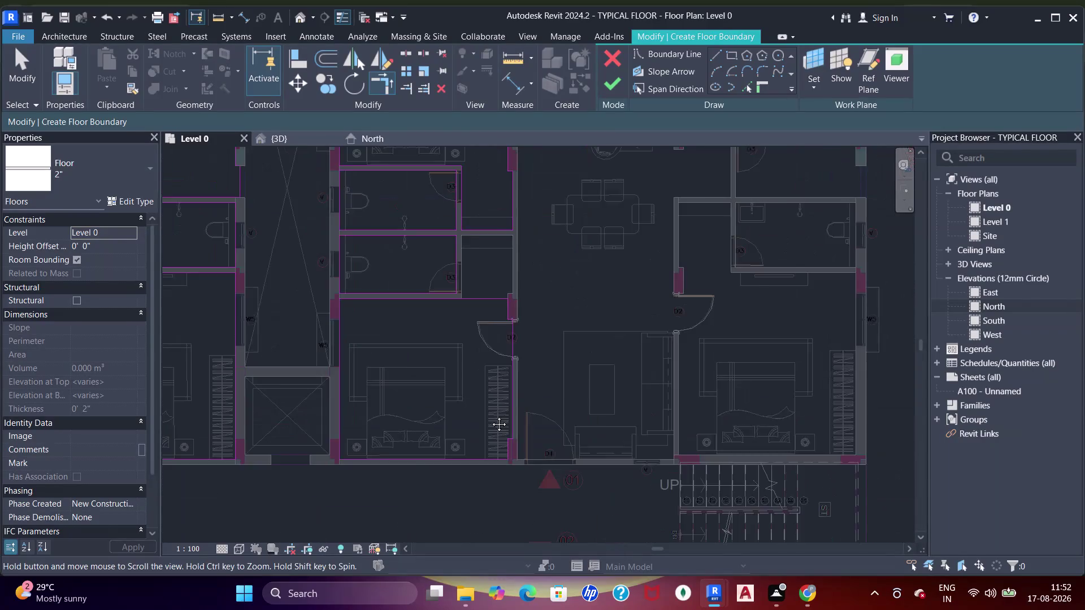
Pan to the bedroom walls and start a straight boundary line along the wall.
middle_drag(584, 302, 585, 310)
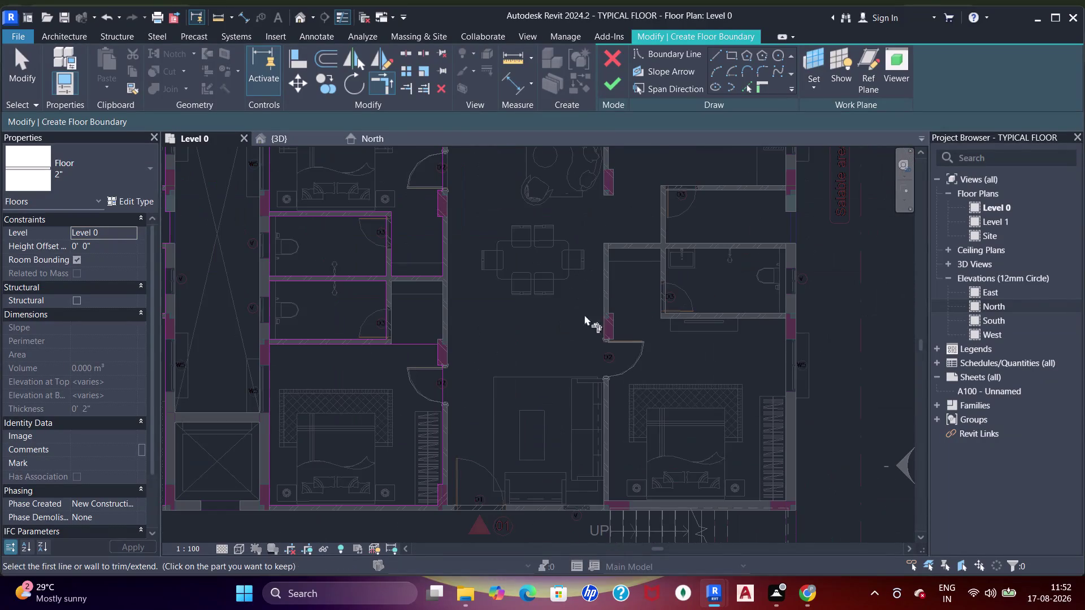
middle_drag(584, 309, 584, 393)
middle_drag(556, 282, 575, 322)
scroll(up, 3)
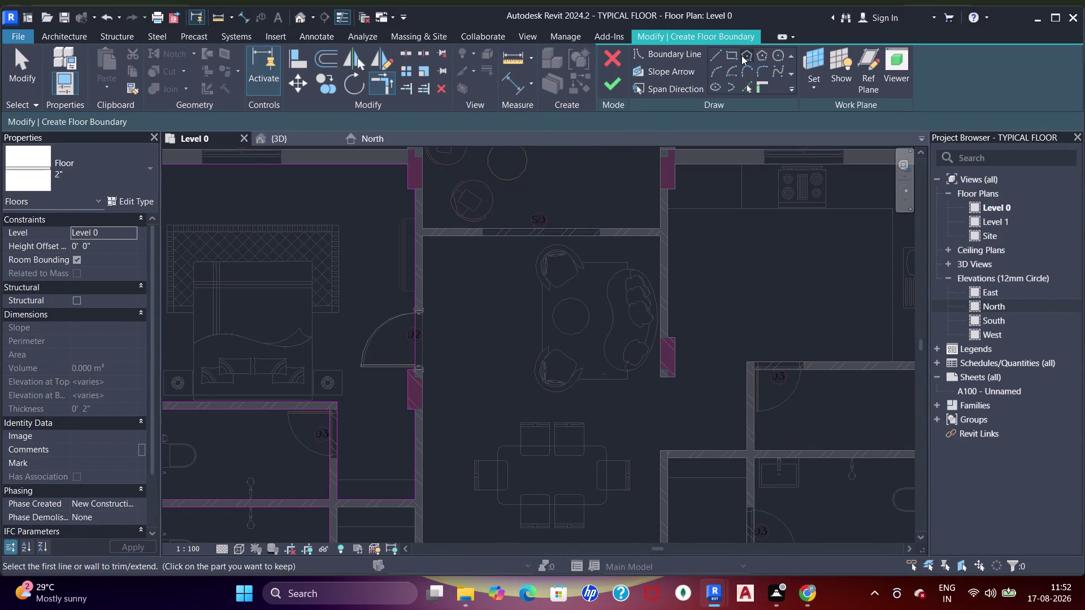
click(734, 57)
scroll(up, 3)
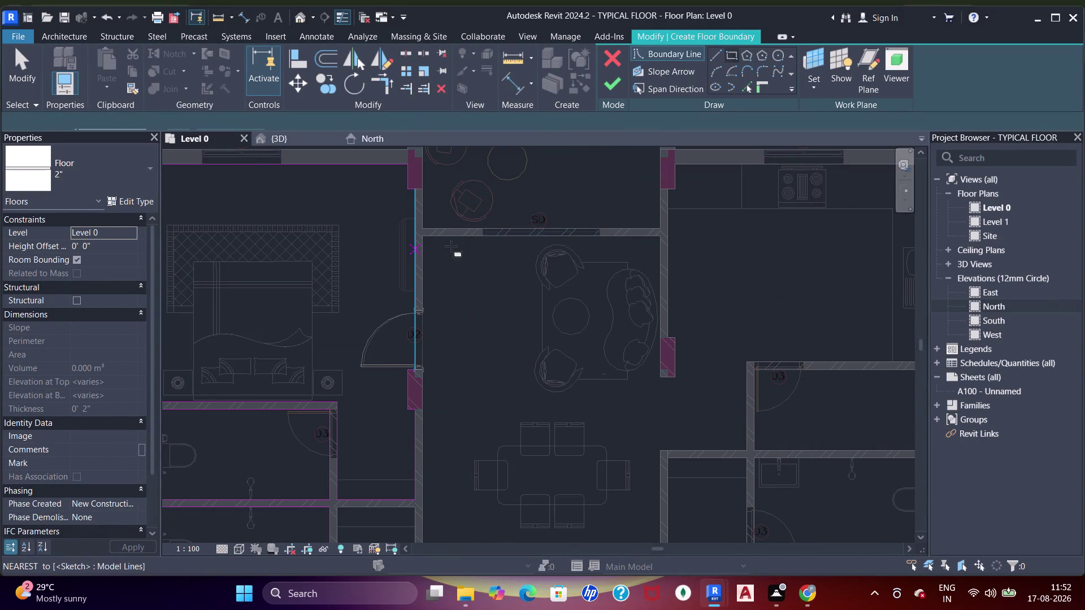
click(429, 226)
scroll(down, 3)
Trace the boundary line along the wall to the column corner.
middle_drag(633, 376, 619, 175)
scroll(up, 3)
middle_drag(696, 346, 646, 218)
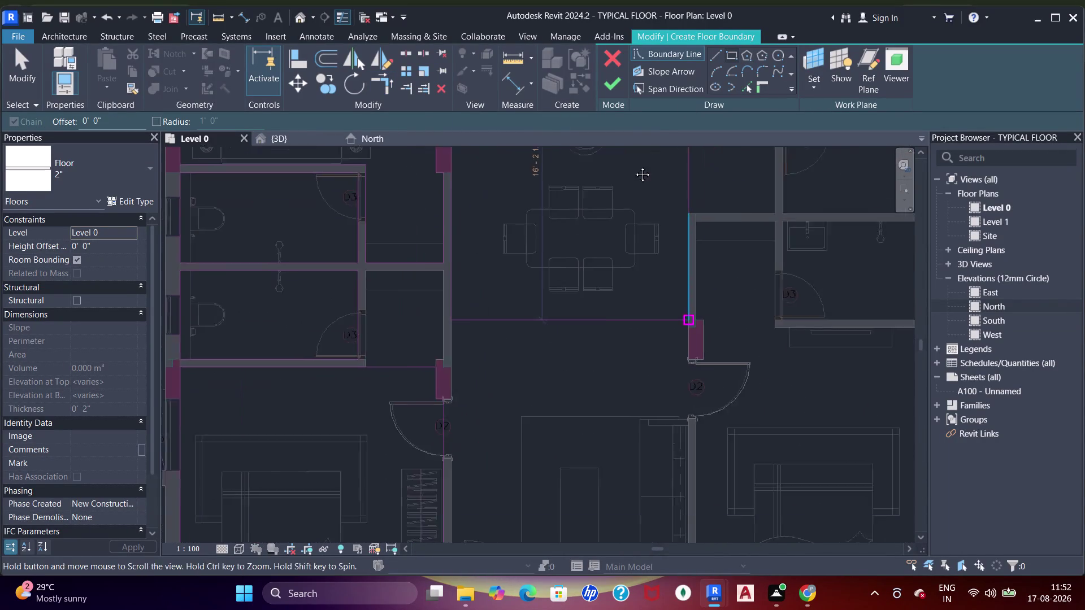
middle_drag(646, 219, 635, 166)
middle_drag(632, 322, 626, 183)
scroll(up, 3)
scroll(up, 3)
scroll(up, 3)
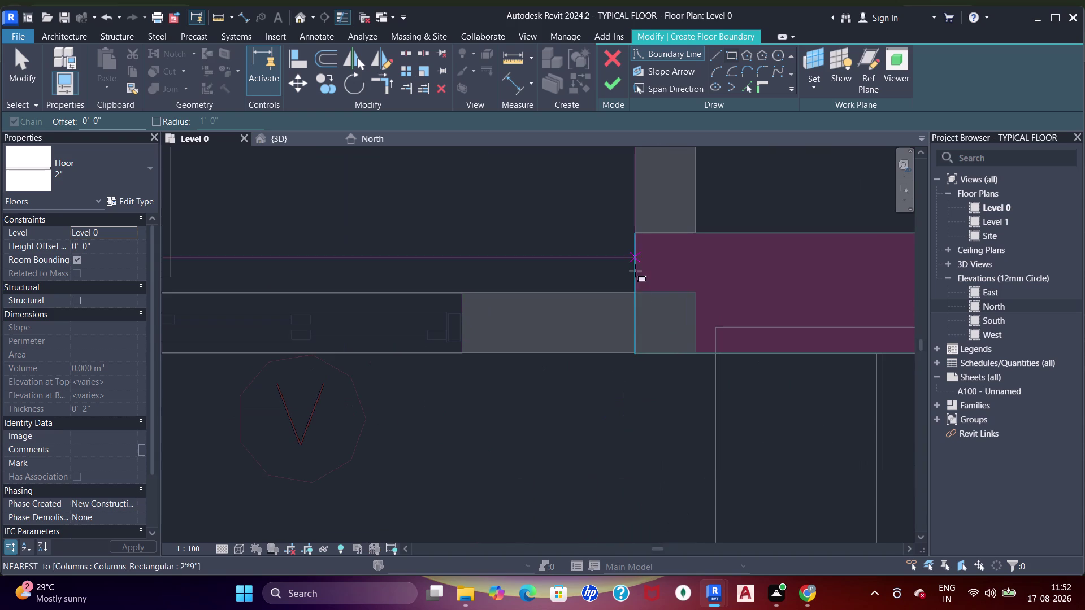
click(636, 294)
Continue the boundary along the bedroom's lower wall to the next wall corner.
scroll(down, 3)
middle_drag(658, 259, 583, 388)
middle_drag(684, 260, 667, 290)
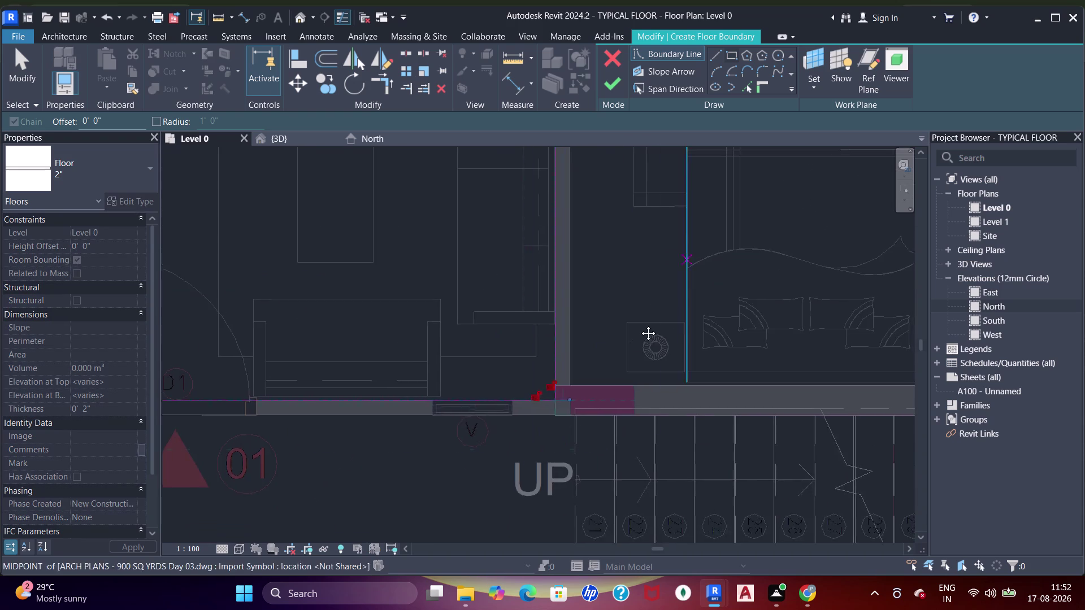
middle_drag(667, 290, 622, 337)
scroll(down, 3)
middle_drag(635, 295, 580, 334)
middle_drag(616, 241, 575, 340)
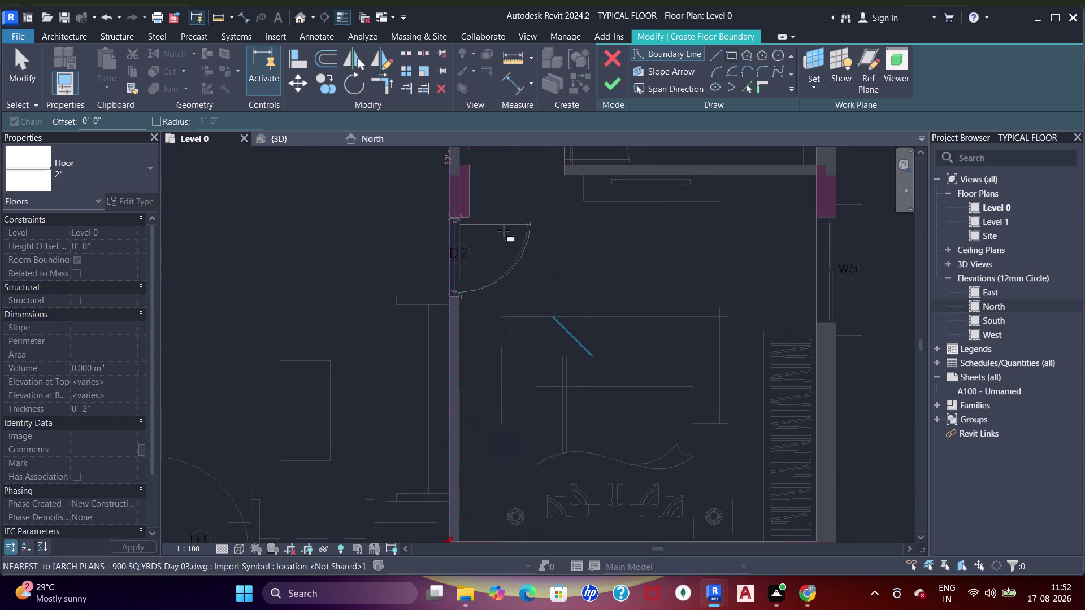
middle_drag(646, 292, 547, 195)
scroll(up, 3)
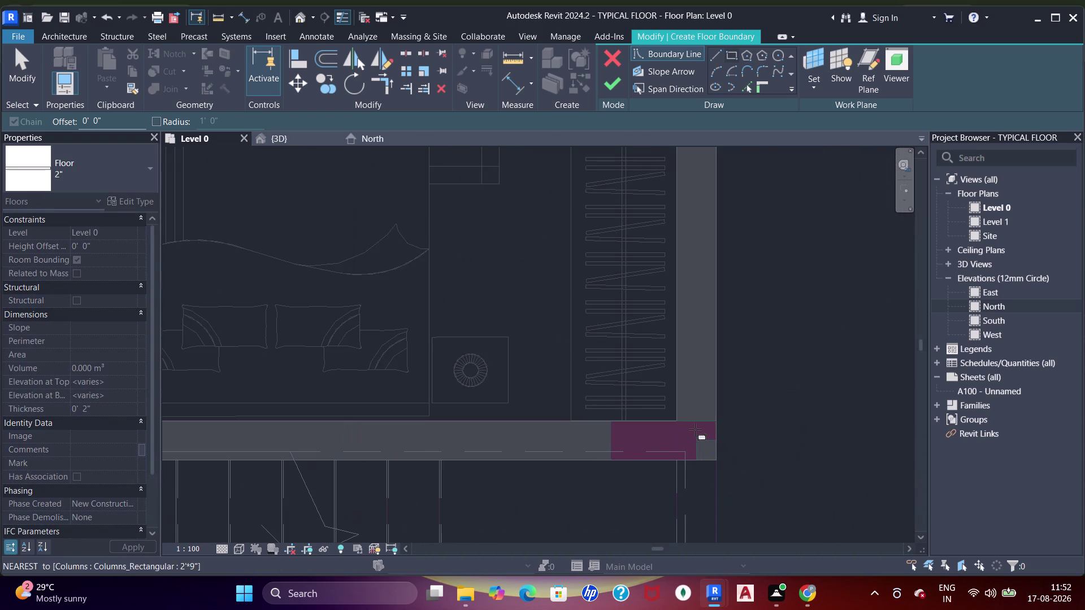
click(679, 422)
Extend the boundary line back to a point near door D2.
scroll(down, 3)
middle_drag(555, 321, 746, 608)
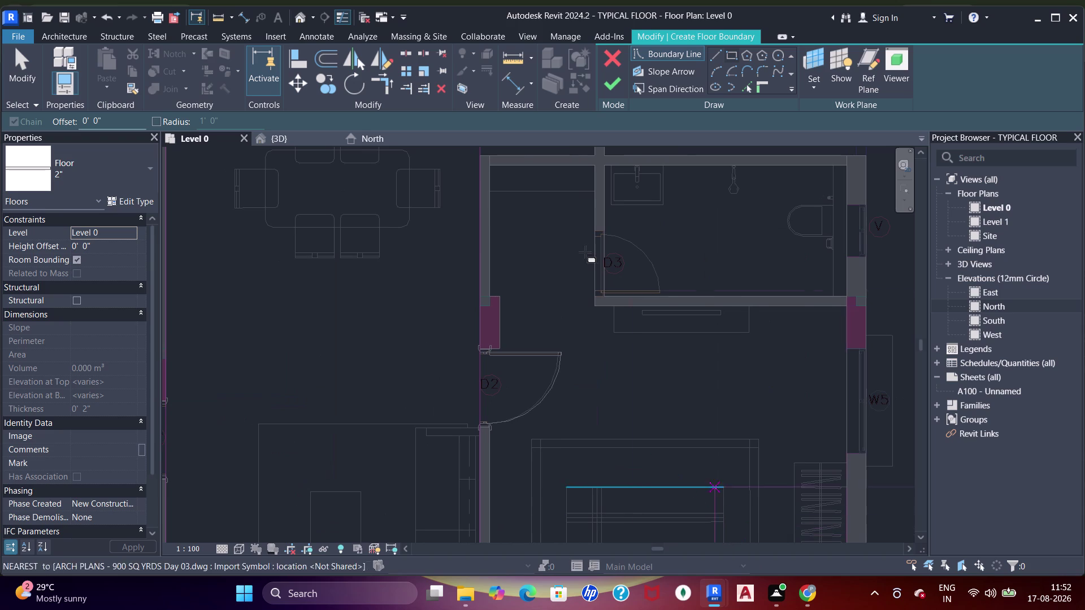
click(507, 325)
middle_drag(548, 364, 569, 287)
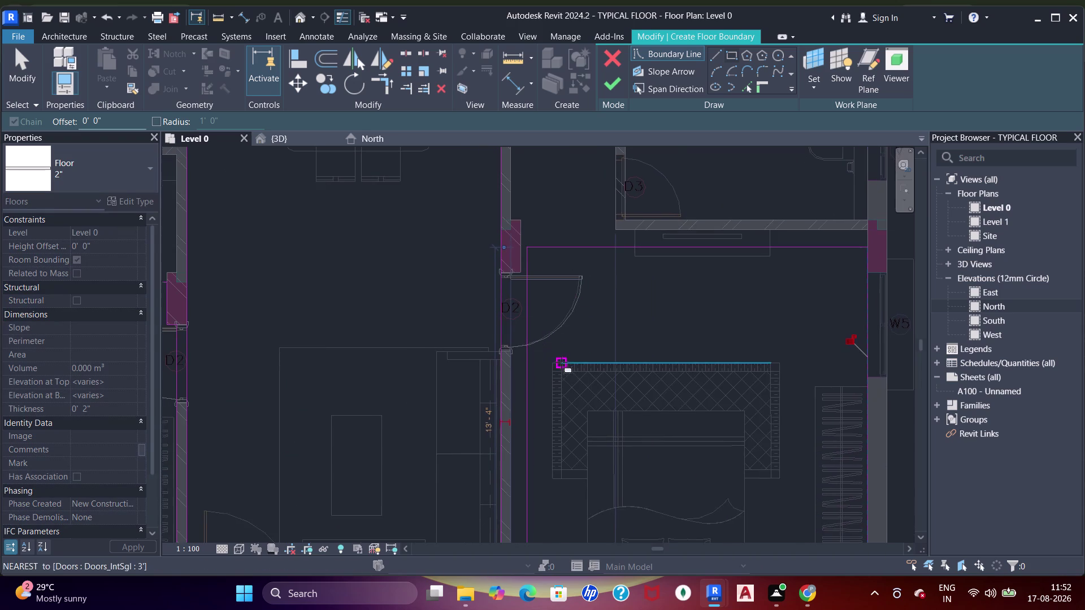
Align the boundary line near door D2 to the wall face with Align (AL).
middle_drag(561, 363, 576, 310)
key(Escape)
key(Escape)
key(a)
key(a)
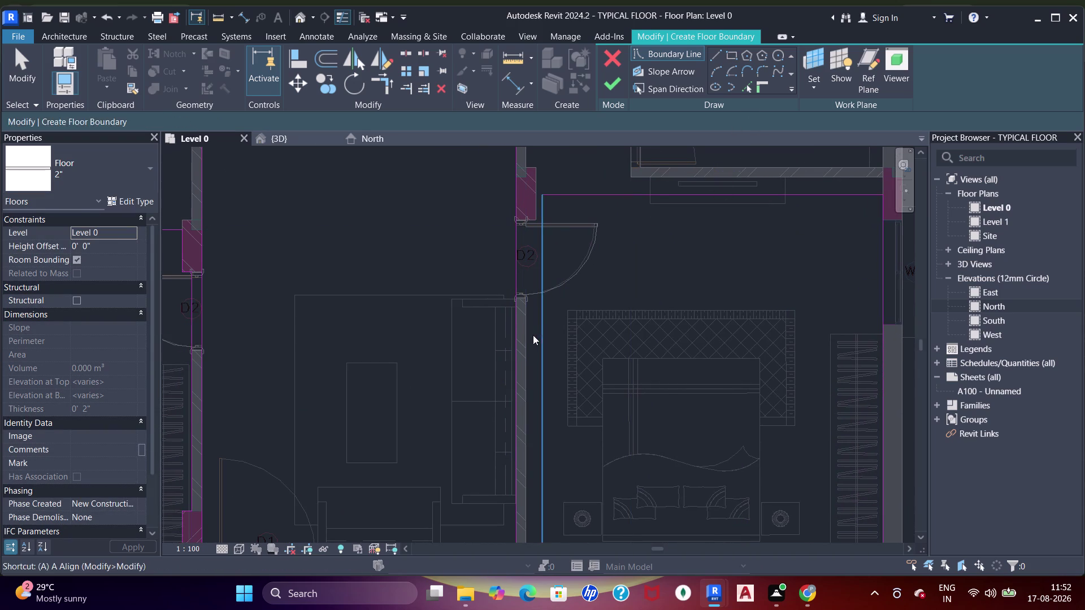
key(a)
click(527, 345)
drag(542, 342, 552, 337)
drag(628, 274, 634, 267)
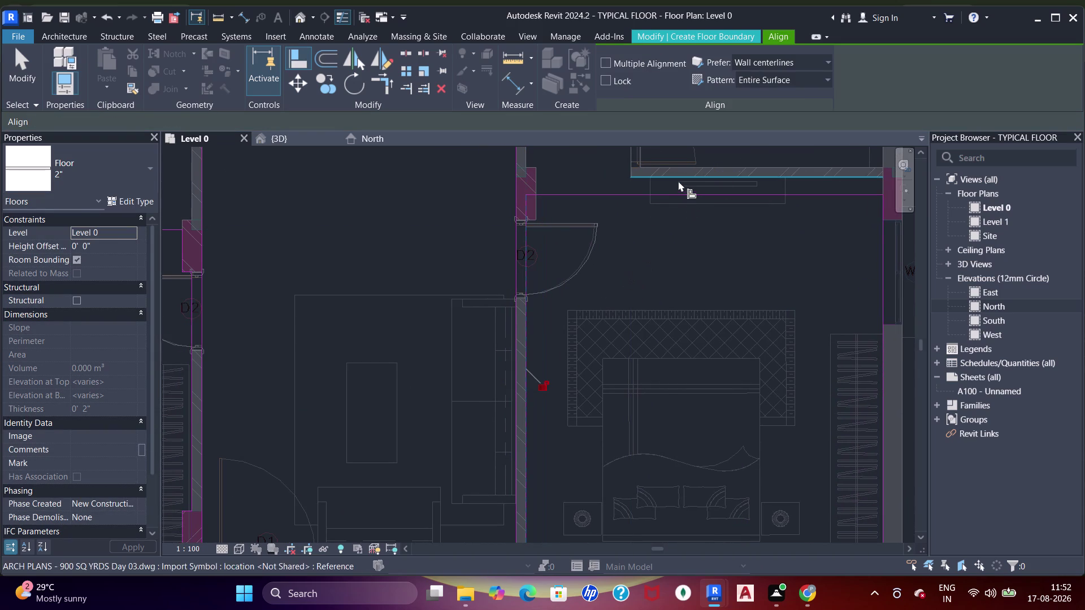
click(678, 181)
click(667, 194)
key(Escape)
key(Escape)
key(Escape)
key(Escape)
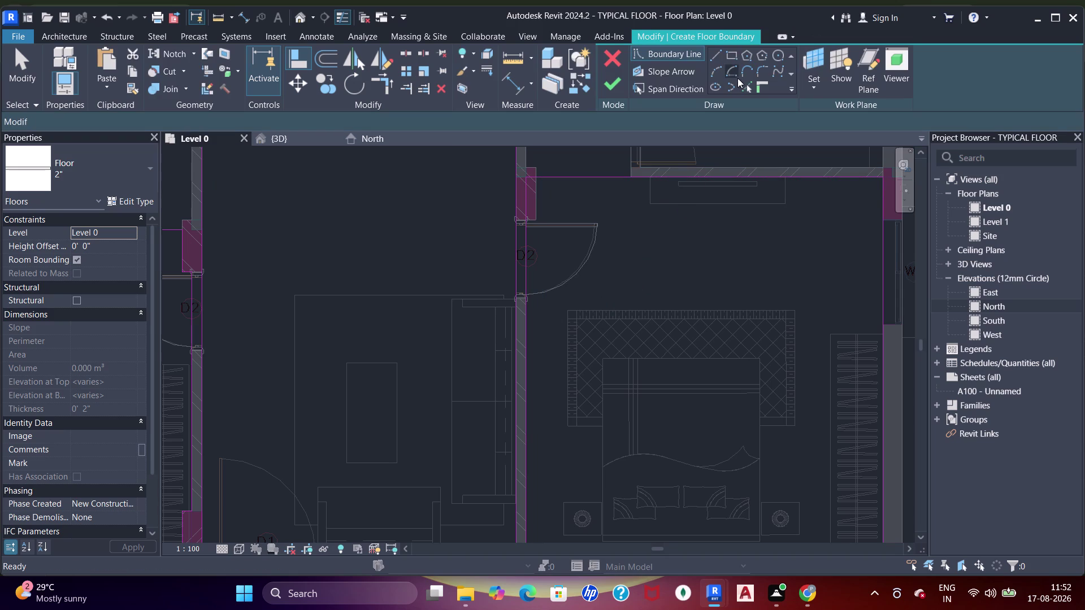
Add a boundary line on the wall edge using Pick Lines.
click(749, 87)
scroll(up, 3)
drag(504, 200, 507, 194)
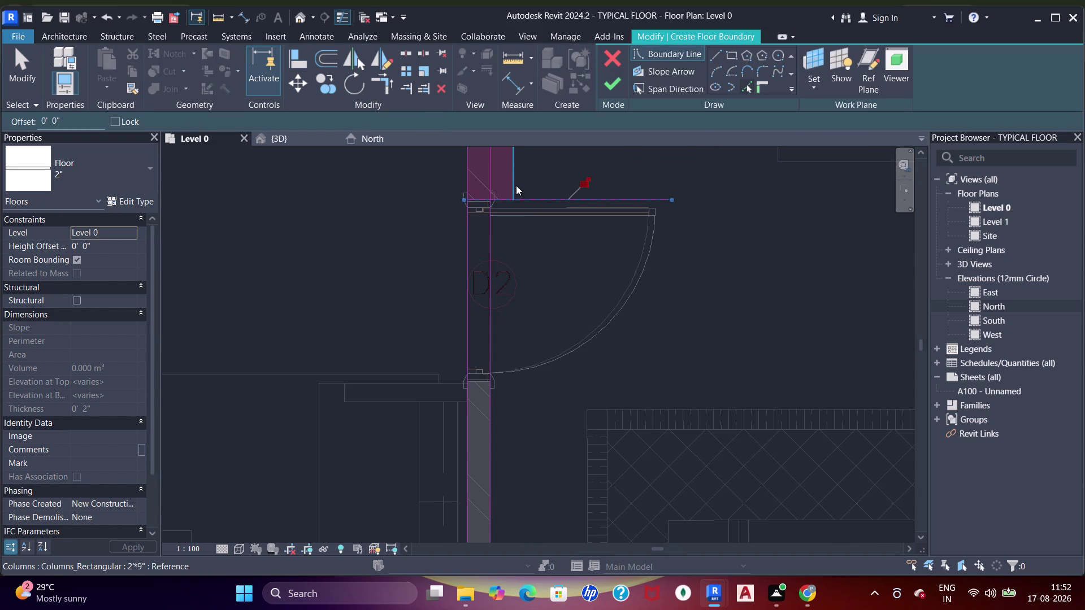
click(516, 185)
middle_drag(532, 205, 530, 264)
key(Escape)
key(Escape)
Trim the two boundary lines into a closed corner with Trim/Extend to Corner (TR).
key(t)
key(r)
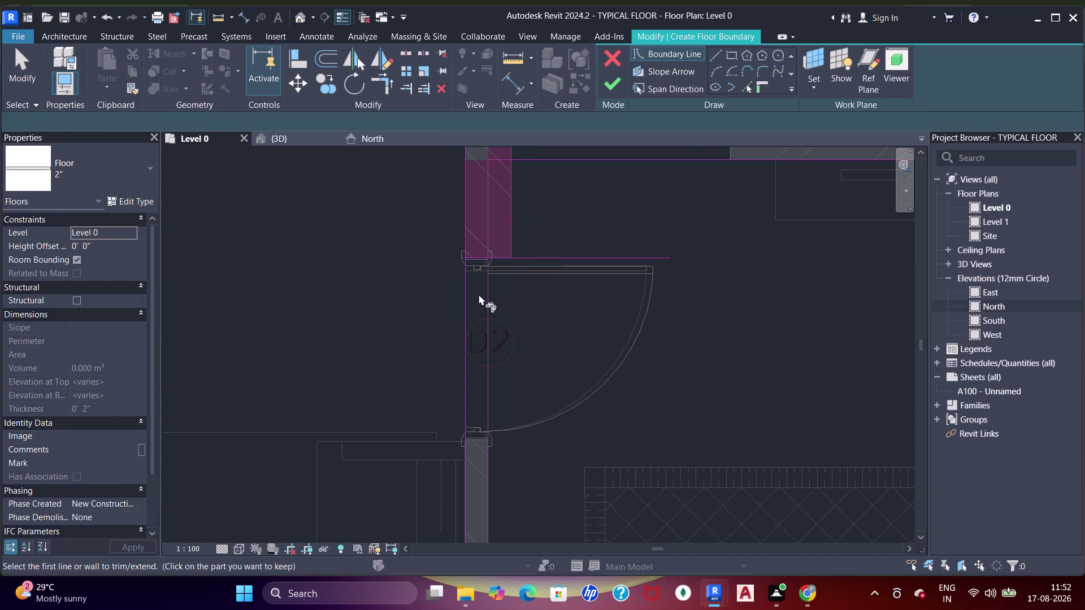
drag(490, 295, 495, 290)
click(505, 256)
click(509, 251)
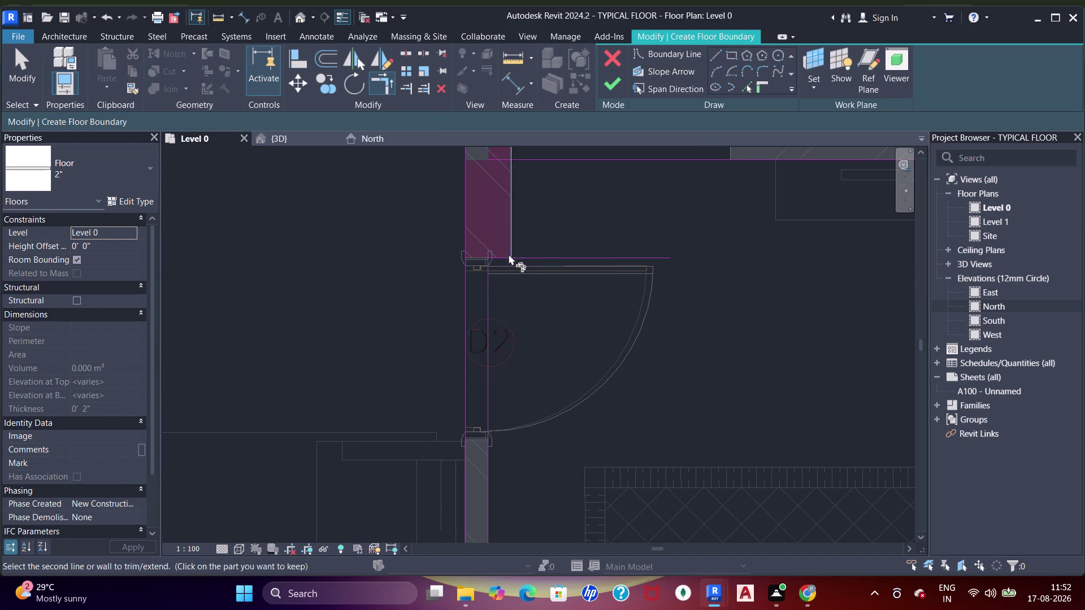
click(504, 255)
click(507, 242)
click(552, 162)
scroll(down, 3)
middle_drag(549, 234, 512, 280)
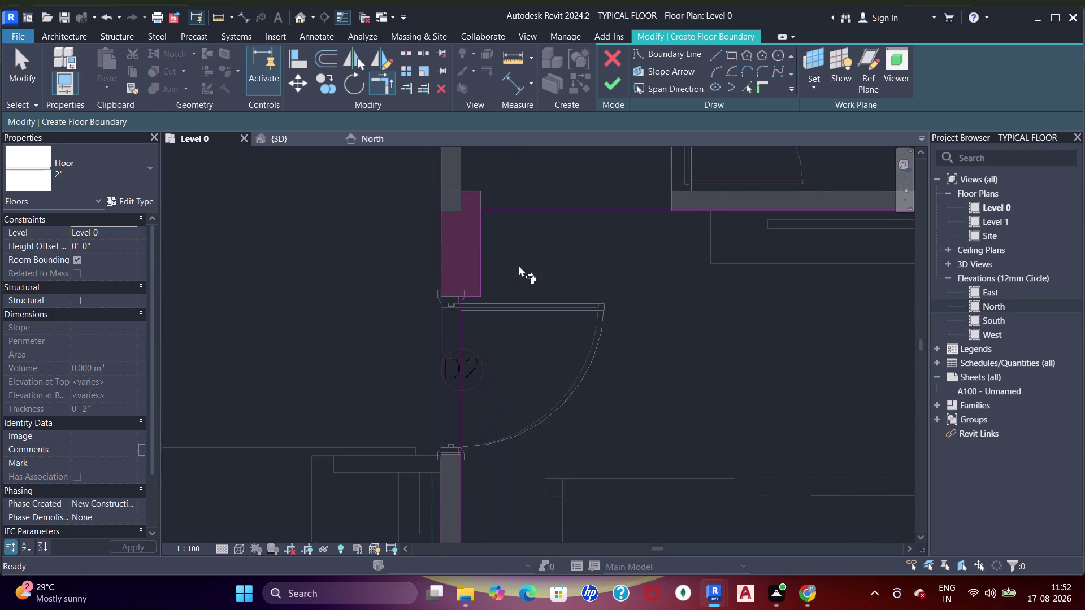
scroll(down, 3)
scroll(down, 3)
middle_drag(557, 253, 560, 354)
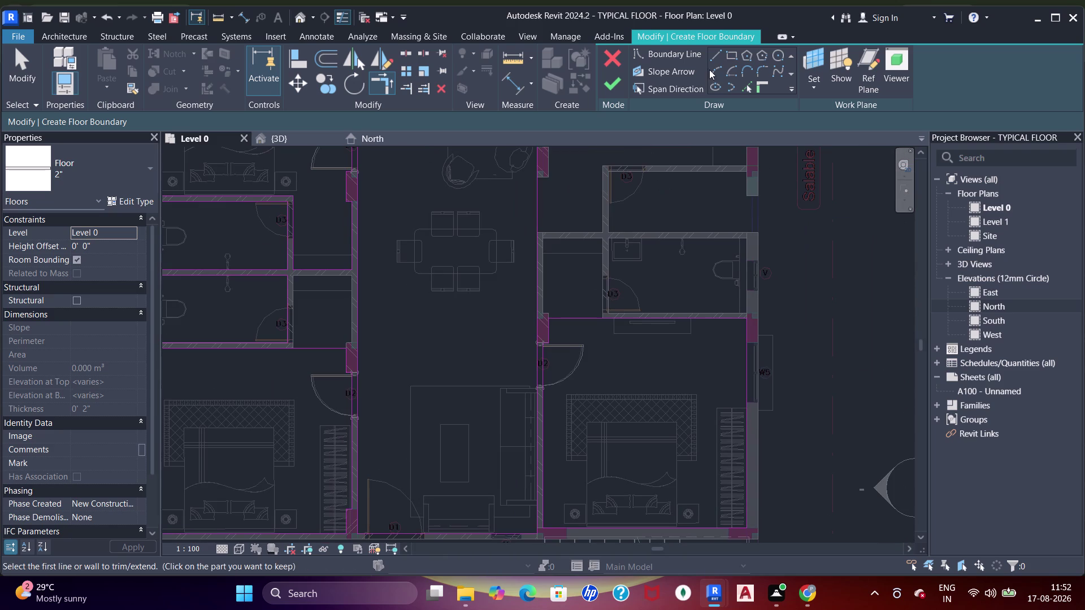
Sketch the first rectangular shaft opening by the bathroom near door D3.
click(734, 55)
scroll(up, 3)
middle_drag(623, 245, 523, 240)
scroll(up, 3)
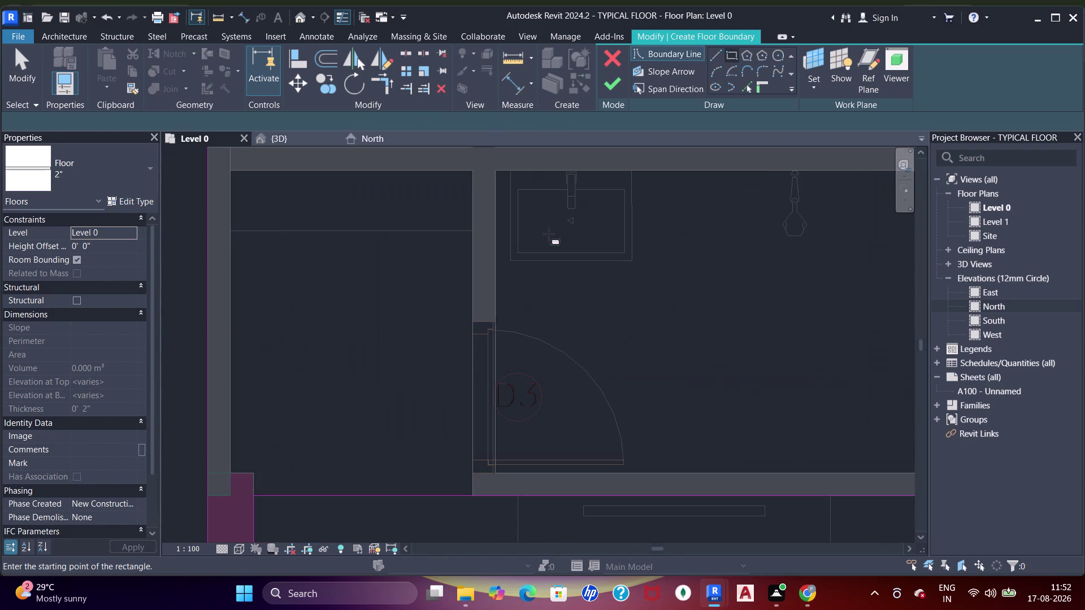
click(500, 171)
scroll(up, 3)
key(Escape)
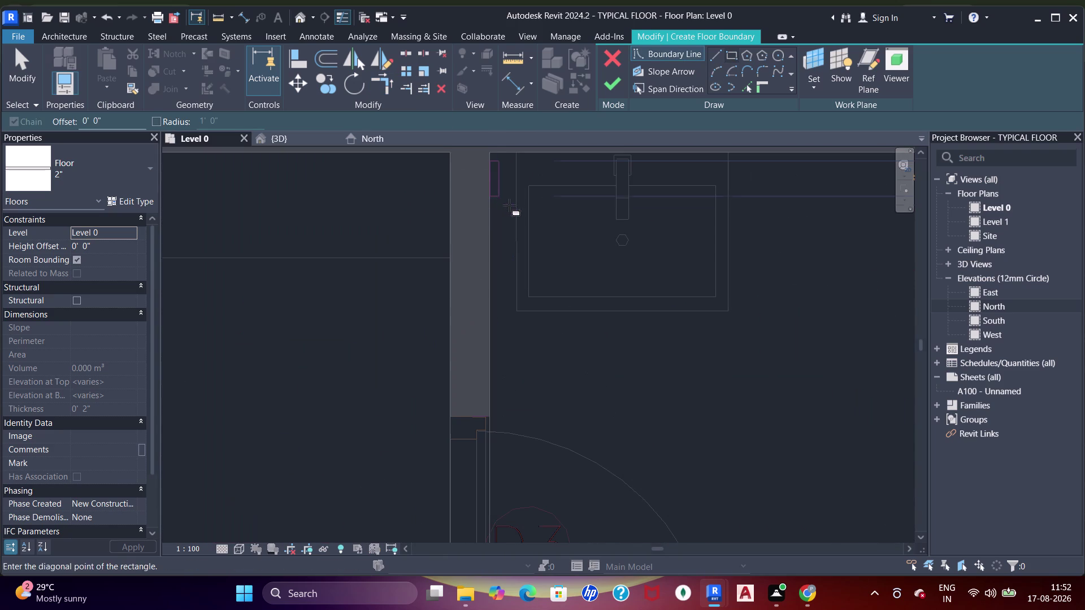
scroll(up, 3)
click(500, 182)
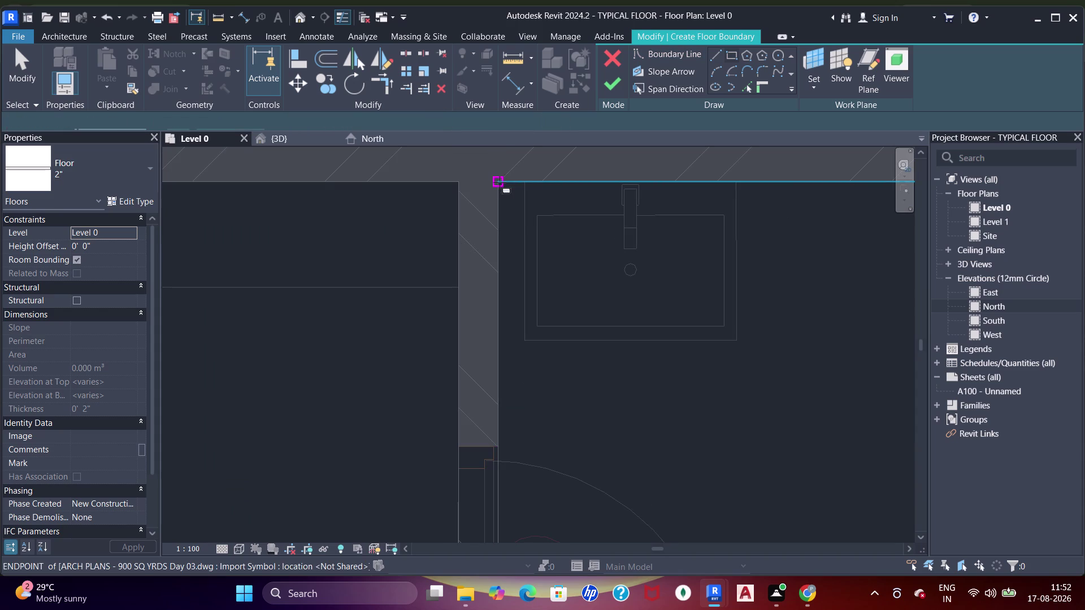
scroll(down, 3)
middle_drag(704, 287, 504, 205)
middle_drag(741, 300, 581, 302)
scroll(up, 3)
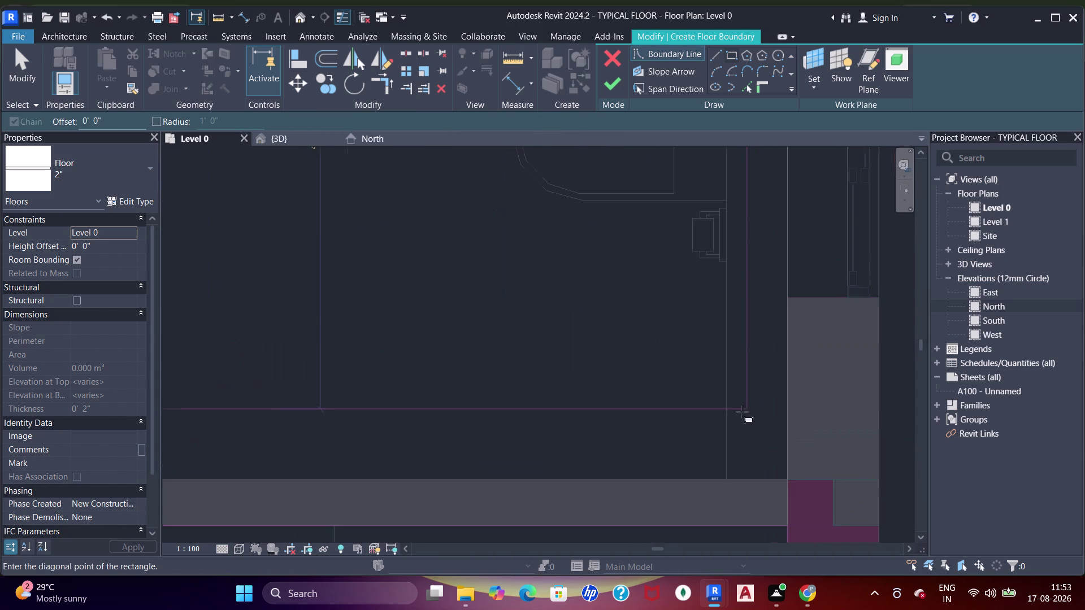
click(788, 480)
Sketch a second shaft rectangle ending at the wall corner.
scroll(down, 3)
middle_drag(689, 271, 711, 396)
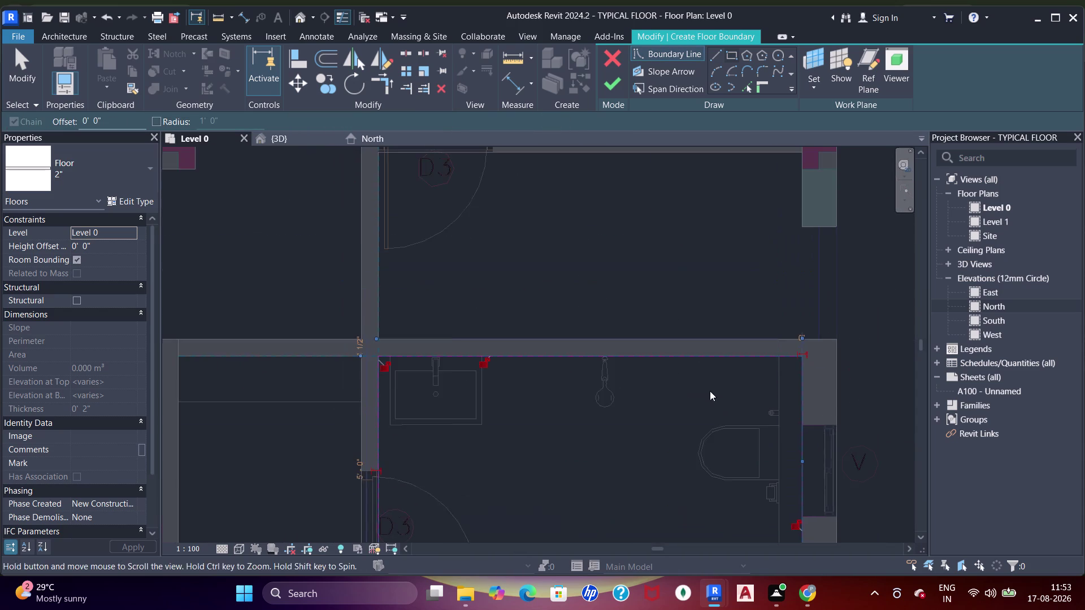
scroll(down, 3)
scroll(up, 3)
middle_drag(735, 296, 558, 242)
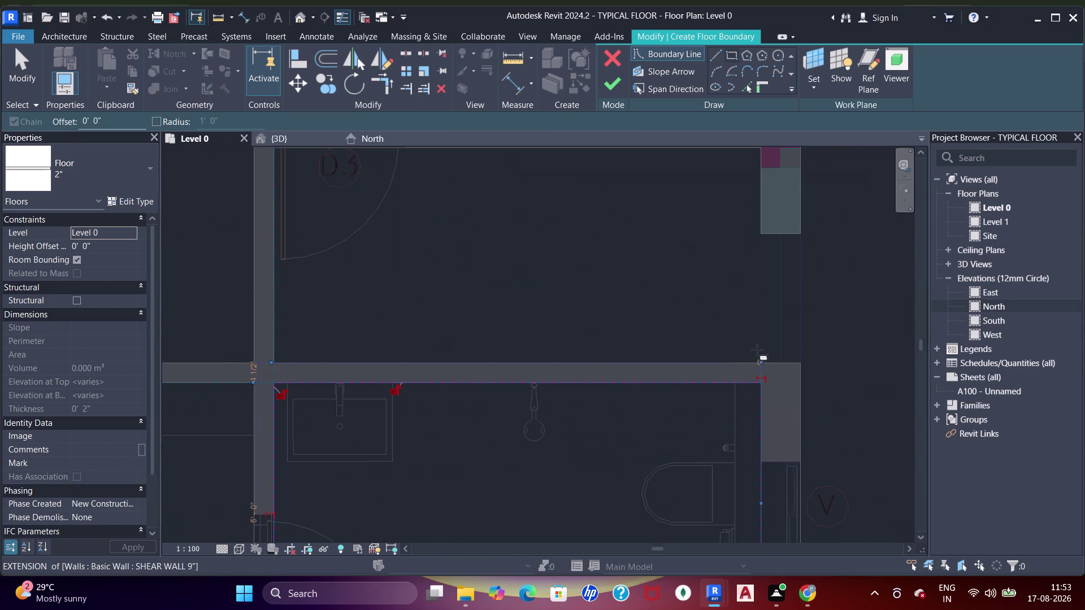
middle_drag(757, 203, 754, 283)
click(760, 233)
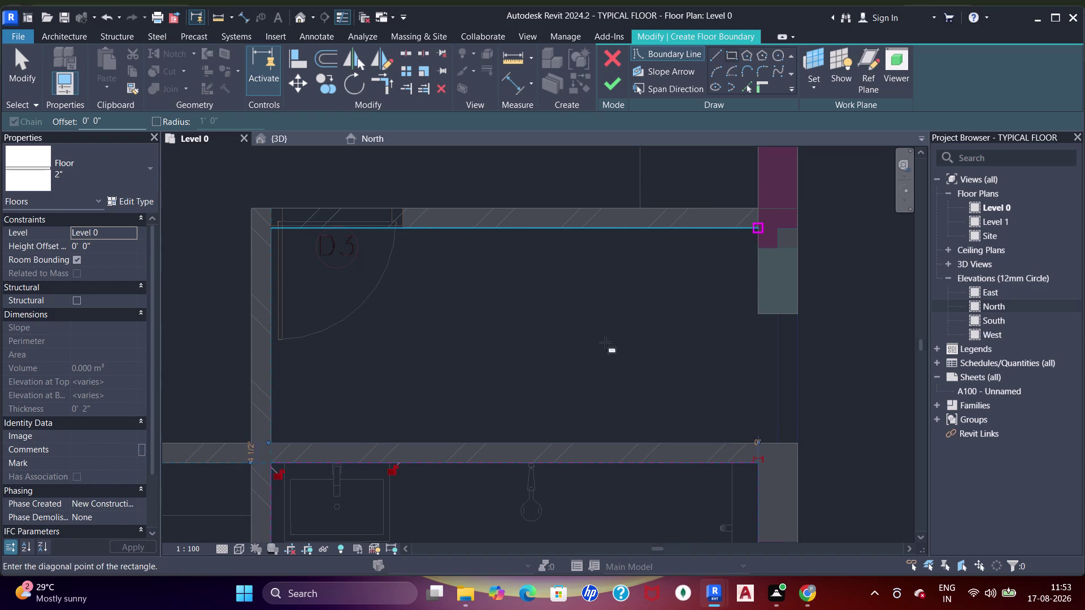
click(271, 443)
middle_drag(607, 375, 623, 255)
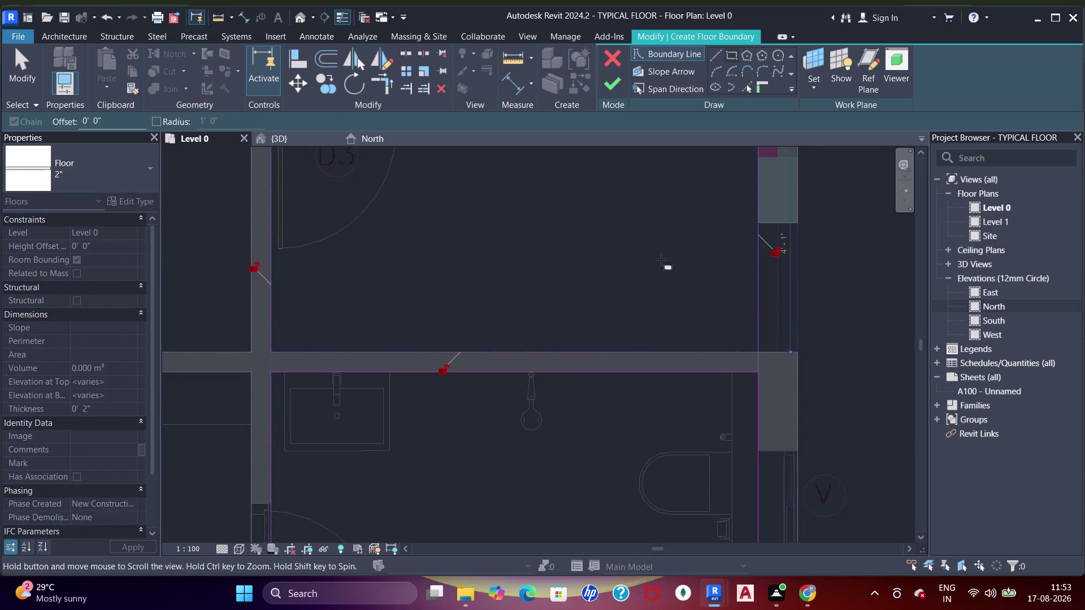
Add a boundary line on the wall edge beside the shaft with Pick Lines.
click(748, 84)
scroll(up, 3)
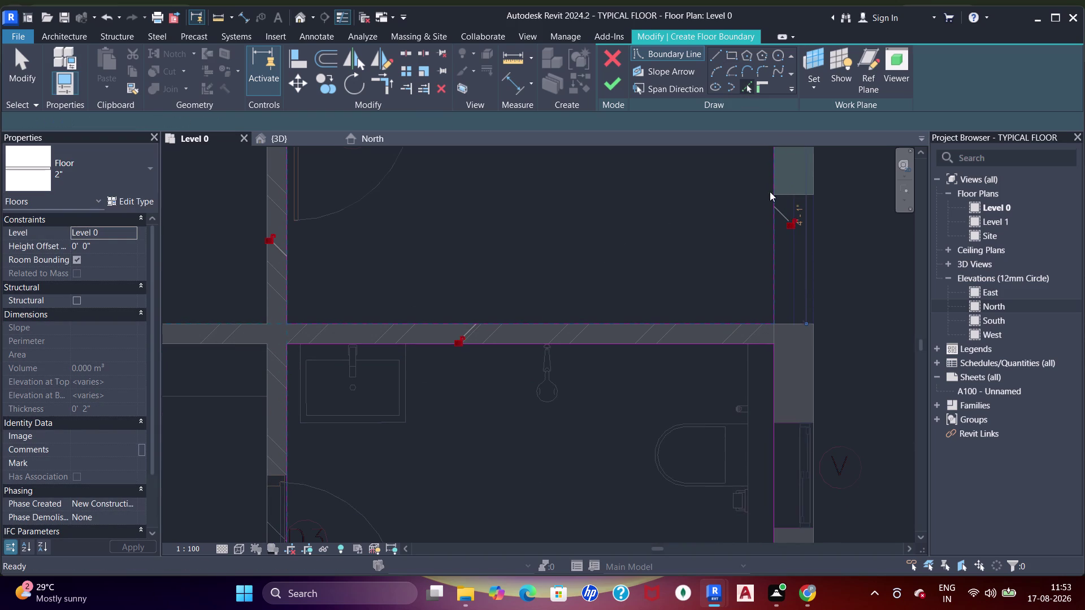
click(785, 190)
click(800, 254)
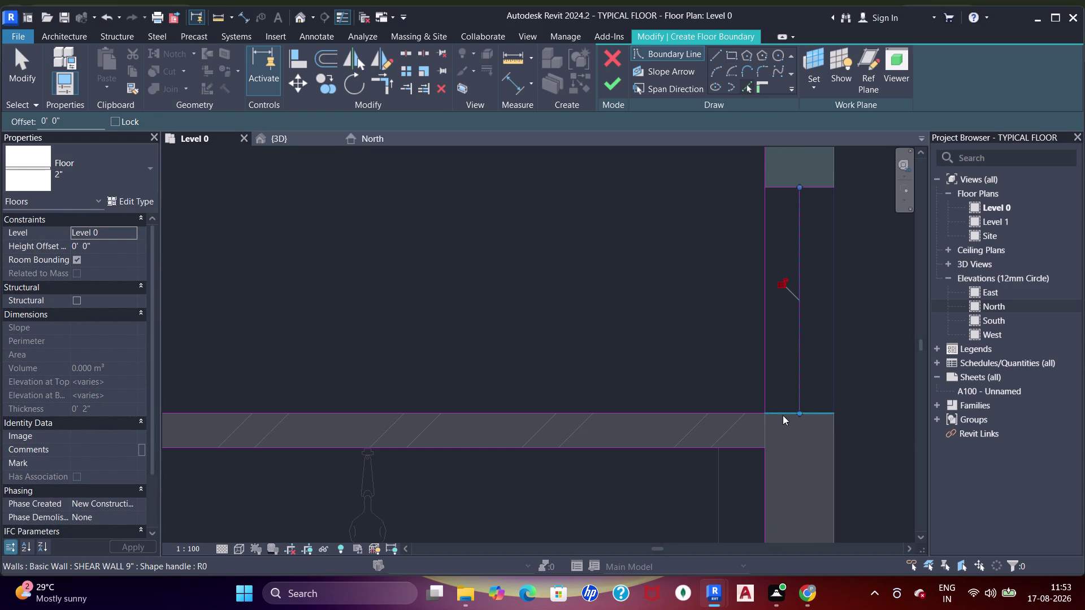
click(782, 416)
key(Escape)
key(Escape)
Trim the shaft's vertical boundary line to a corner with TR.
key(Escape)
text(tr)
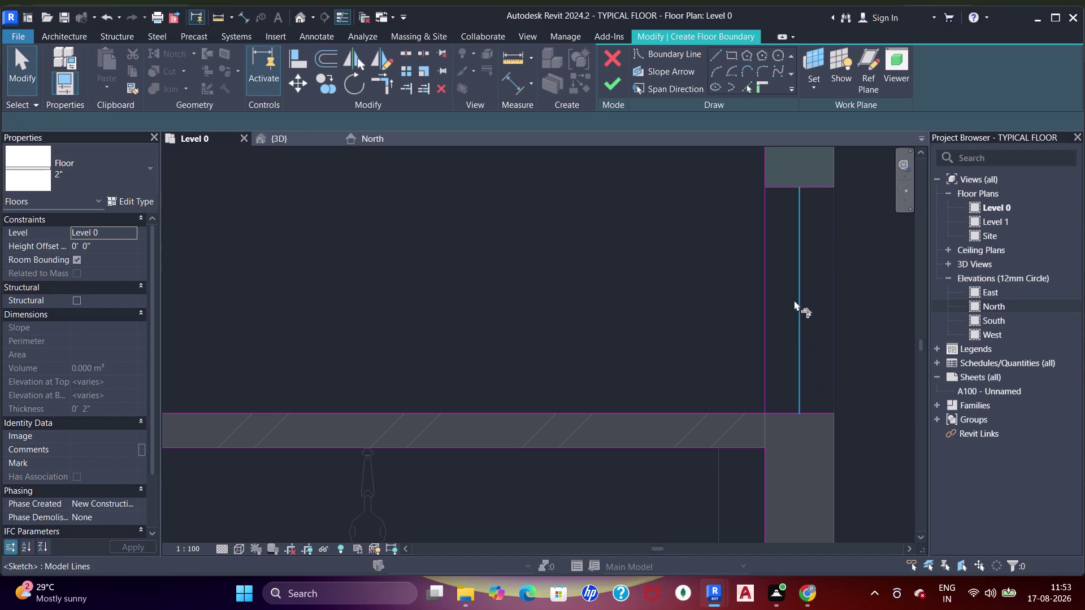
click(762, 162)
click(772, 184)
click(783, 184)
click(797, 216)
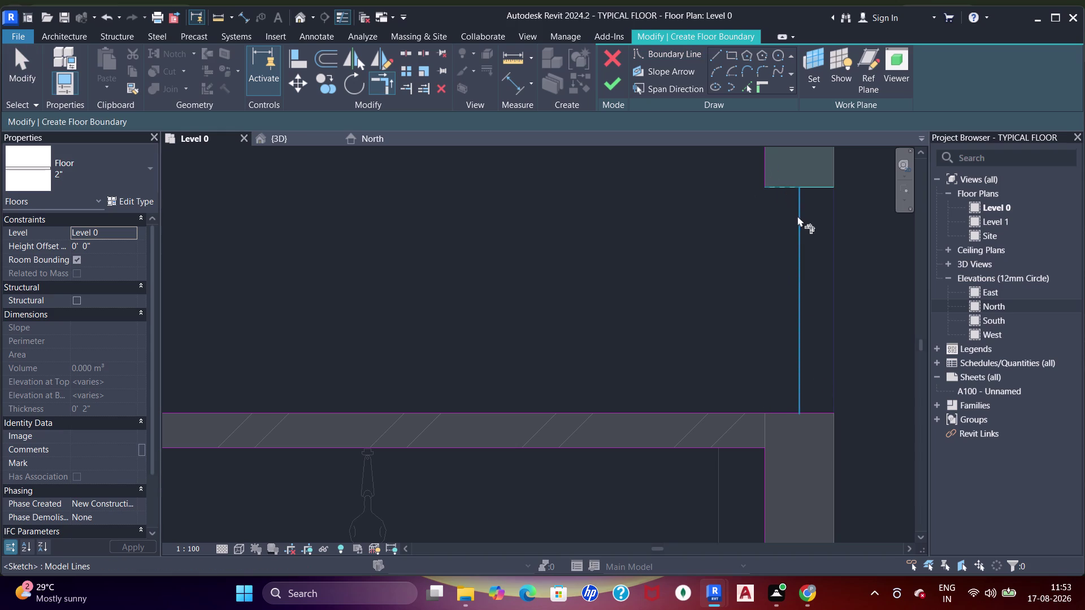
drag(797, 269, 797, 274)
click(783, 409)
Pan across the plan past the bathroom walls toward the rooms on the left.
scroll(down, 3)
middle_drag(688, 319, 712, 335)
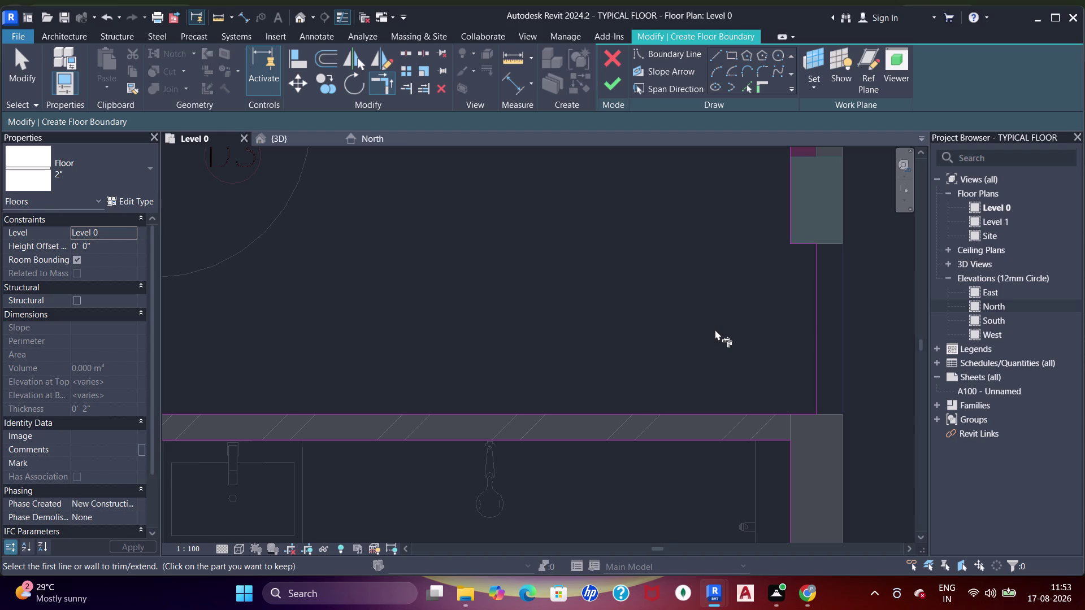
scroll(down, 3)
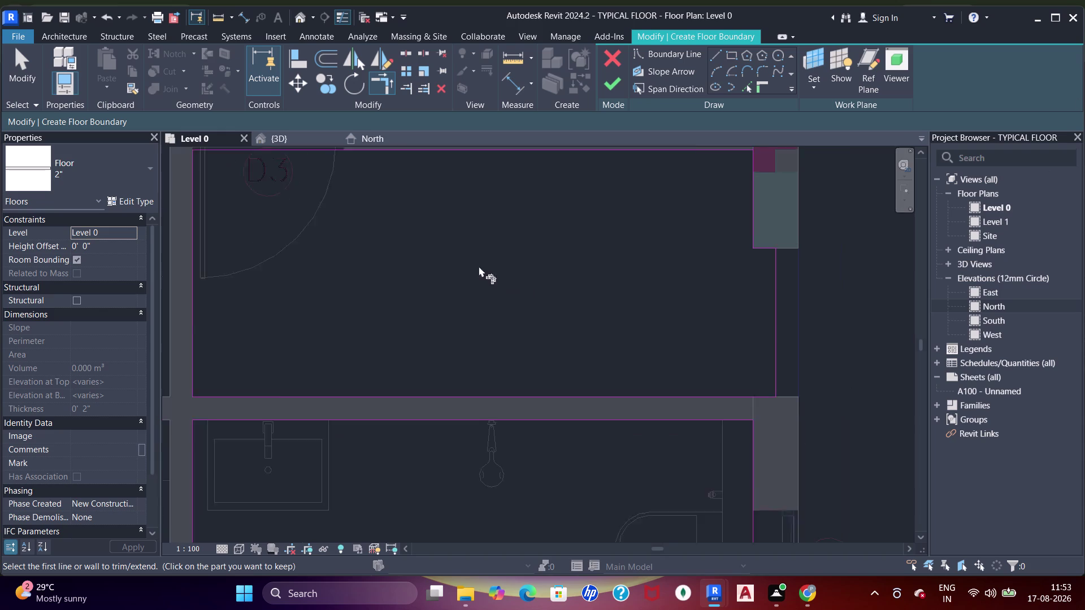
middle_drag(485, 290, 573, 340)
middle_drag(436, 345, 473, 224)
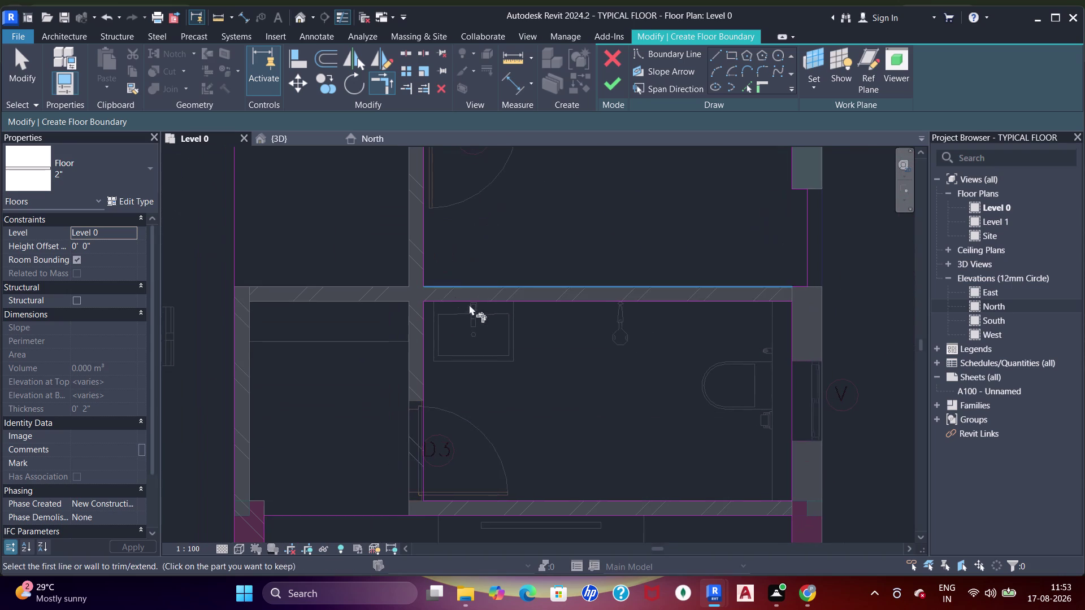
middle_drag(400, 308, 455, 184)
middle_drag(453, 222, 519, 321)
Bring the kitchen area into view and choose the Boundary Line tool.
scroll(down, 3)
middle_drag(519, 259, 519, 265)
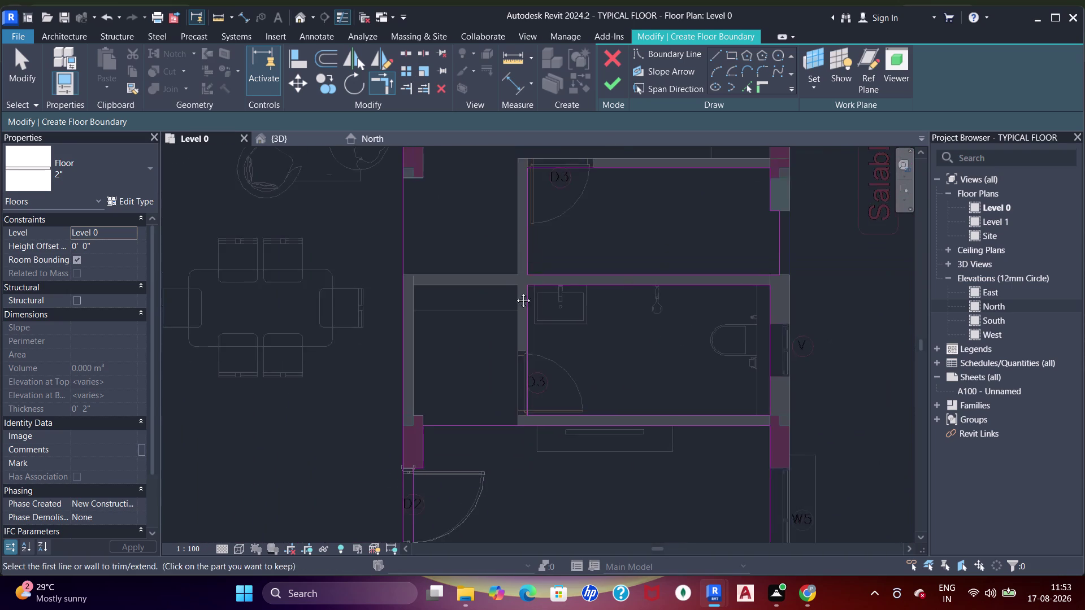
middle_drag(518, 265, 479, 389)
scroll(up, 3)
scroll(down, 3)
middle_drag(479, 233, 516, 373)
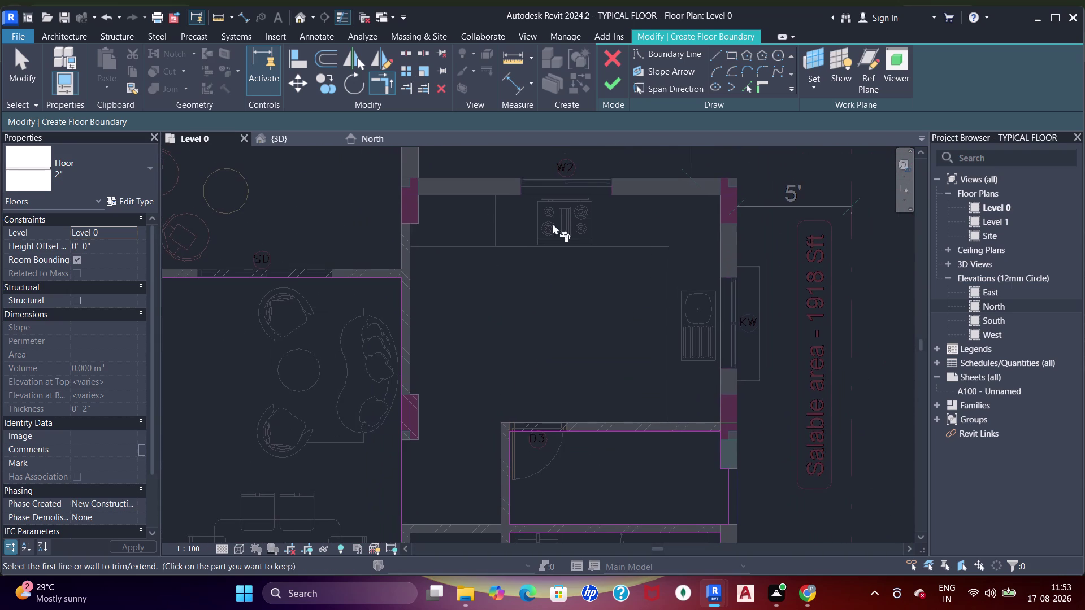
click(734, 56)
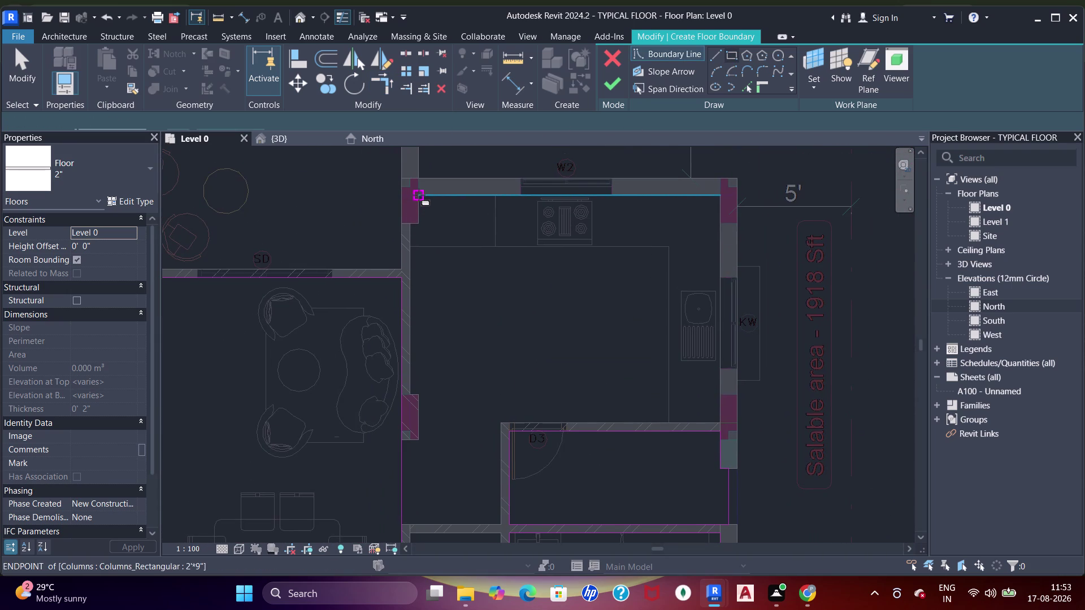
Sketch a rectangular boundary from the kitchen's top-left column to its lower-right column.
click(420, 194)
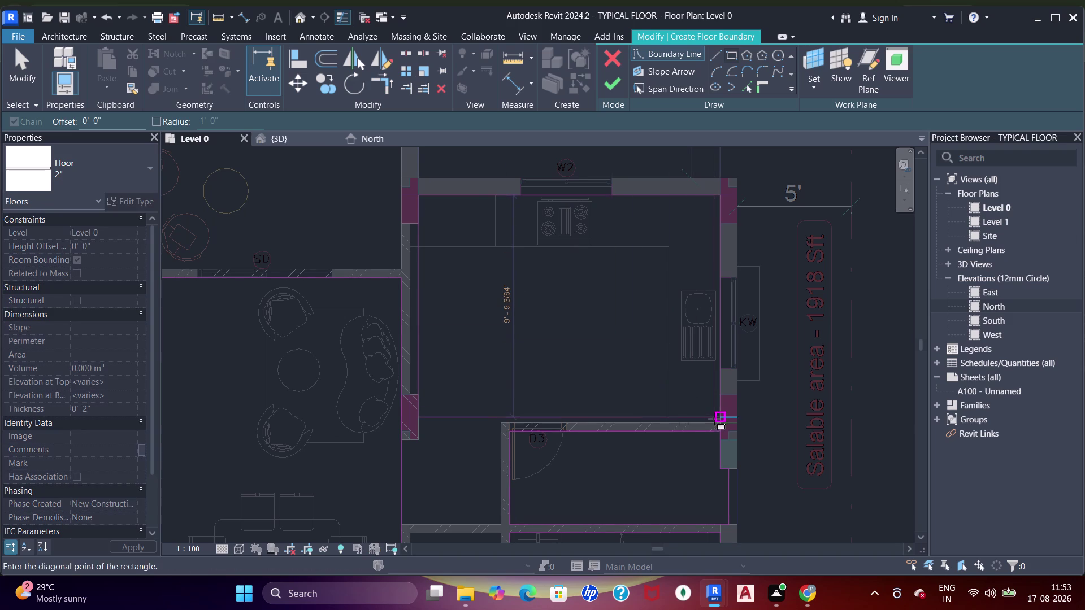
click(716, 422)
scroll(up, 3)
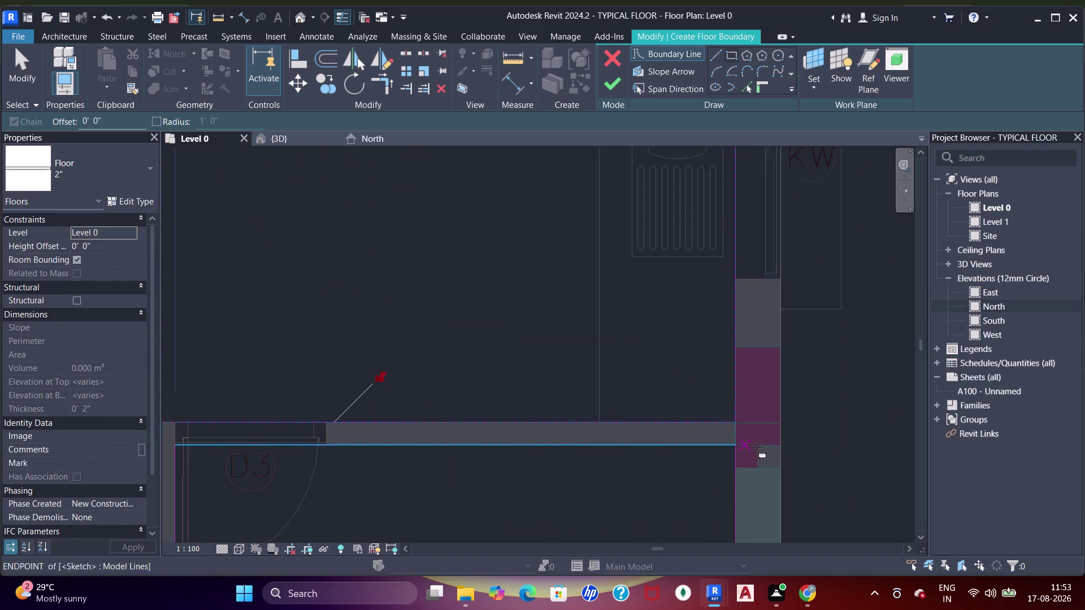
scroll(down, 3)
middle_drag(588, 321, 681, 344)
Pick the kitchen's left column edges as boundary lines with Pick Lines.
click(744, 89)
scroll(up, 3)
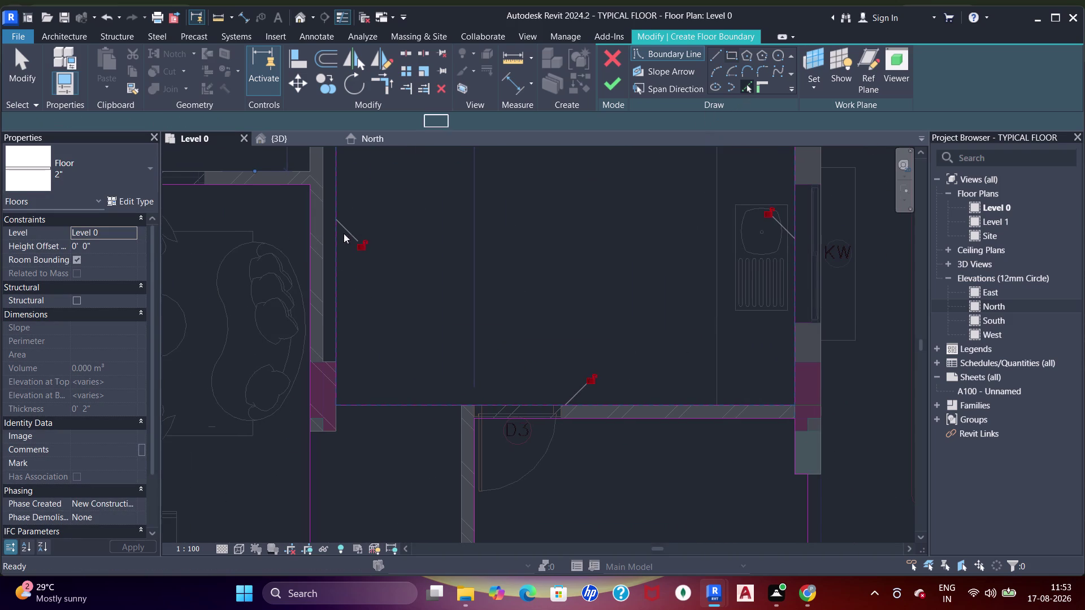
scroll(up, 3)
middle_drag(364, 242, 463, 374)
scroll(up, 3)
middle_drag(444, 231, 455, 343)
scroll(down, 3)
middle_drag(436, 190, 449, 284)
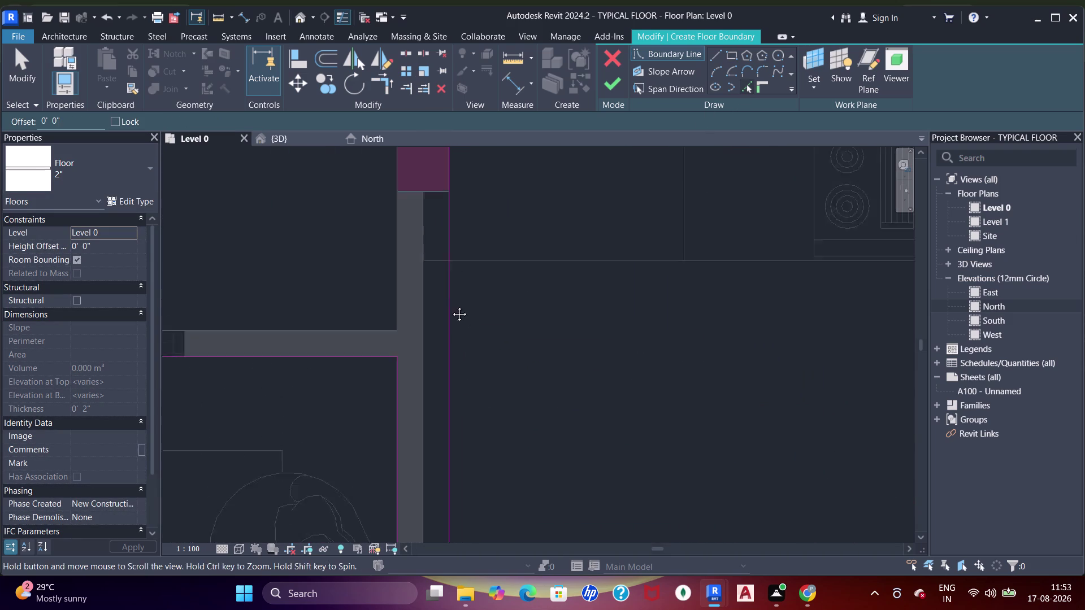
middle_drag(448, 283, 452, 309)
click(445, 283)
click(436, 339)
scroll(down, 3)
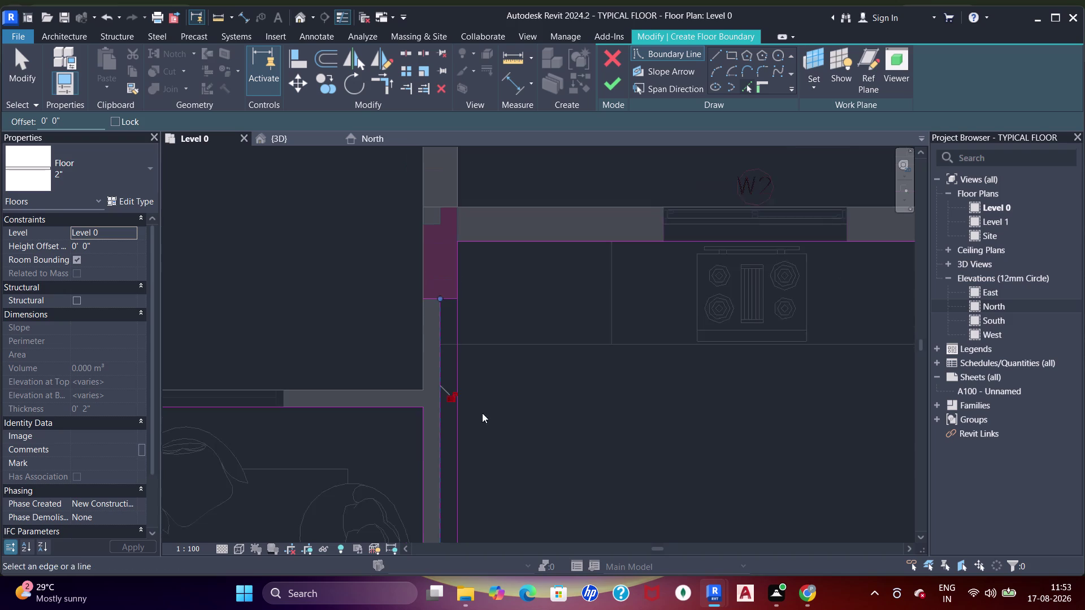
middle_drag(482, 419, 477, 250)
middle_drag(487, 471, 487, 296)
scroll(up, 3)
click(456, 270)
middle_drag(520, 262, 520, 277)
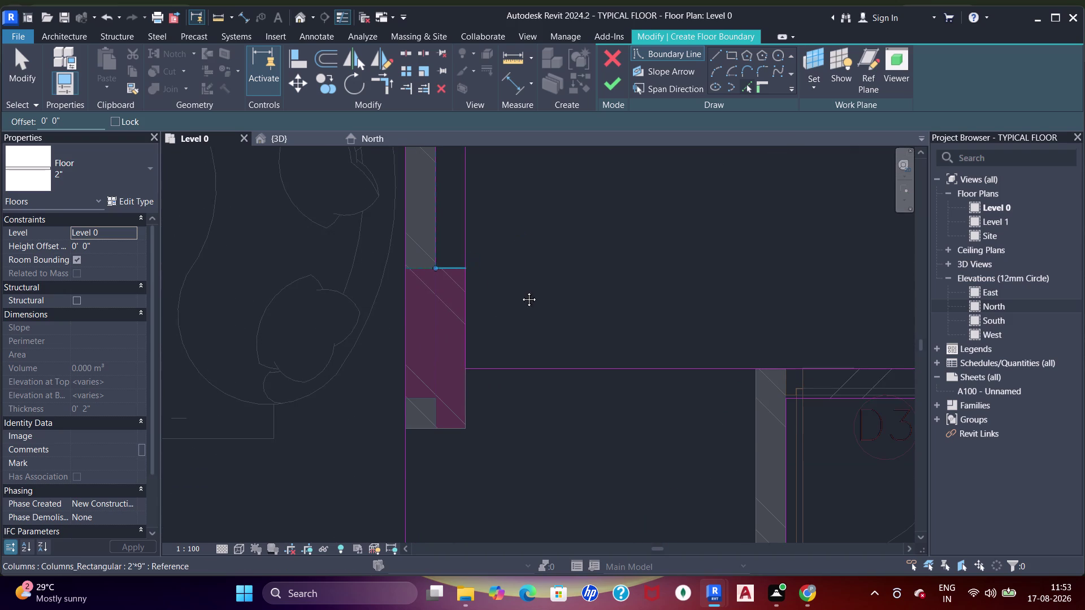
middle_drag(520, 277, 520, 306)
Trim the boundary line along the column edge with Trim/Extend (TR).
key(Escape)
key(Escape)
key(Escape)
click(447, 302)
key(t)
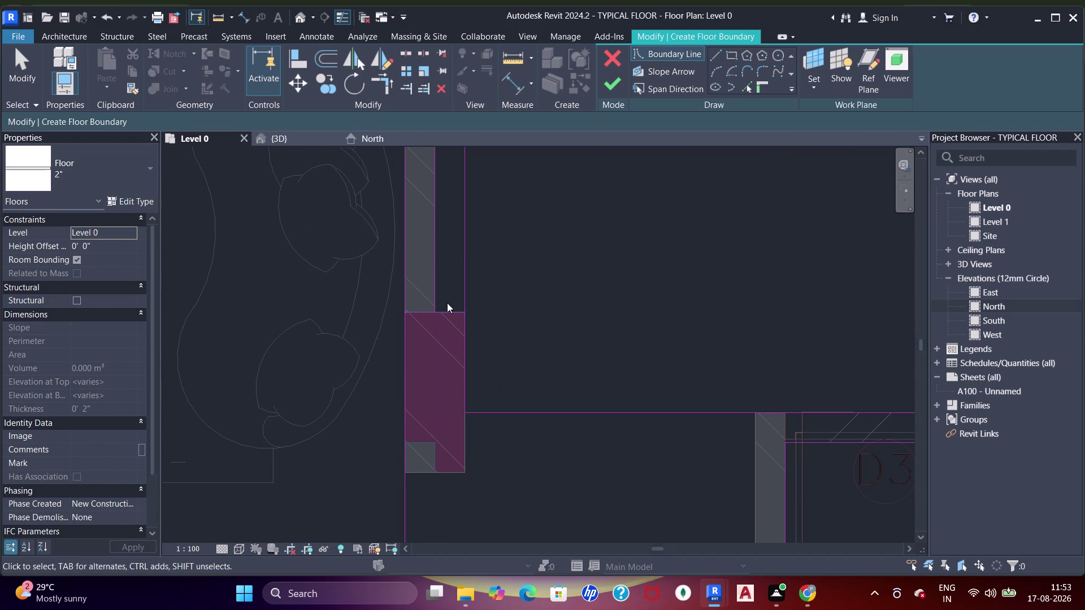
key(r)
click(455, 313)
key(Escape)
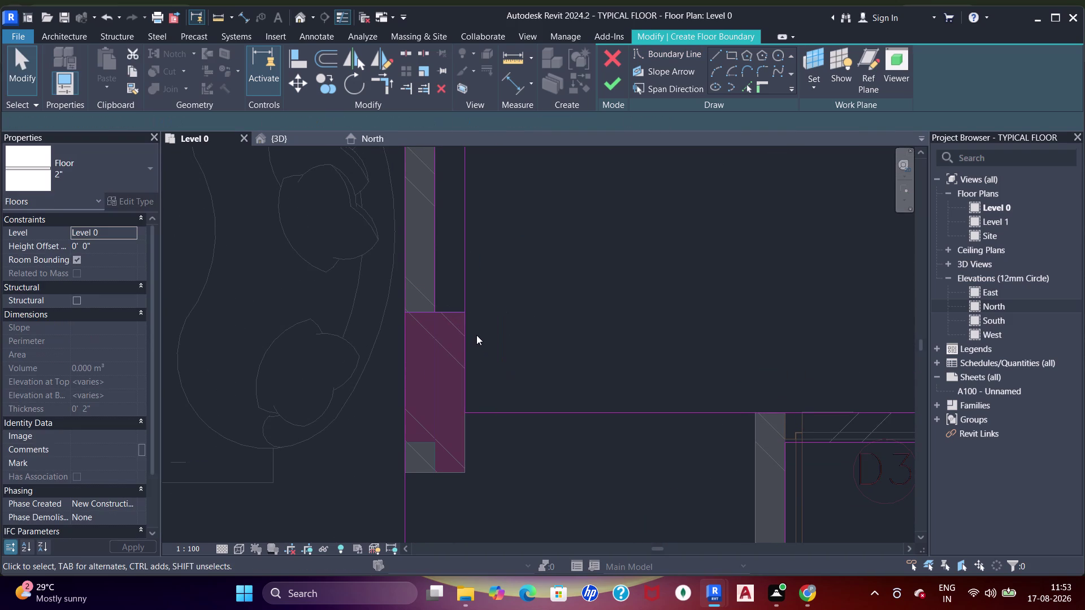
key(t)
key(r)
click(452, 314)
click(467, 330)
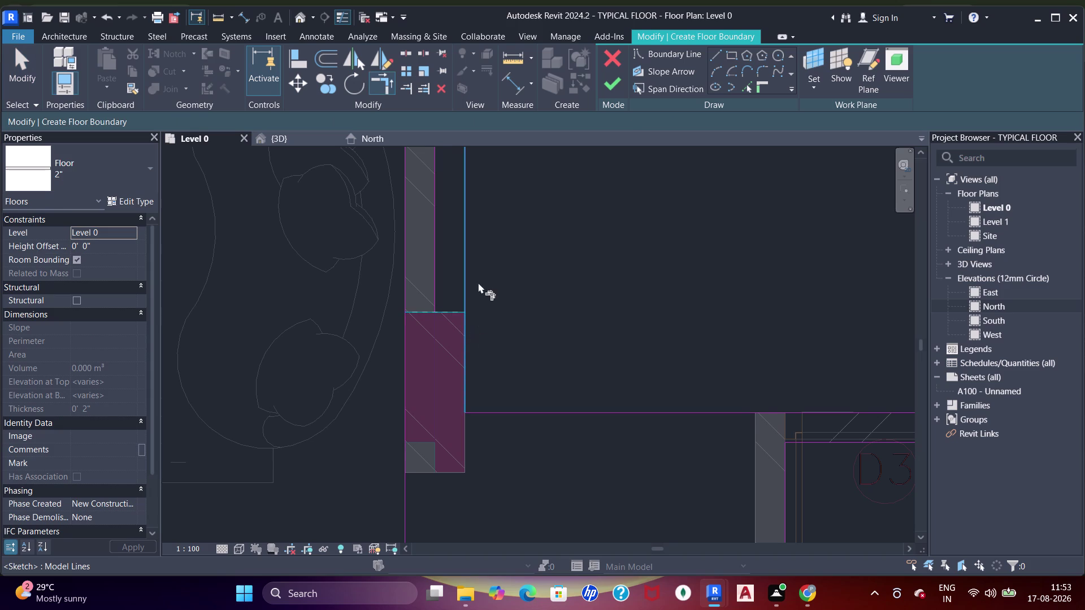
Cancel the 'Can't keep elements joined' error near the living room corner.
scroll(down, 3)
middle_drag(497, 233, 498, 358)
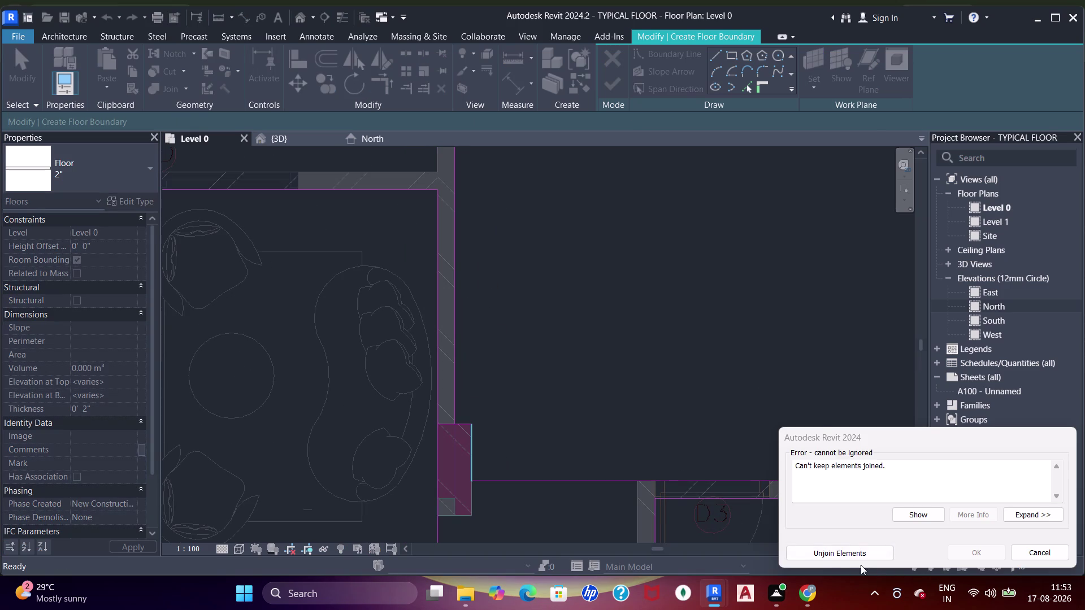
click(838, 557)
scroll(up, 3)
Trim the boundary corners at the column below and the column above.
click(442, 392)
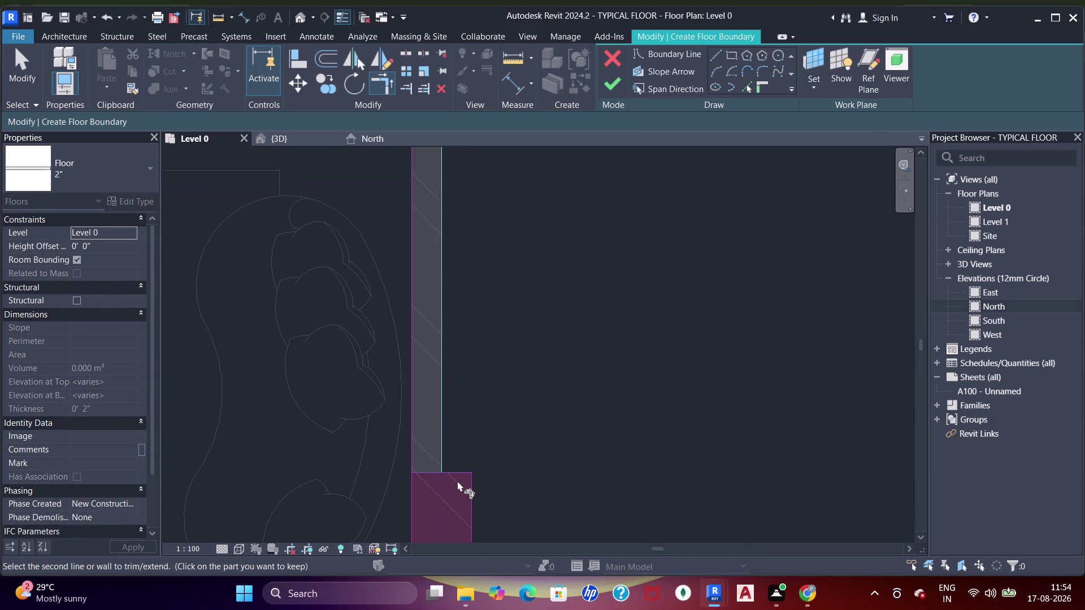
click(454, 471)
scroll(down, 3)
middle_drag(521, 238, 521, 444)
scroll(up, 3)
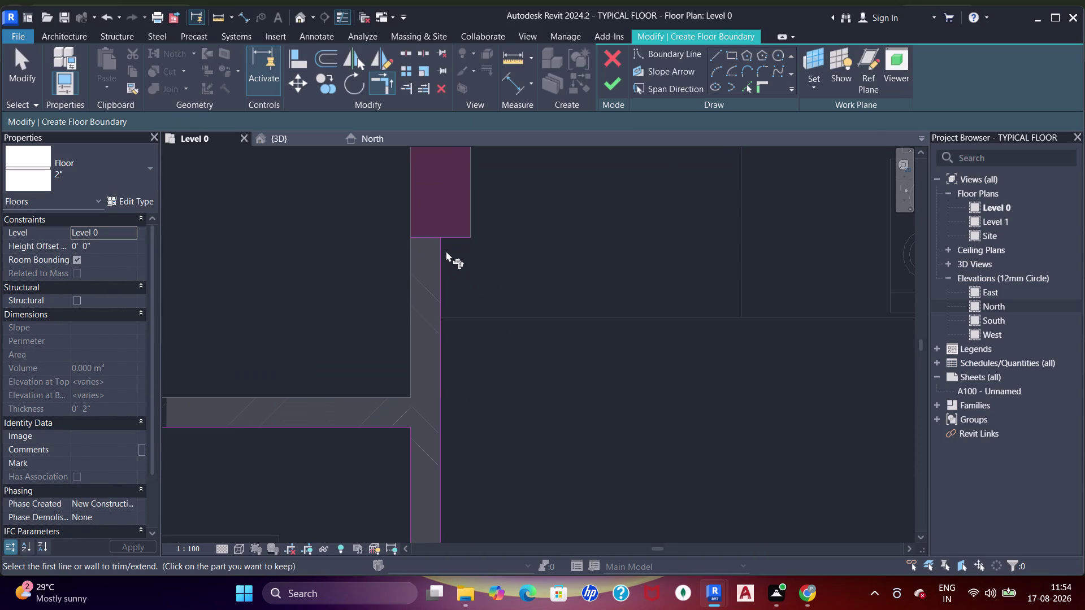
click(445, 251)
click(451, 241)
middle_drag(474, 278, 480, 350)
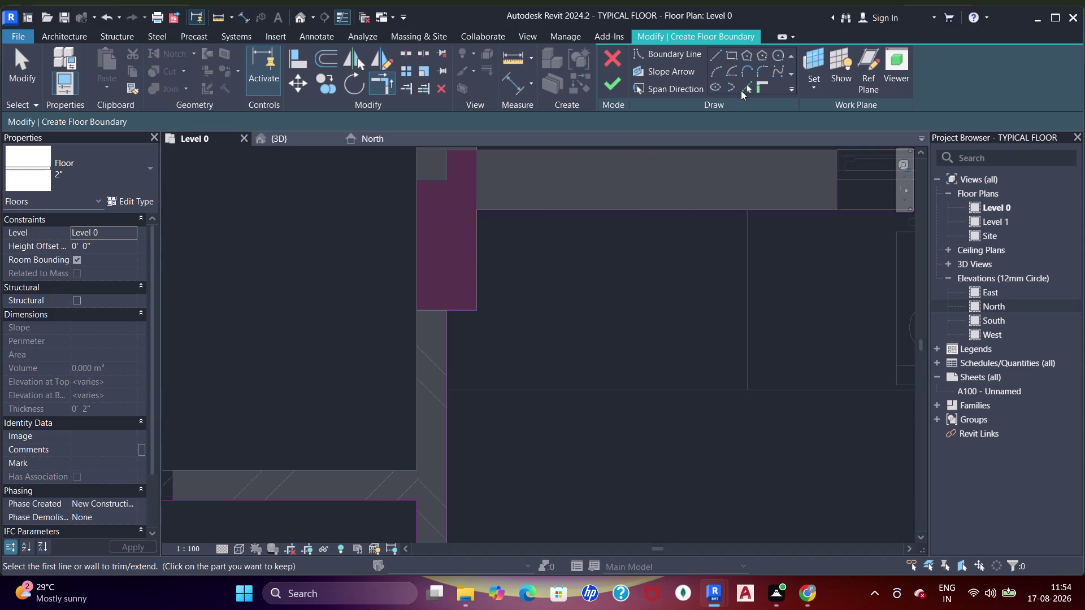
Pick the top-left kitchen column edge as boundary and trim its corner.
click(741, 89)
click(479, 249)
scroll(down, 3)
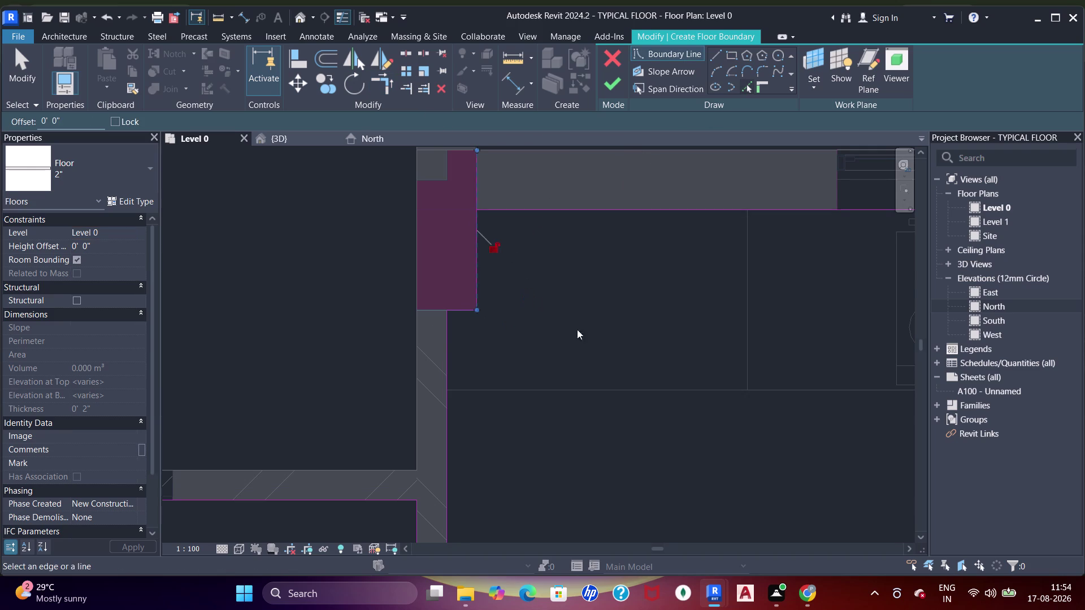
middle_drag(548, 328, 536, 326)
key(t)
key(r)
click(479, 257)
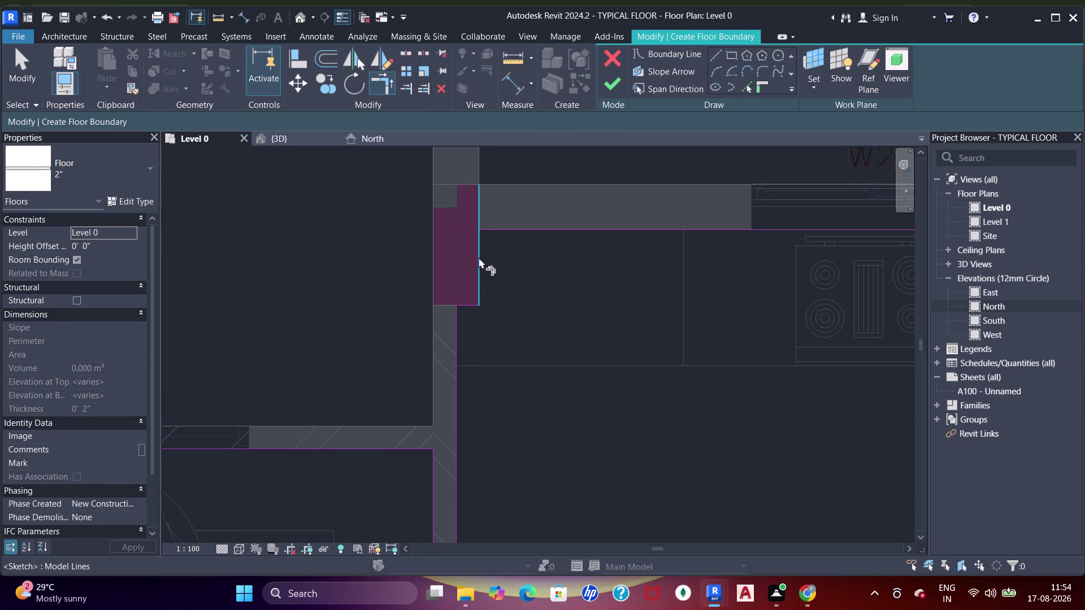
click(507, 233)
Add a boundary line along the corridor wall near door D3.
scroll(down, 3)
middle_drag(662, 234, 549, 209)
scroll(down, 3)
middle_drag(679, 308, 666, 212)
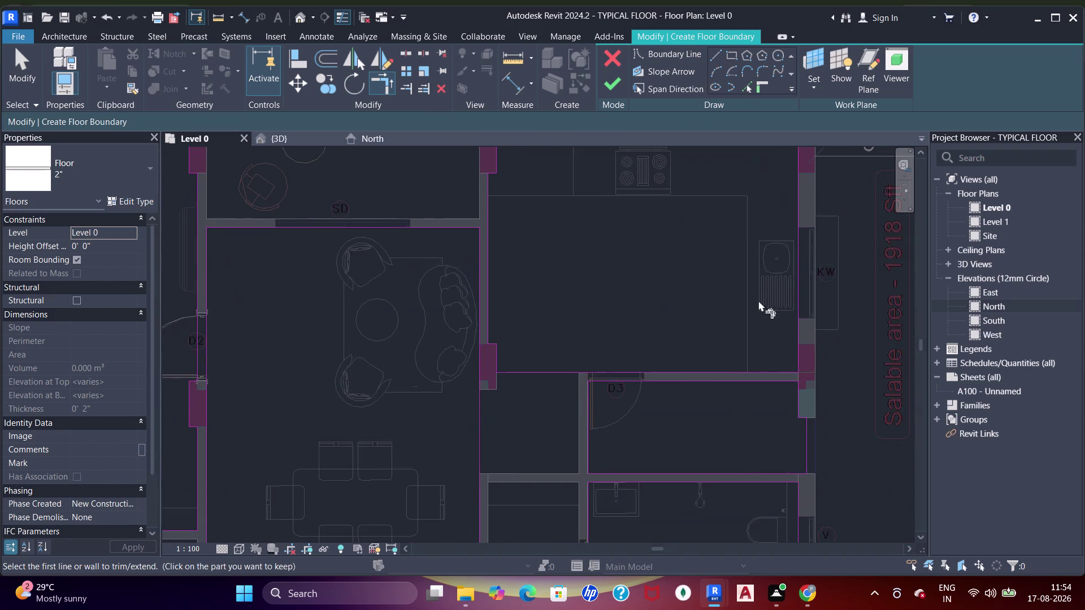
middle_drag(755, 305, 773, 213)
middle_drag(780, 269, 784, 239)
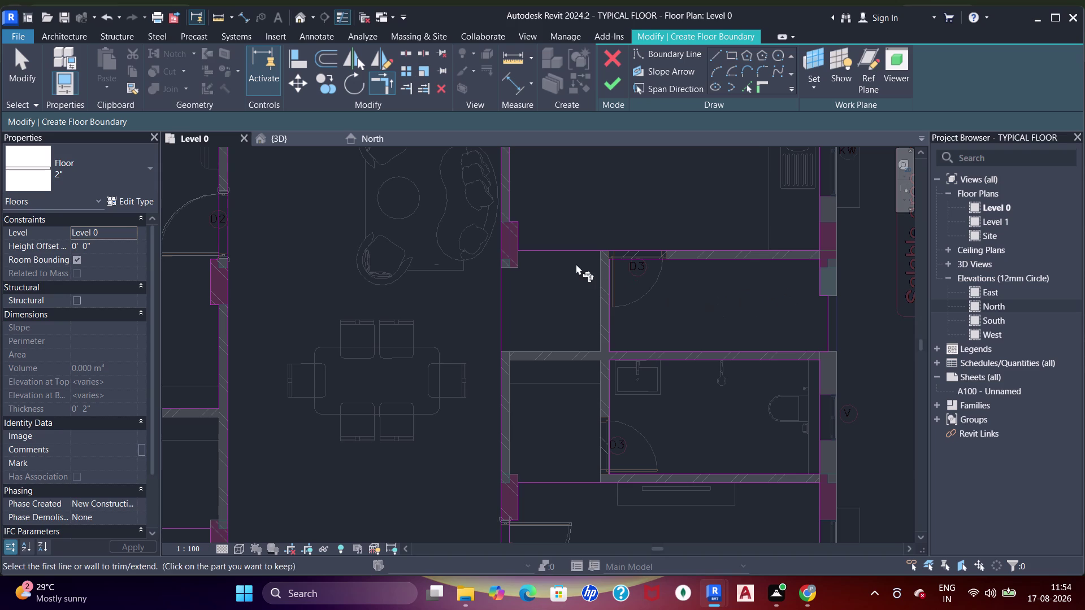
scroll(up, 3)
scroll(down, 3)
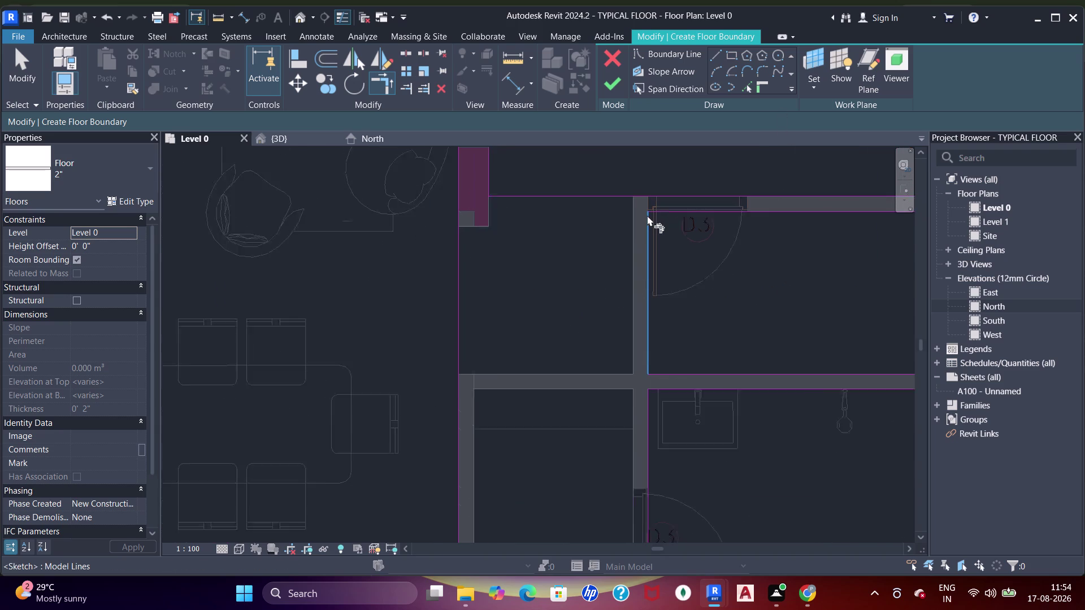
scroll(down, 3)
middle_drag(645, 223, 631, 258)
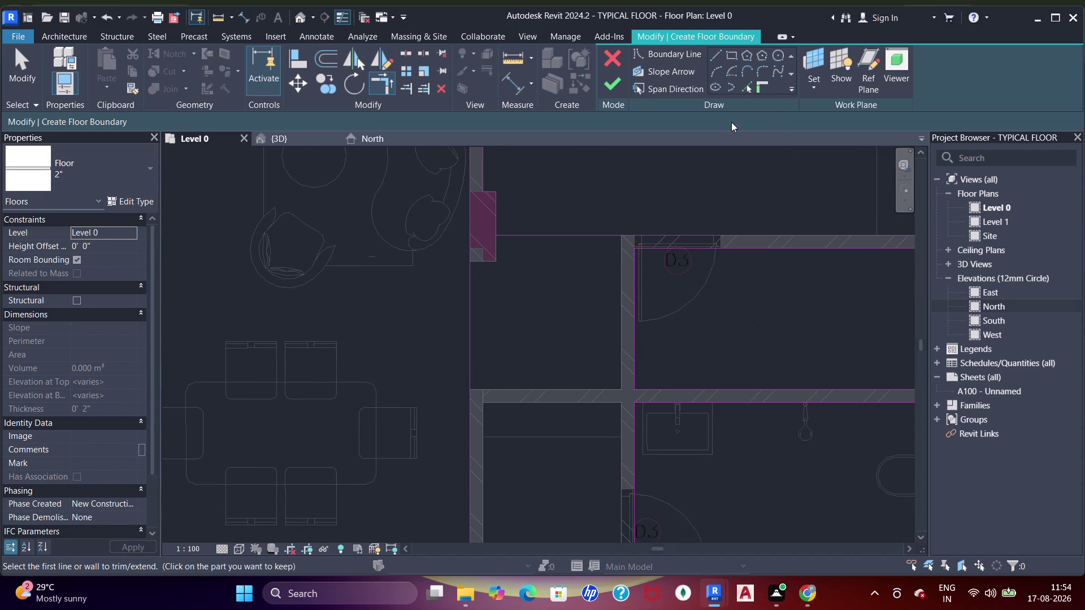
click(748, 87)
drag(560, 388, 574, 380)
click(619, 324)
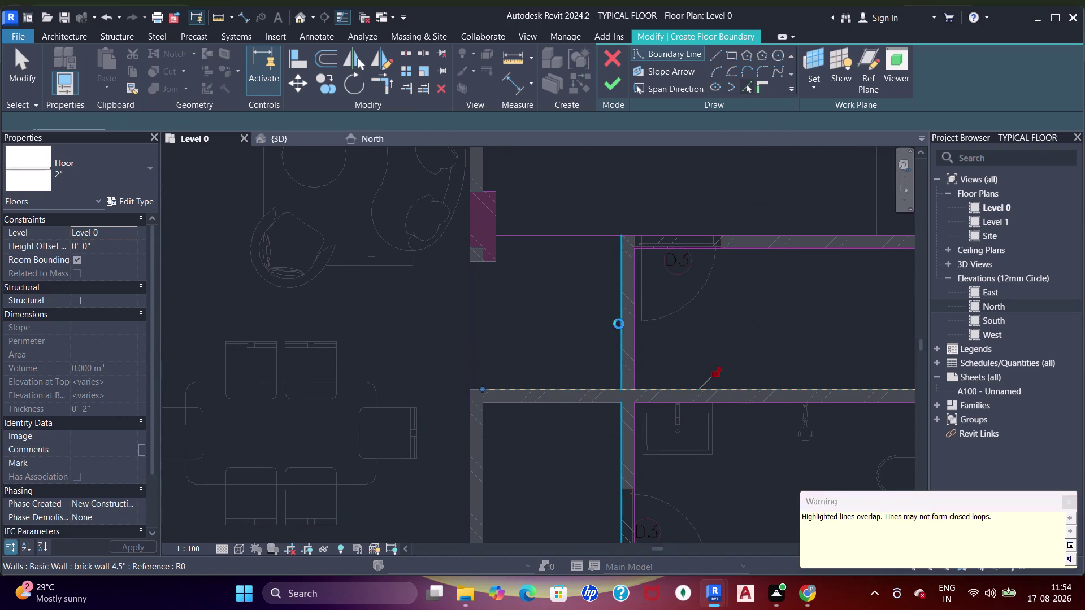
Clear the overlapping line and trim the corridor boundary corners with TR.
key(Escape)
key(Escape)
key(Escape)
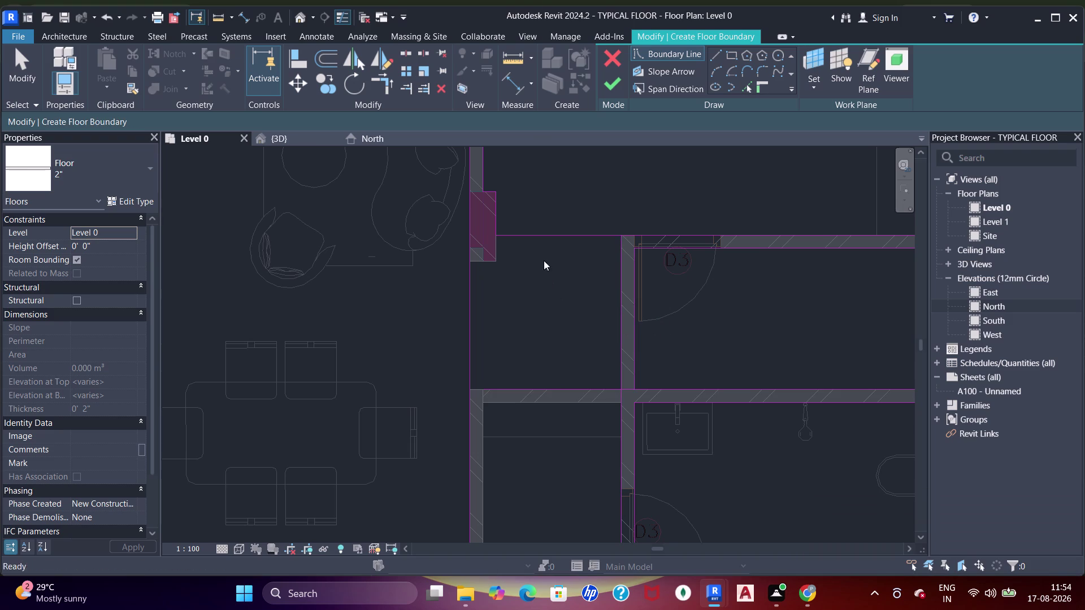
key(t)
key(r)
key(r)
drag(494, 214, 494, 225)
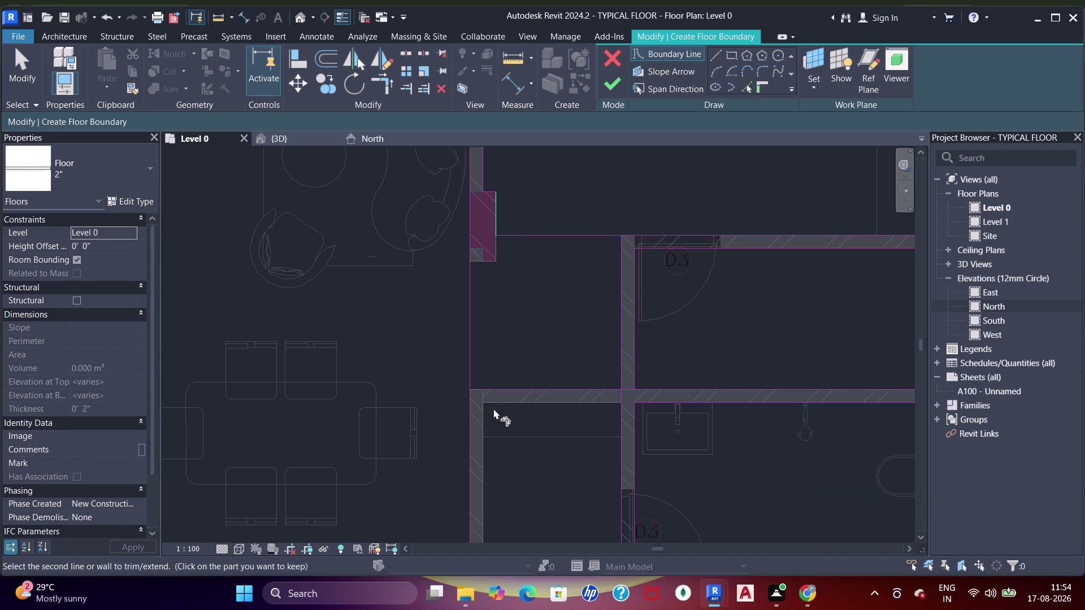
click(498, 387)
drag(518, 387, 537, 387)
click(621, 375)
drag(617, 333, 619, 328)
click(634, 235)
scroll(down, 3)
middle_drag(643, 256, 638, 263)
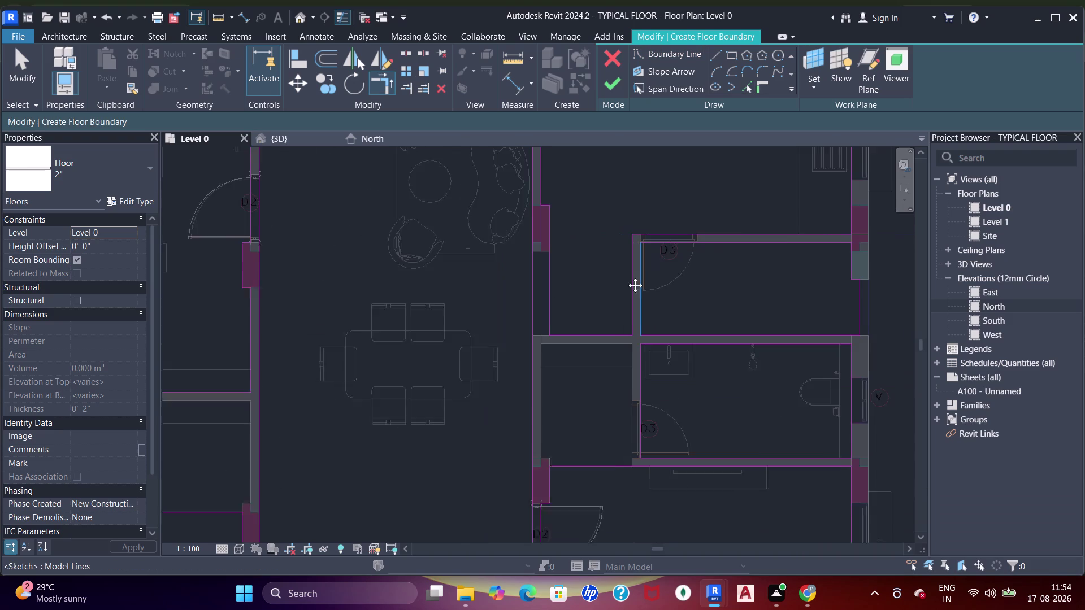
Pan across the Level 0 plan to the dining area near the shaft.
middle_drag(638, 263, 616, 290)
scroll(down, 3)
middle_drag(683, 296, 685, 301)
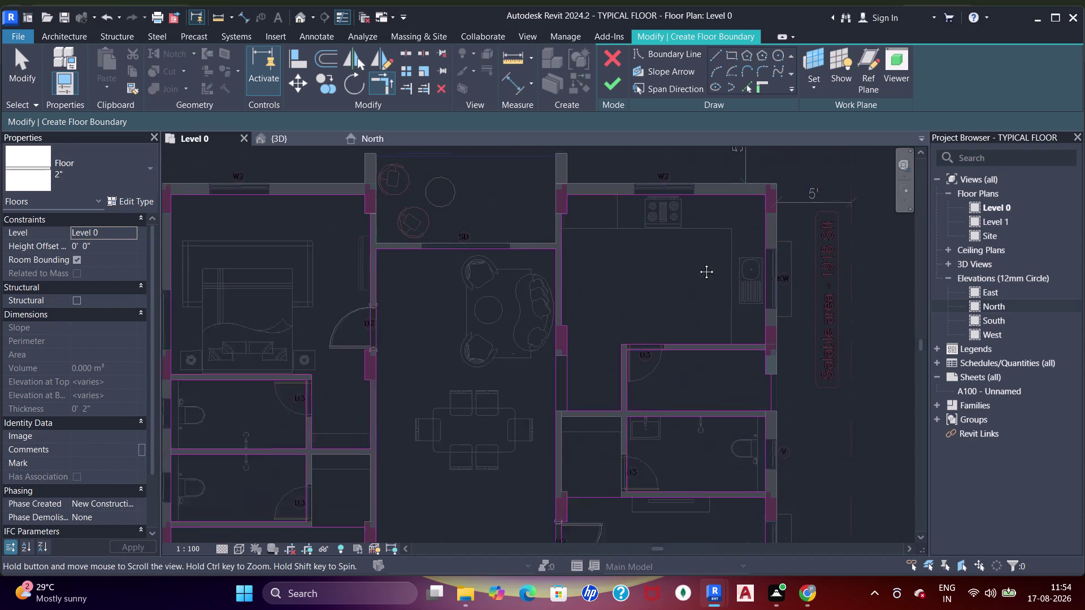
scroll(down, 3)
middle_drag(712, 310, 717, 212)
middle_drag(622, 259, 663, 187)
middle_drag(666, 362, 686, 308)
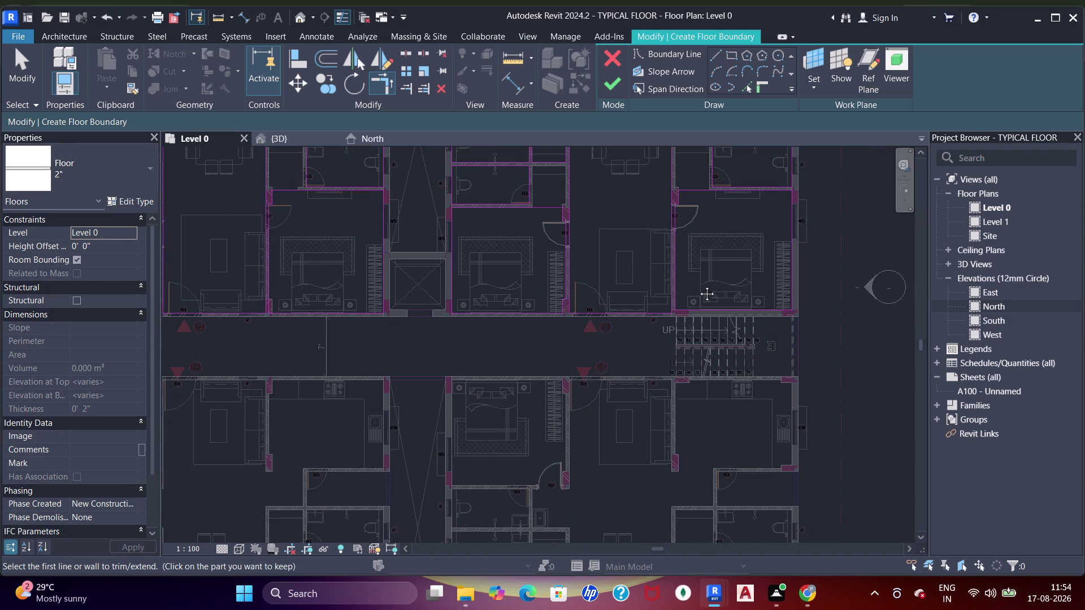
middle_drag(685, 308, 746, 219)
middle_drag(539, 290, 698, 237)
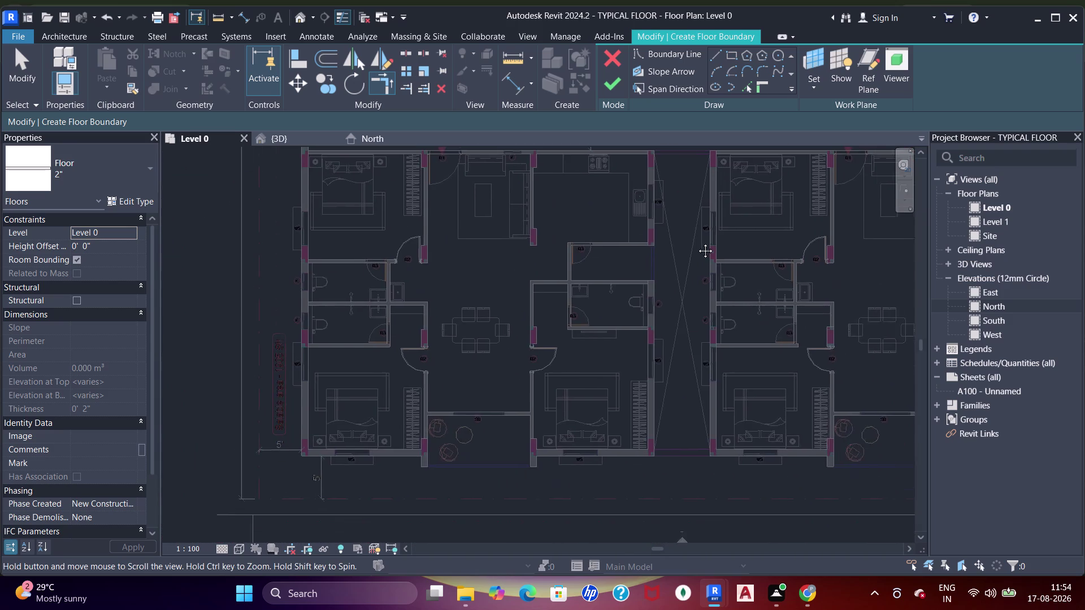
middle_drag(697, 237, 704, 446)
middle_drag(655, 258, 500, 386)
middle_drag(712, 271, 700, 316)
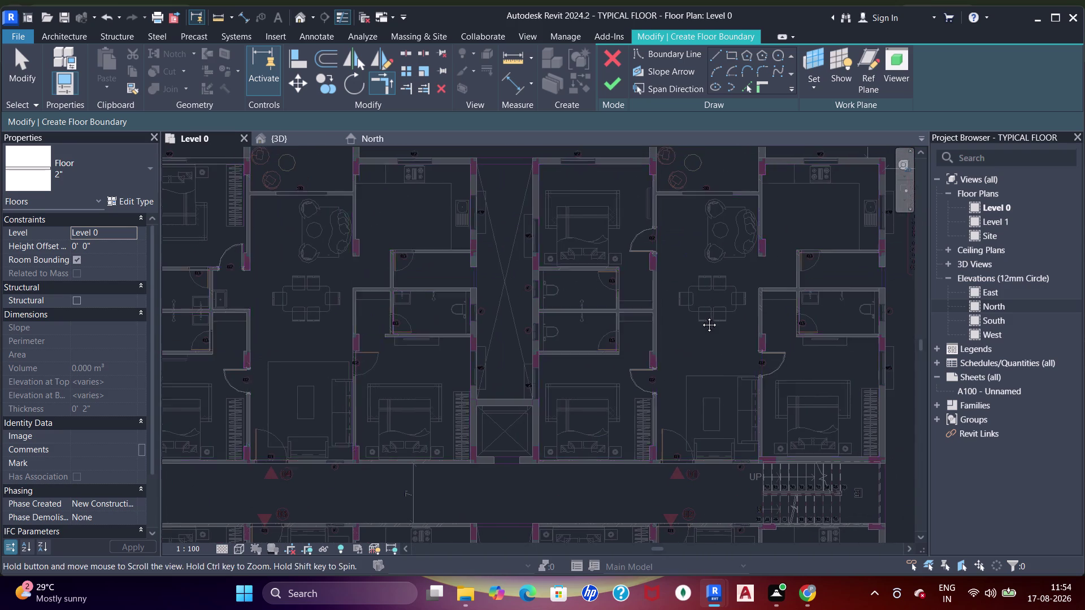
middle_drag(701, 317, 699, 317)
middle_drag(760, 445, 779, 201)
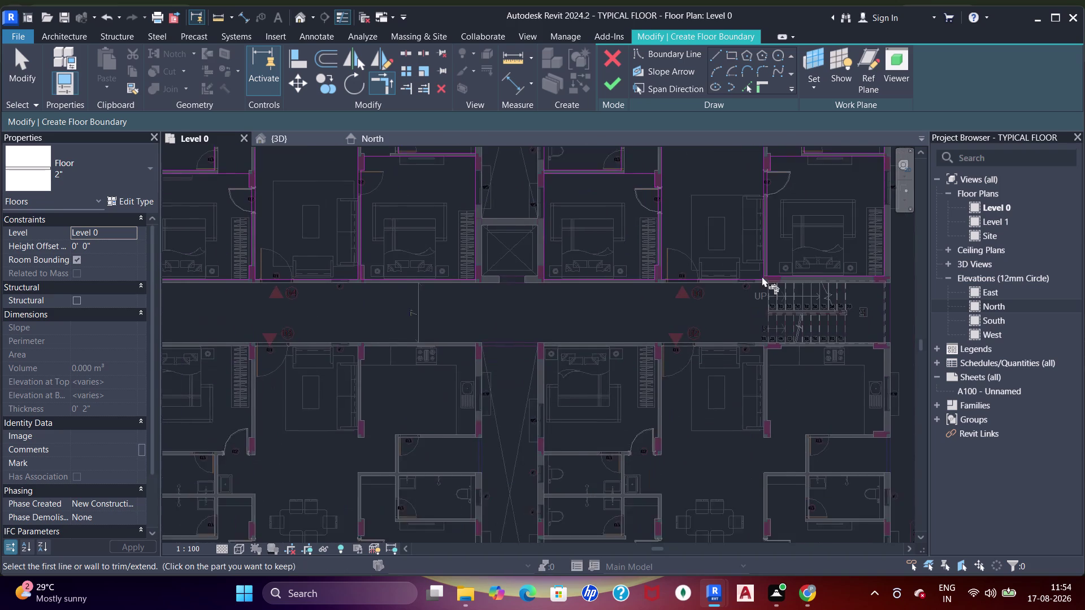
middle_drag(726, 332, 719, 257)
scroll(up, 3)
scroll(down, 3)
middle_drag(777, 312, 673, 319)
middle_drag(721, 381, 720, 379)
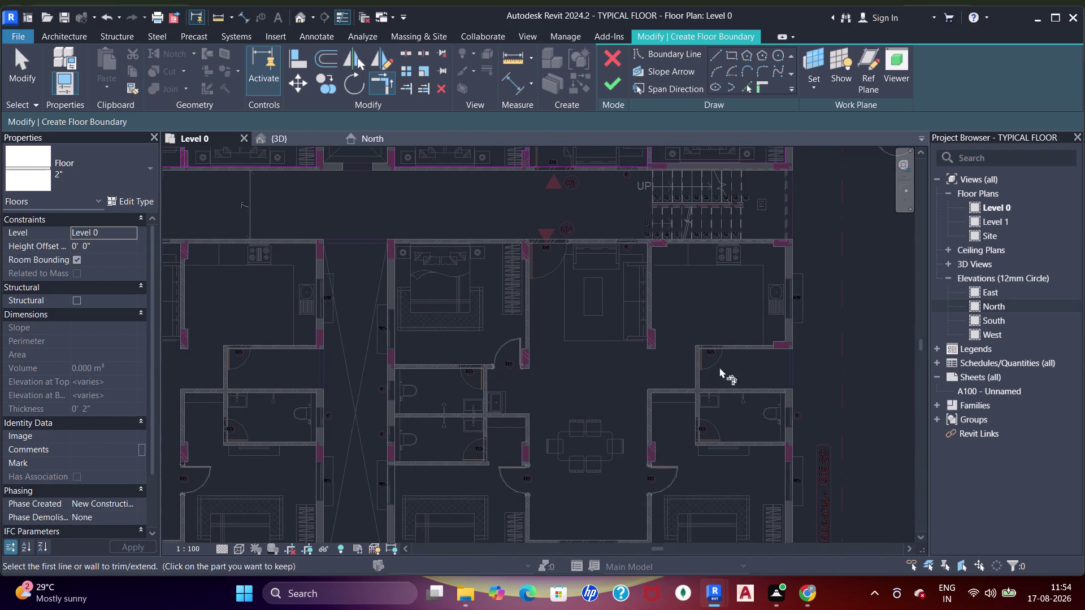
middle_drag(720, 379, 734, 218)
scroll(up, 3)
middle_drag(746, 281, 721, 329)
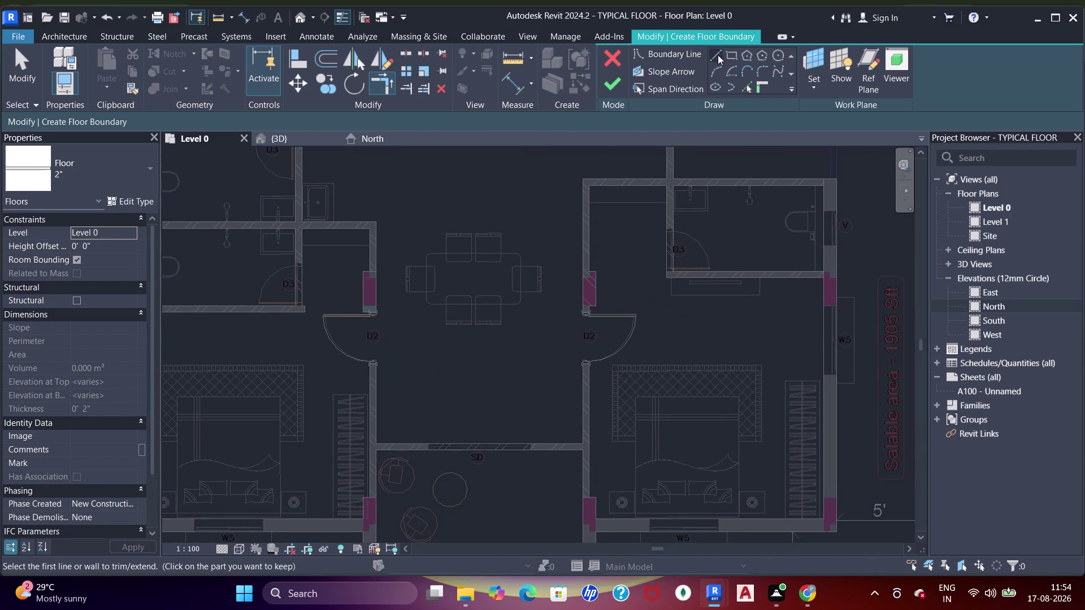
Start a Rectangle boundary with its first corner at the bedroom wall intersection.
click(734, 52)
scroll(up, 3)
middle_drag(678, 368, 614, 281)
scroll(up, 3)
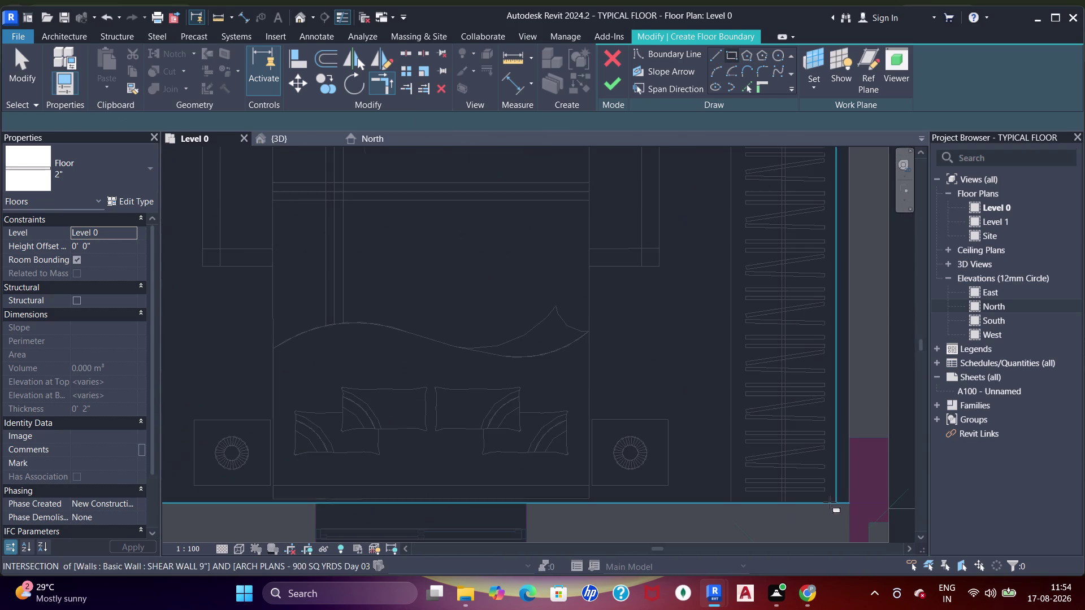
click(851, 503)
scroll(down, 3)
middle_drag(542, 260, 641, 426)
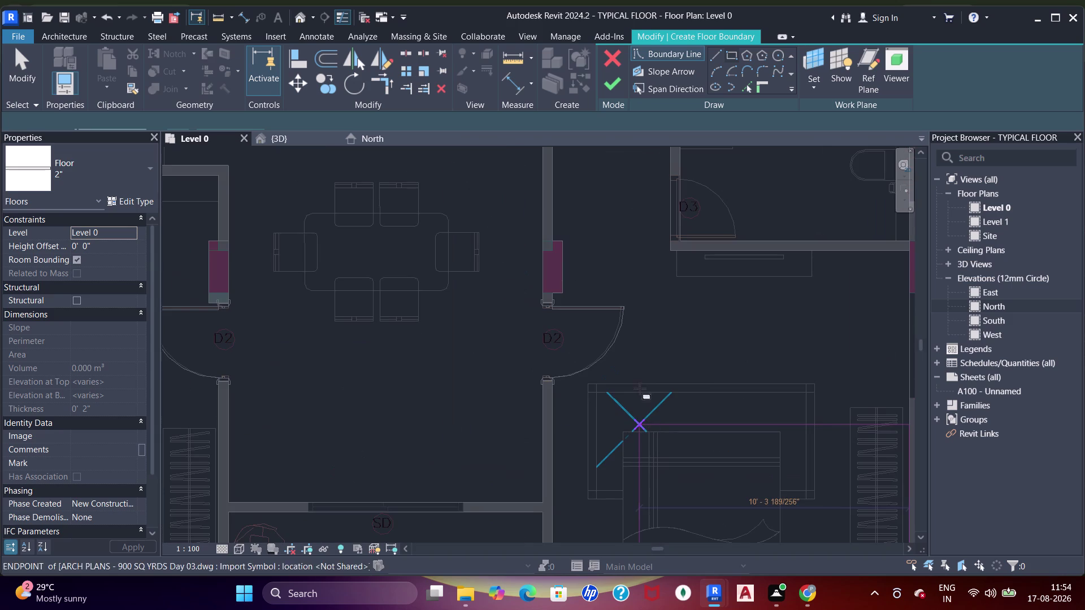
Finish the opening rectangle and align its edges to the wall and door-jamb faces.
scroll(up, 3)
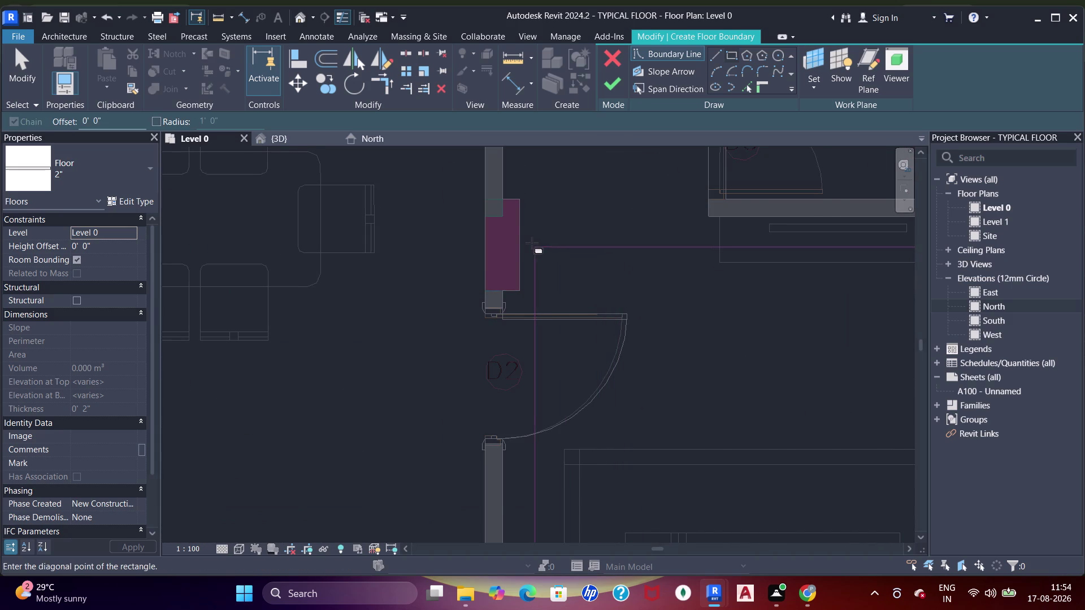
click(529, 239)
key(a)
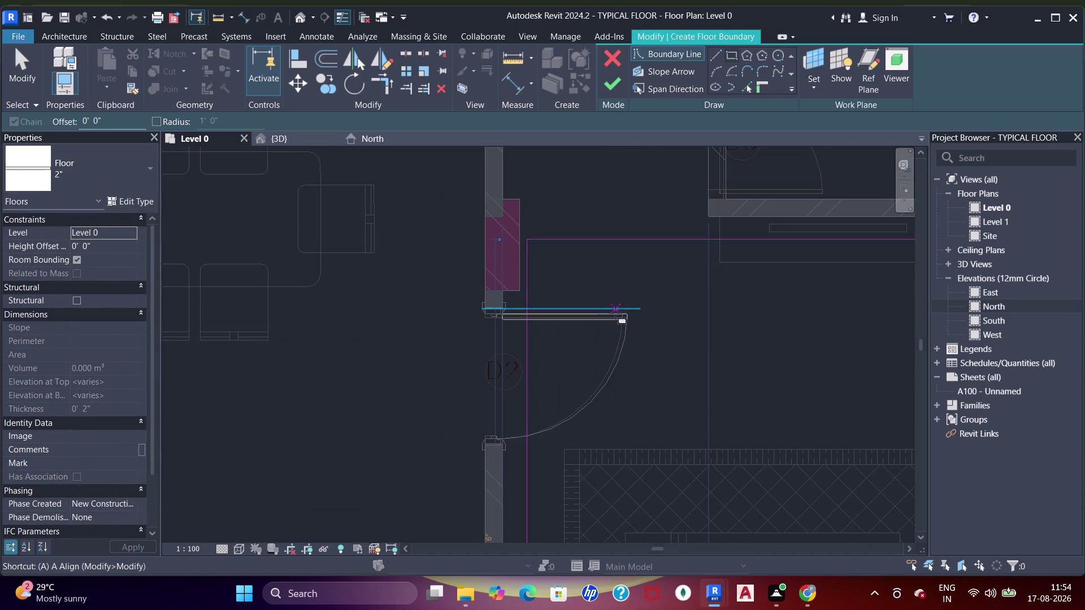
key(a)
key(a)
click(505, 478)
click(523, 407)
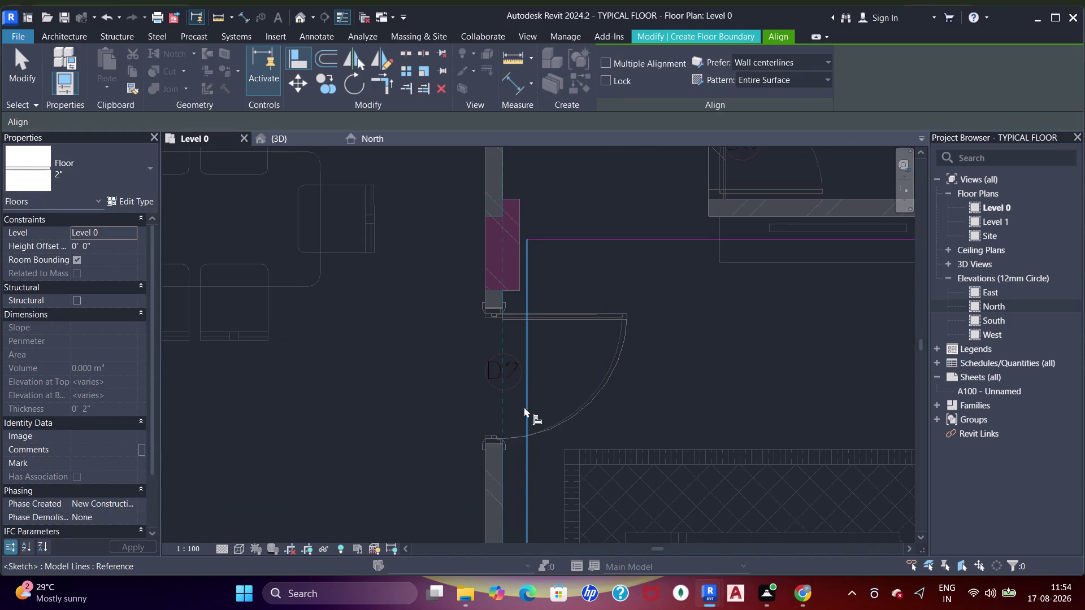
click(737, 217)
click(727, 240)
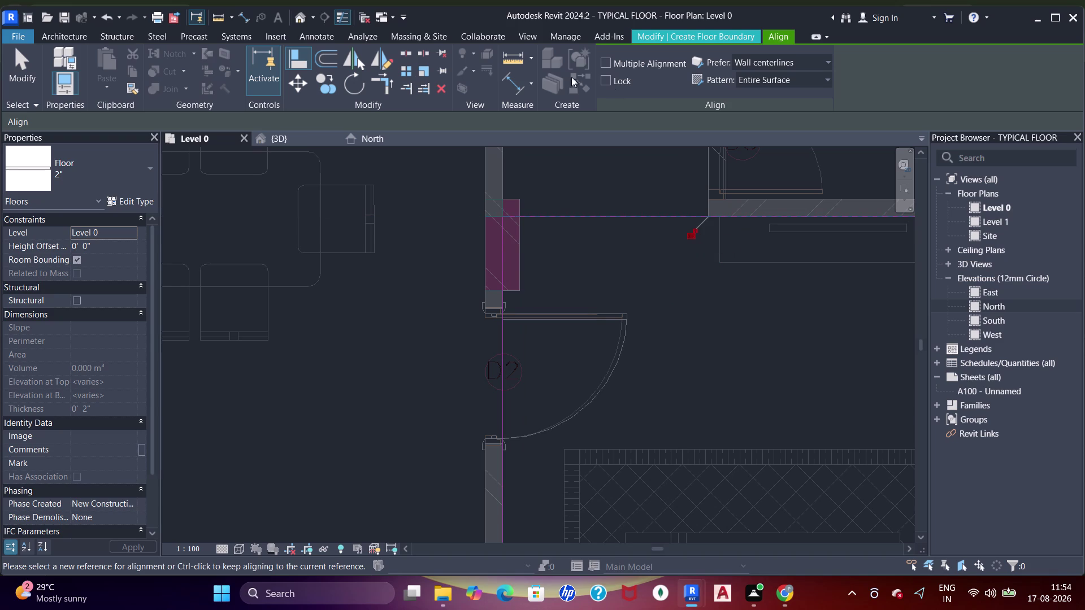
key(Escape)
key(Escape)
key(Escape)
key(Escape)
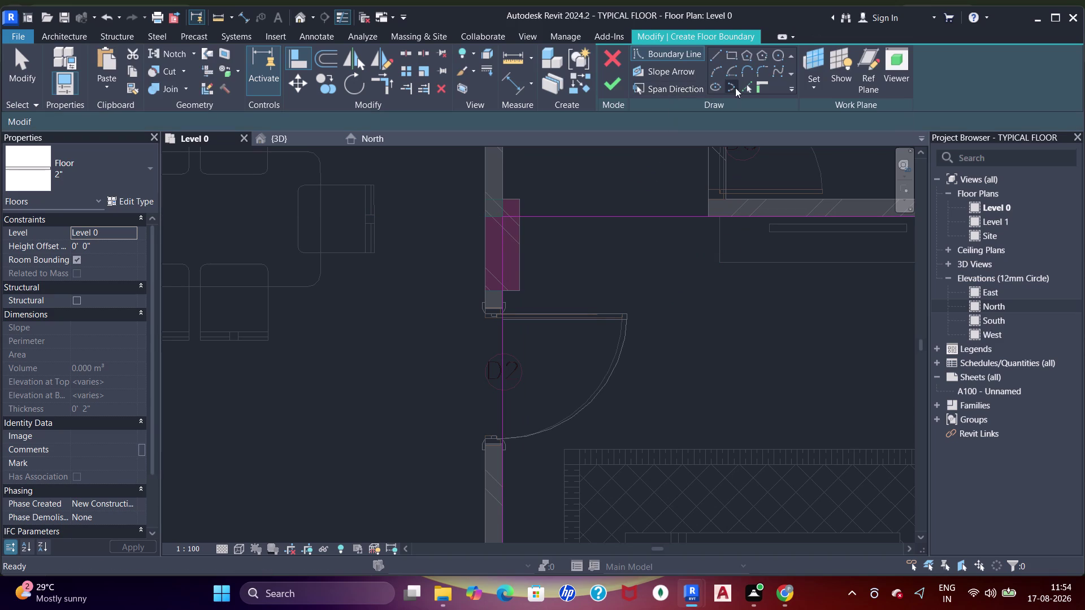
Add boundary lines picked along the column faces.
click(749, 89)
scroll(up, 3)
click(524, 302)
click(542, 274)
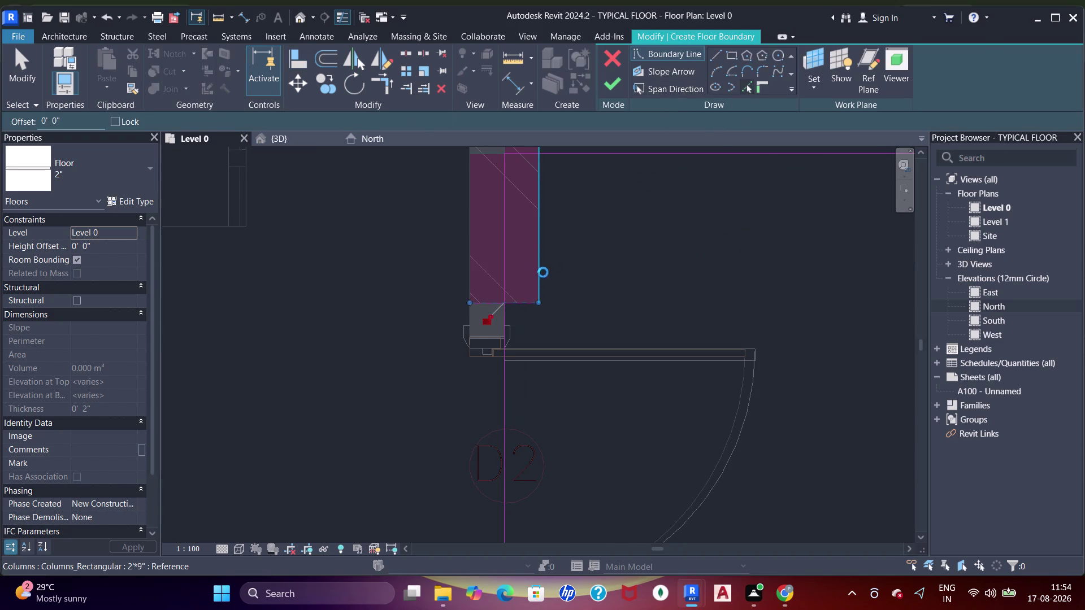
middle_drag(568, 244, 564, 269)
key(Escape)
key(Escape)
Trim the sketch line and column-edge line into a clean corner with TR.
text(tr)
click(503, 358)
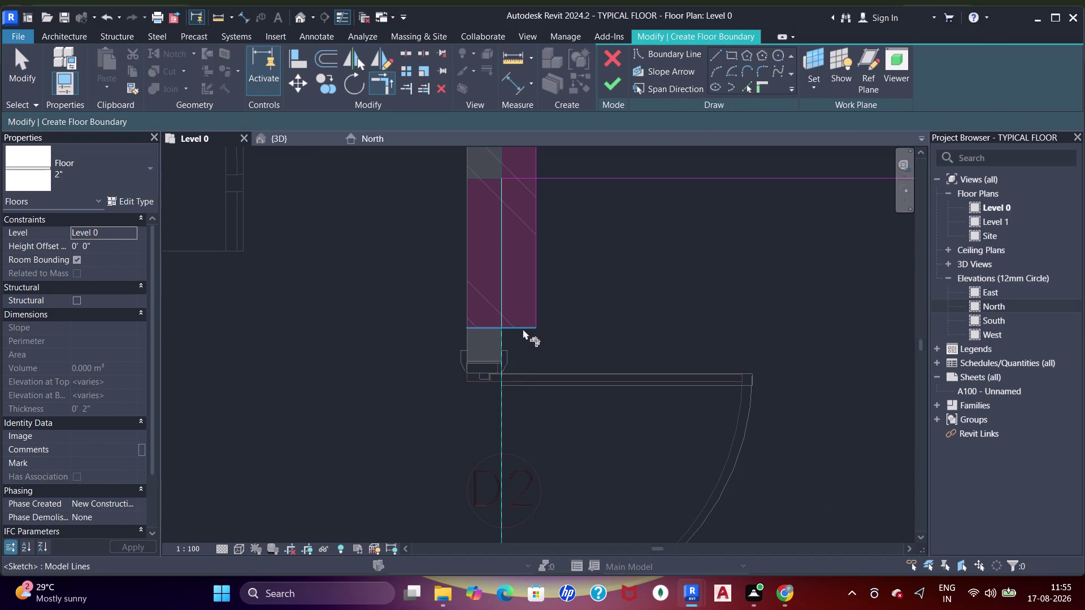
click(522, 327)
drag(533, 305, 537, 300)
click(583, 182)
scroll(down, 3)
middle_drag(621, 266, 548, 232)
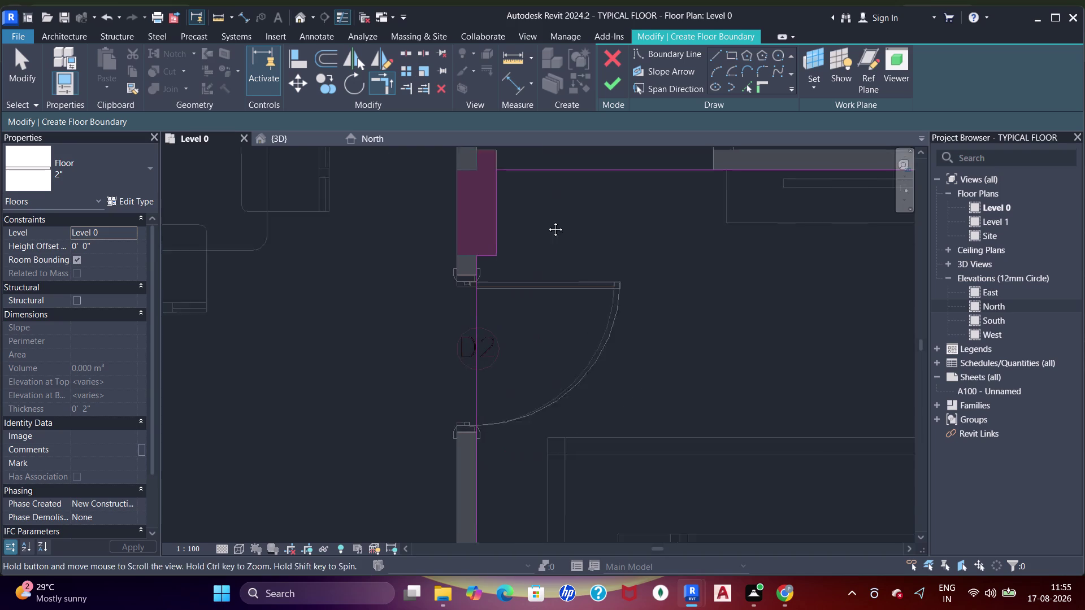
middle_drag(549, 232, 547, 221)
scroll(down, 3)
middle_drag(612, 282, 585, 233)
scroll(up, 3)
scroll(down, 3)
middle_drag(608, 256, 612, 222)
scroll(up, 3)
Pick boundary lines along the faces of the column below the bedroom.
click(745, 90)
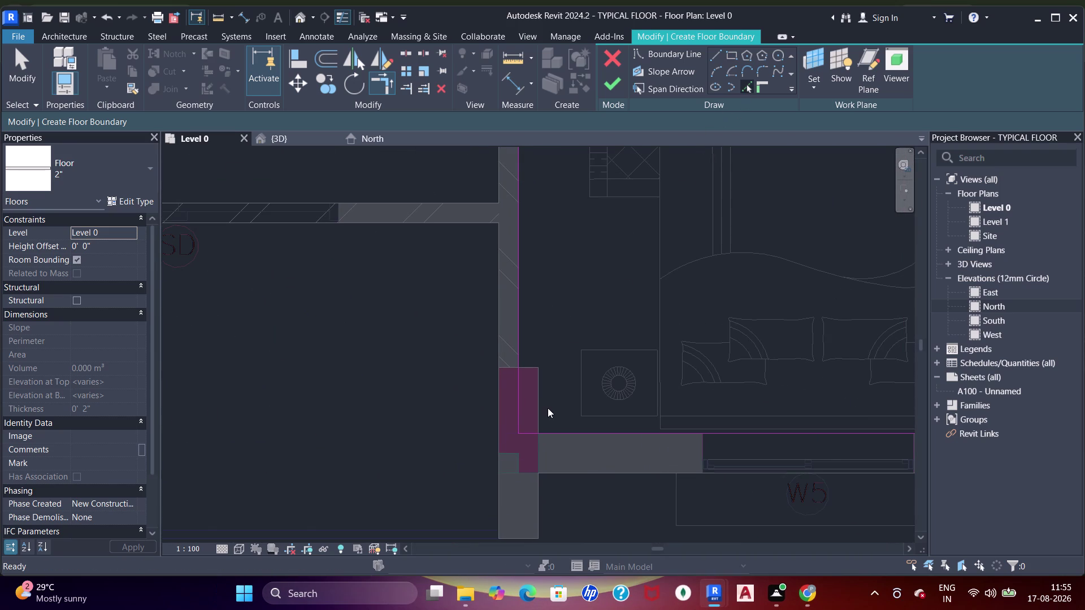
scroll(up, 3)
click(528, 341)
click(547, 368)
key(Escape)
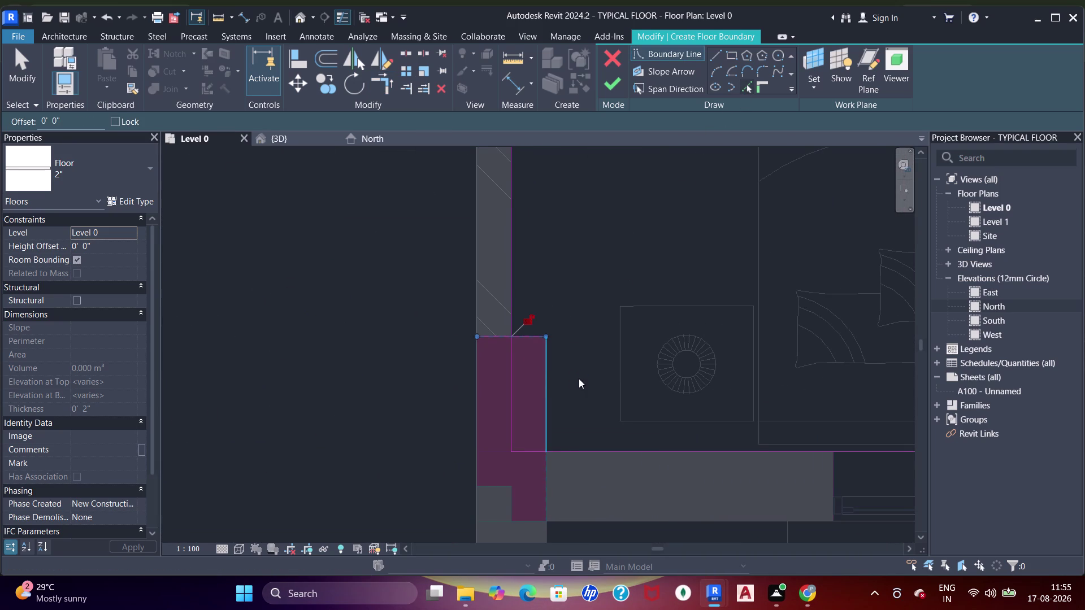
key(Escape)
key(Escape)
click(517, 311)
Trim the column-top lines into a corner and remove the remaining sketch overlap.
key(t)
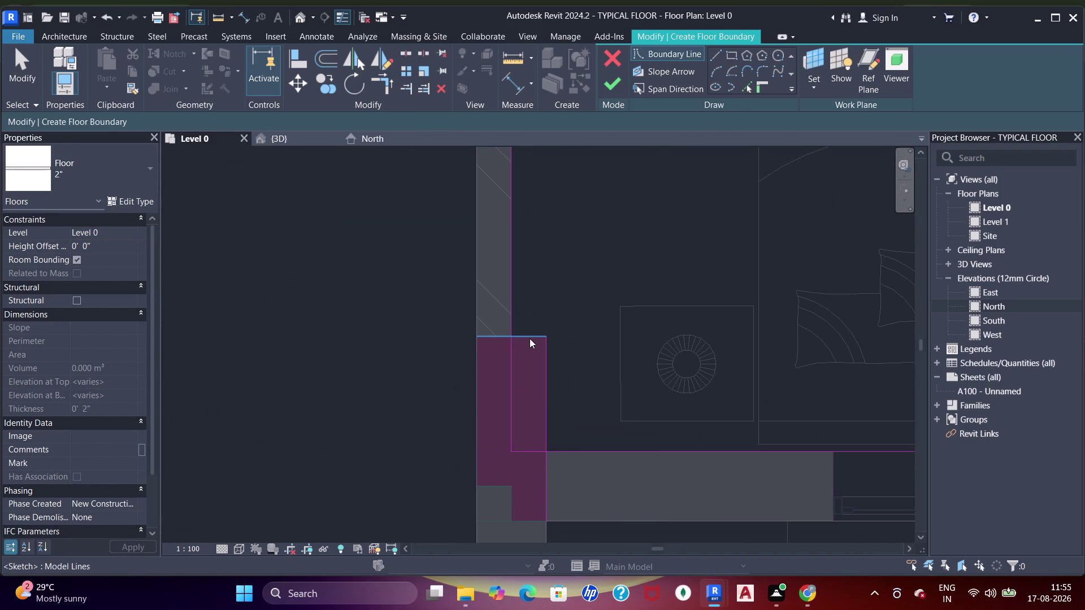
key(r)
drag(508, 314, 517, 315)
click(532, 331)
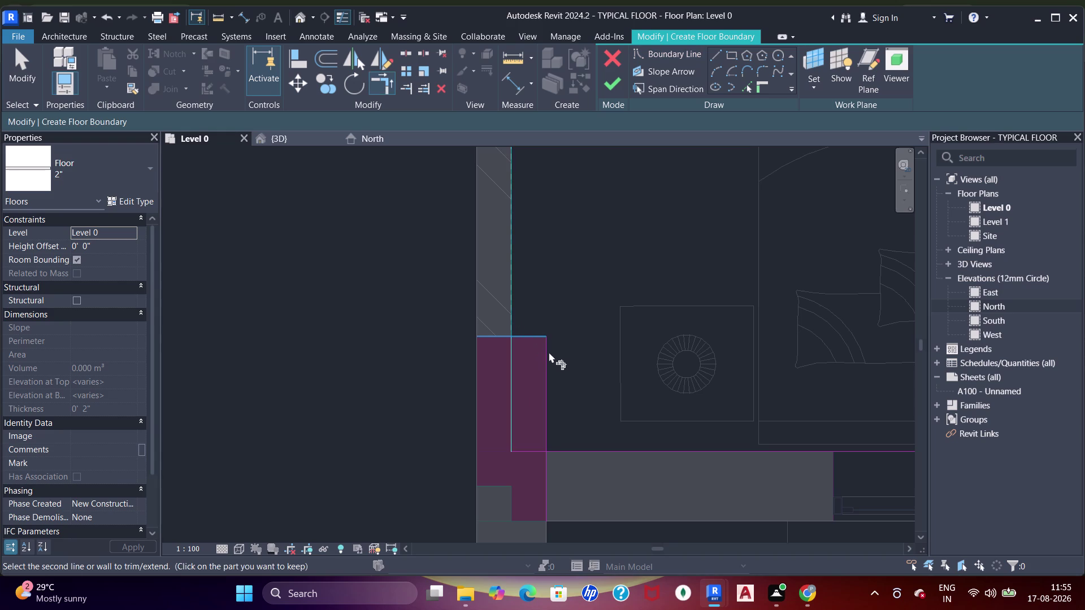
click(549, 358)
click(561, 455)
scroll(down, 3)
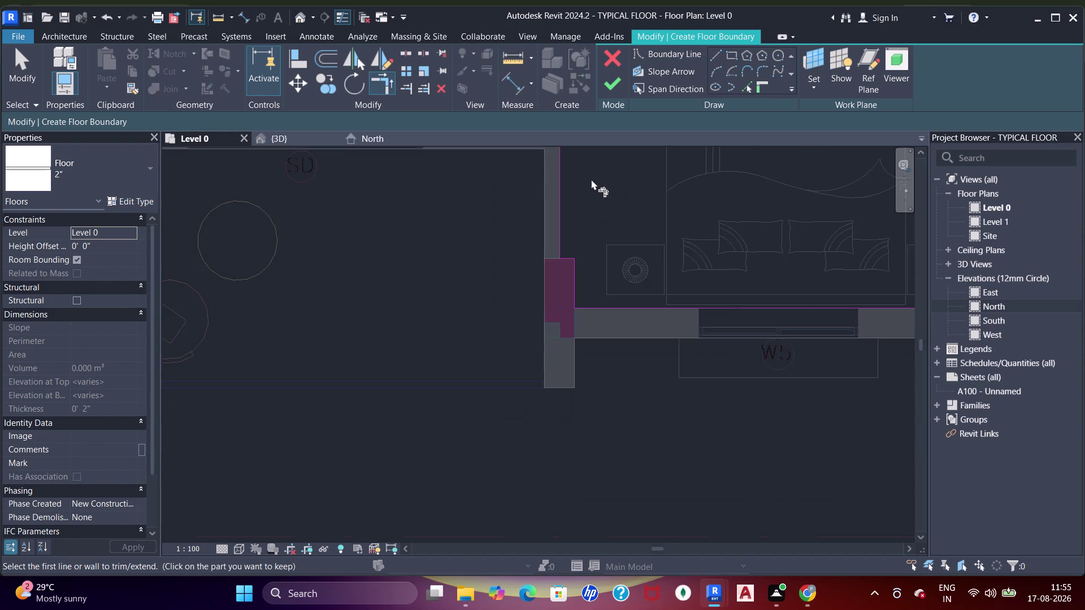
middle_drag(574, 202, 560, 333)
scroll(down, 3)
middle_drag(611, 229, 614, 315)
middle_drag(645, 354, 619, 390)
middle_drag(548, 311, 583, 381)
scroll(down, 3)
middle_drag(530, 311, 591, 416)
click(730, 50)
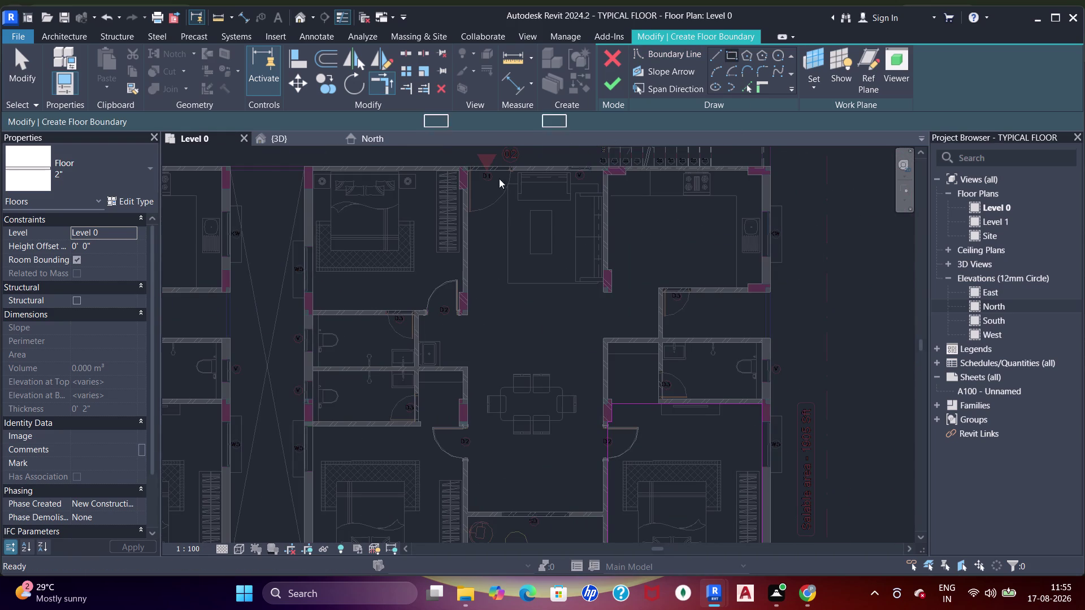
Draw an opening rectangle starting at the wall endpoint near the entry door.
middle_drag(603, 358, 589, 276)
scroll(up, 3)
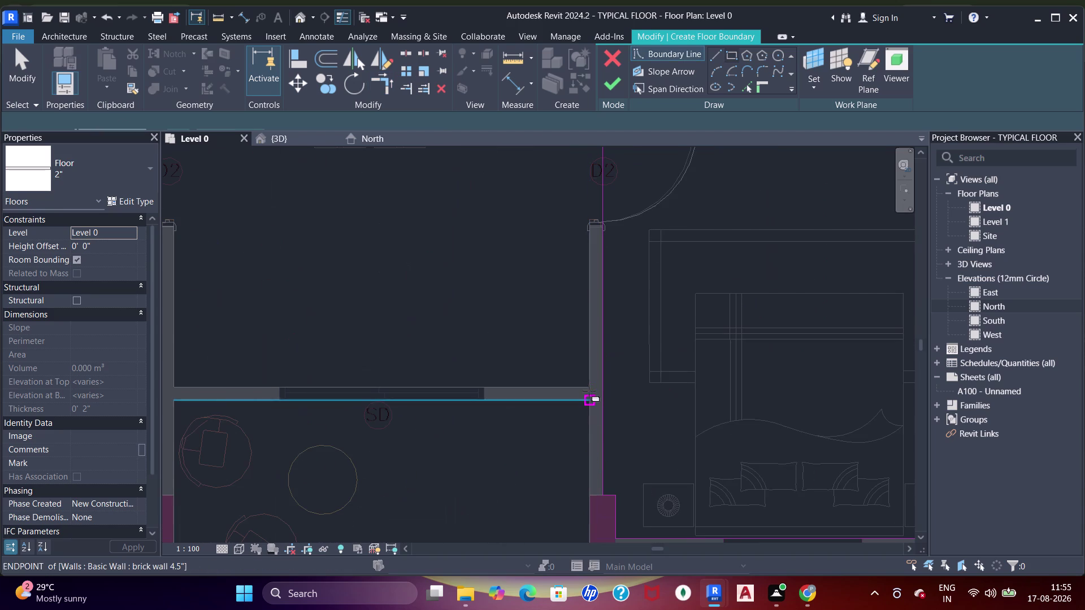
click(589, 388)
scroll(down, 3)
middle_drag(487, 253, 629, 536)
scroll(down, 3)
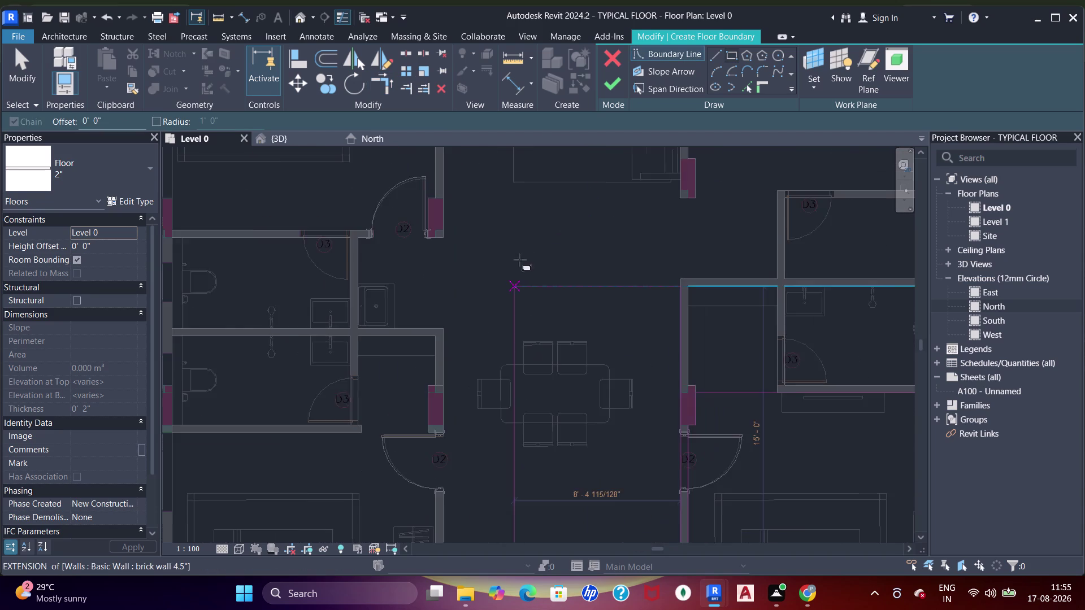
middle_drag(520, 237, 520, 434)
scroll(up, 3)
scroll(up, 3)
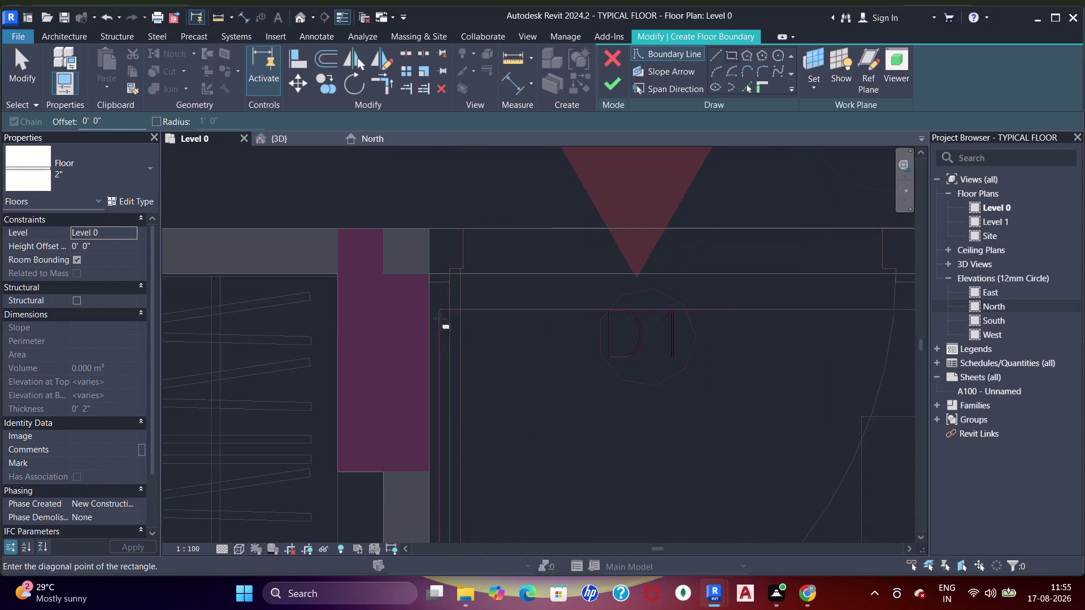
click(431, 276)
scroll(down, 3)
middle_drag(617, 323, 436, 294)
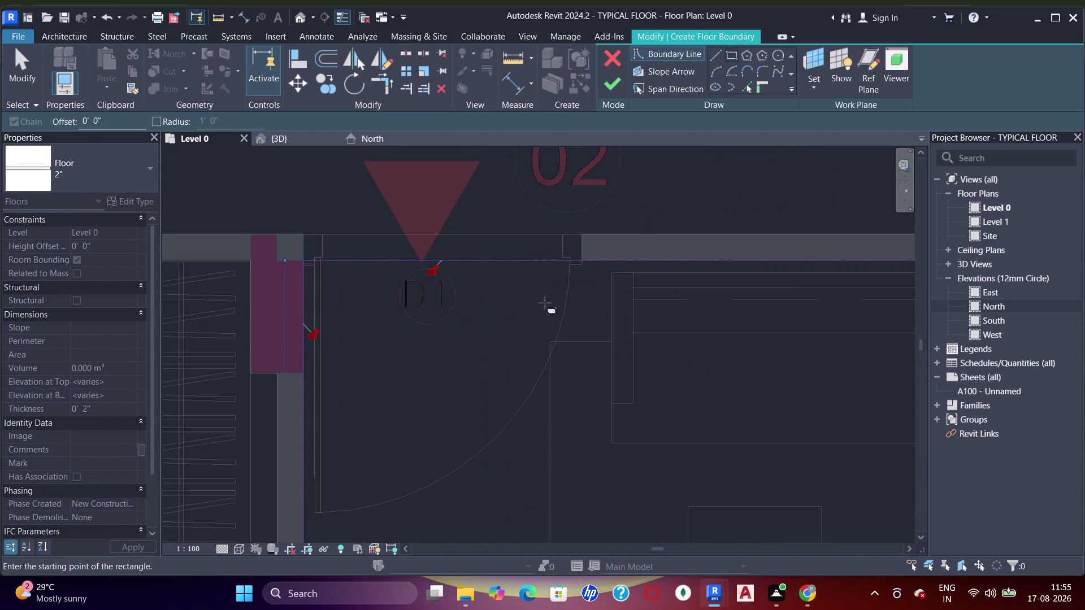
scroll(down, 3)
middle_drag(599, 322, 438, 289)
scroll(down, 3)
middle_drag(654, 339, 519, 280)
middle_drag(694, 308, 608, 251)
key(Escape)
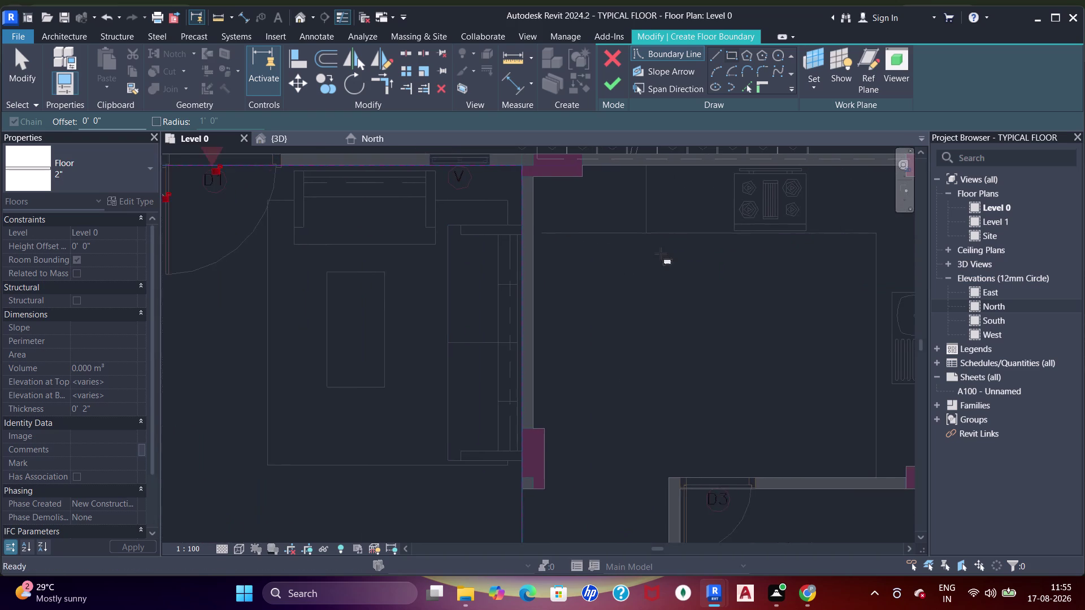
Draw the kitchen opening rectangle from the column corner to the opposite corner.
middle_drag(649, 254, 579, 239)
scroll(up, 3)
scroll(down, 3)
middle_drag(610, 223, 603, 244)
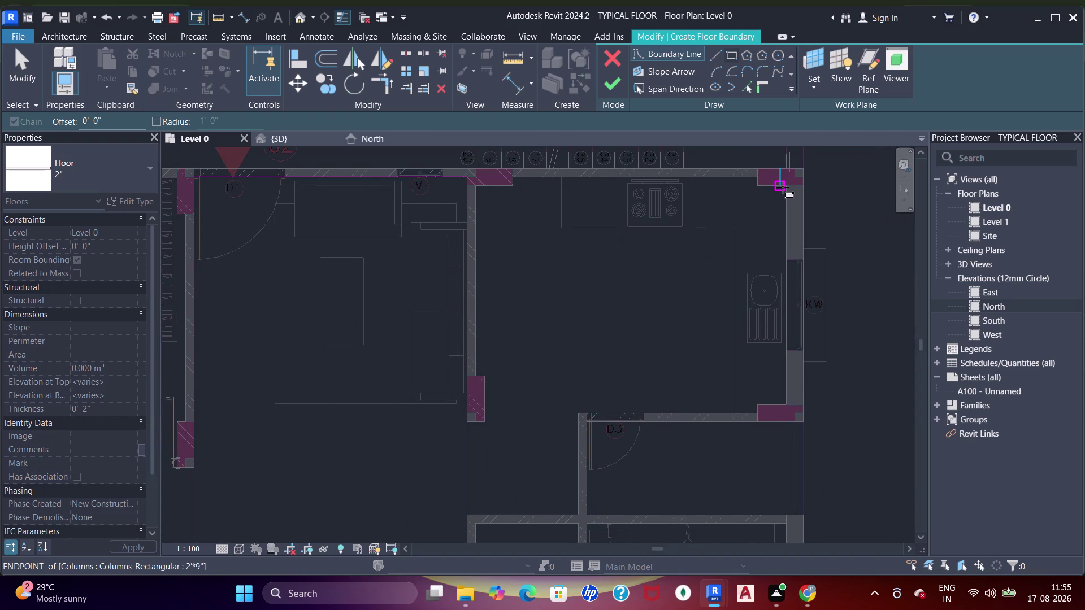
click(786, 189)
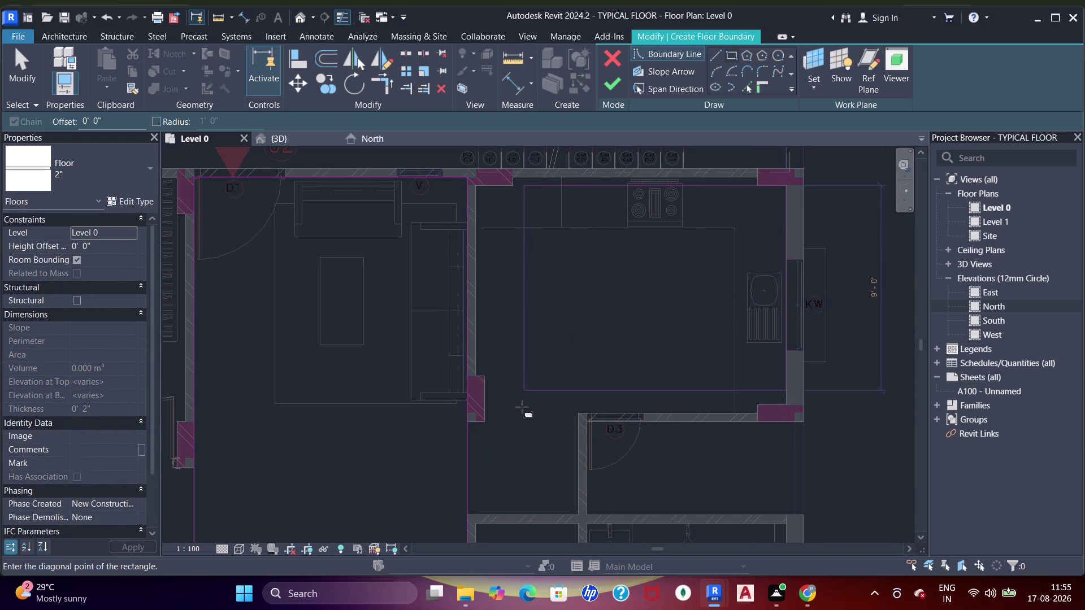
click(508, 408)
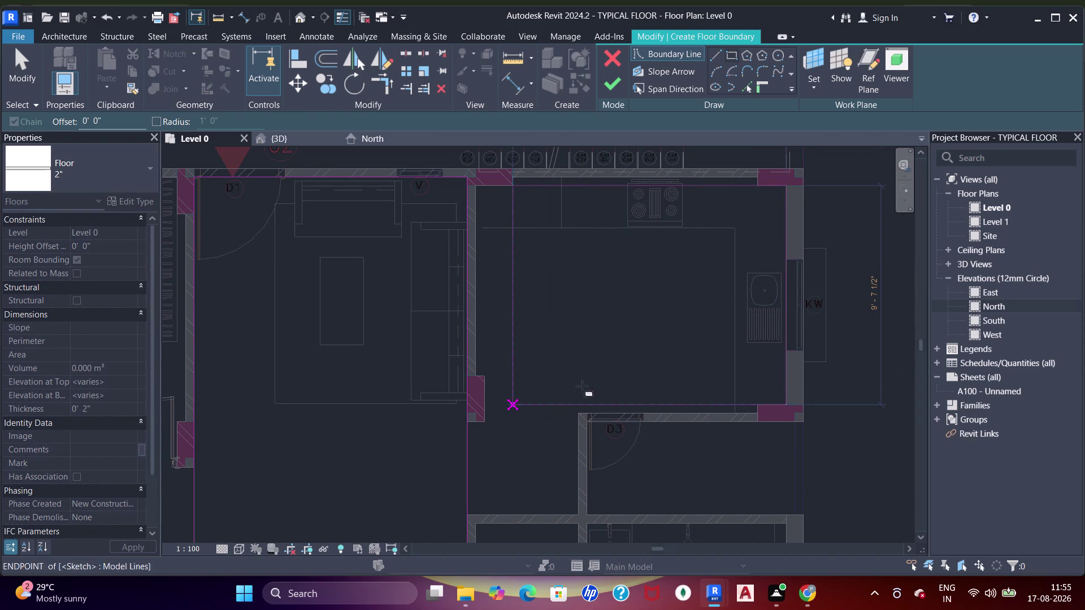
middle_drag(582, 386, 586, 312)
key(Escape)
scroll(up, 3)
key(Escape)
key(Escape)
Add a boundary line picked along the kitchen wall face.
click(749, 88)
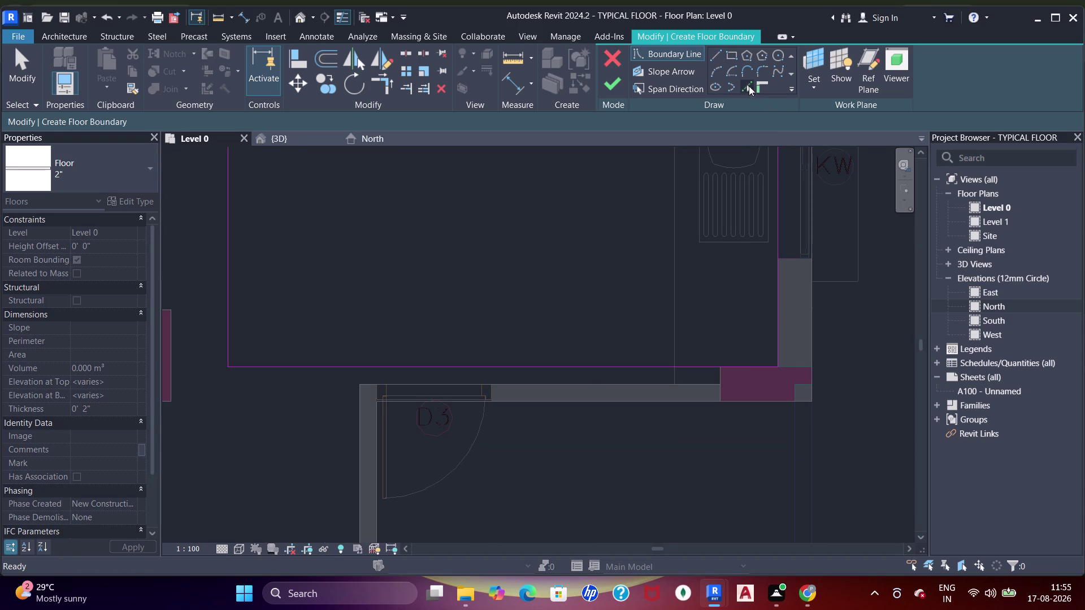
scroll(up, 3)
click(713, 377)
click(695, 391)
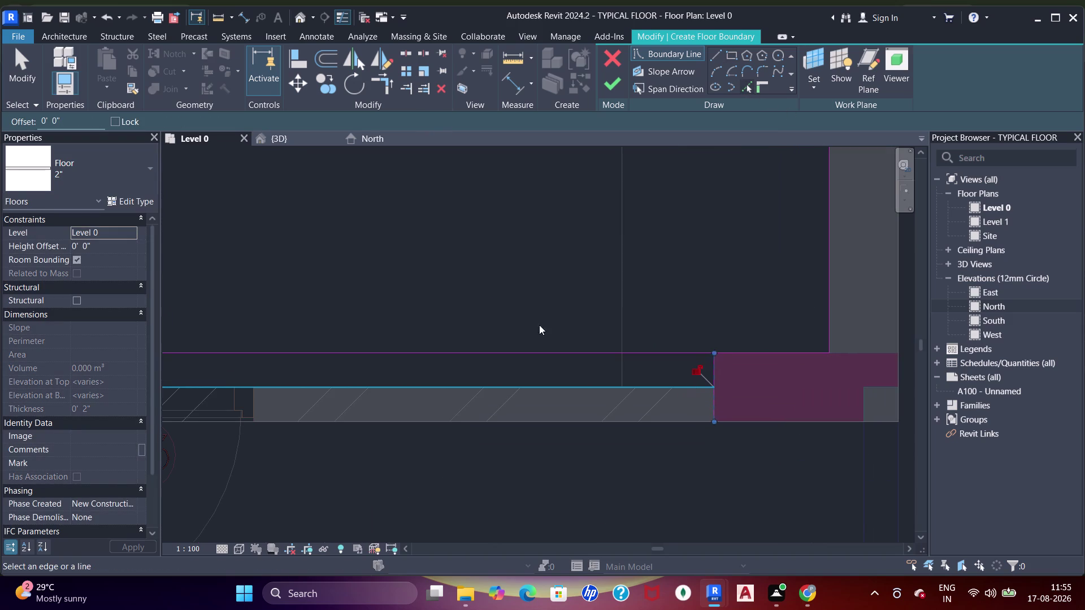
scroll(down, 3)
middle_drag(478, 325, 714, 357)
scroll(up, 3)
scroll(down, 3)
middle_drag(550, 307, 562, 356)
middle_drag(526, 276, 531, 314)
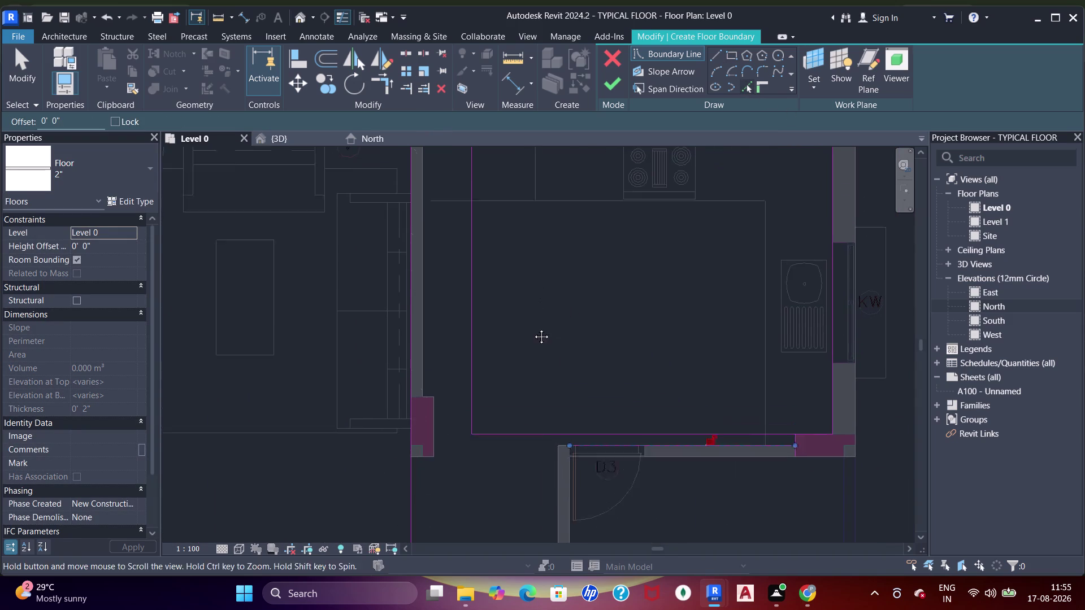
middle_drag(531, 315, 535, 333)
Align the kitchen boundary line to the wall face with AL.
key(Escape)
key(Escape)
key(a)
key(a)
key(a)
key(a)
click(429, 339)
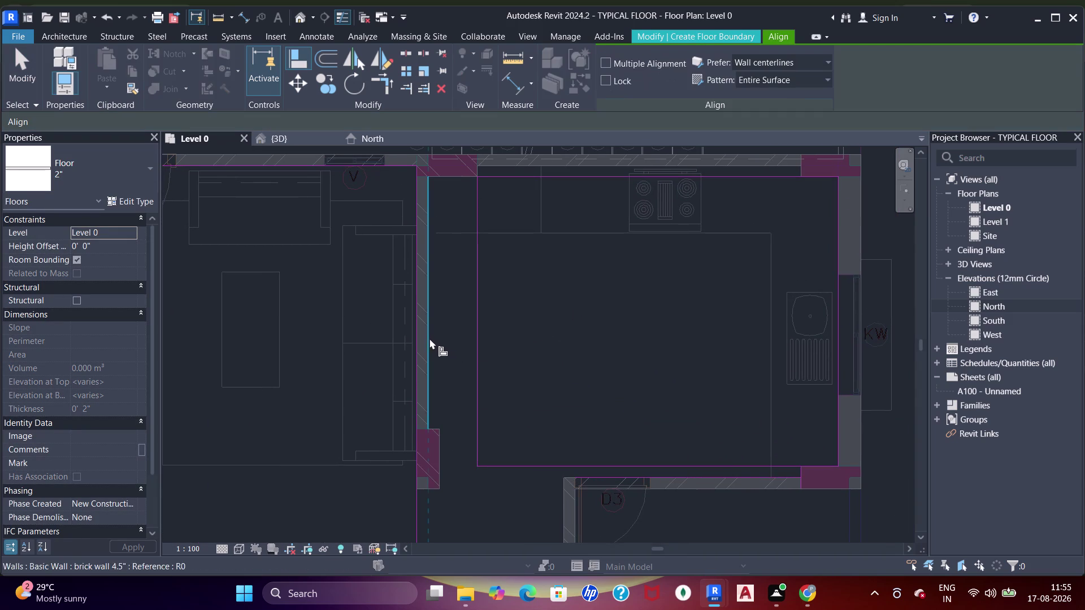
click(481, 343)
middle_drag(595, 326, 571, 299)
scroll(up, 3)
middle_drag(651, 334, 643, 258)
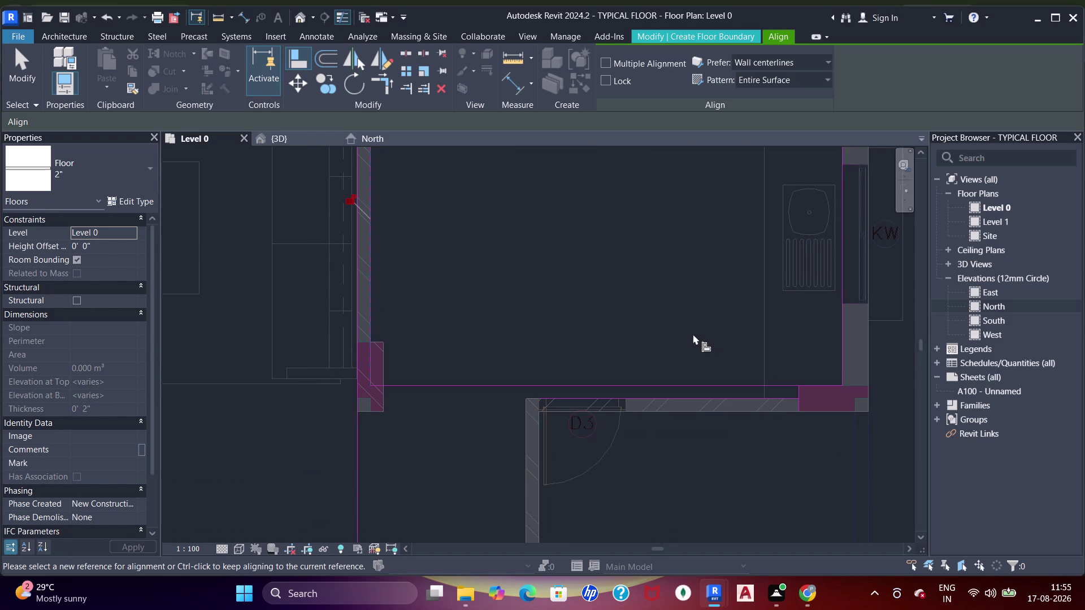
middle_drag(679, 297, 684, 268)
key(Escape)
key(Escape)
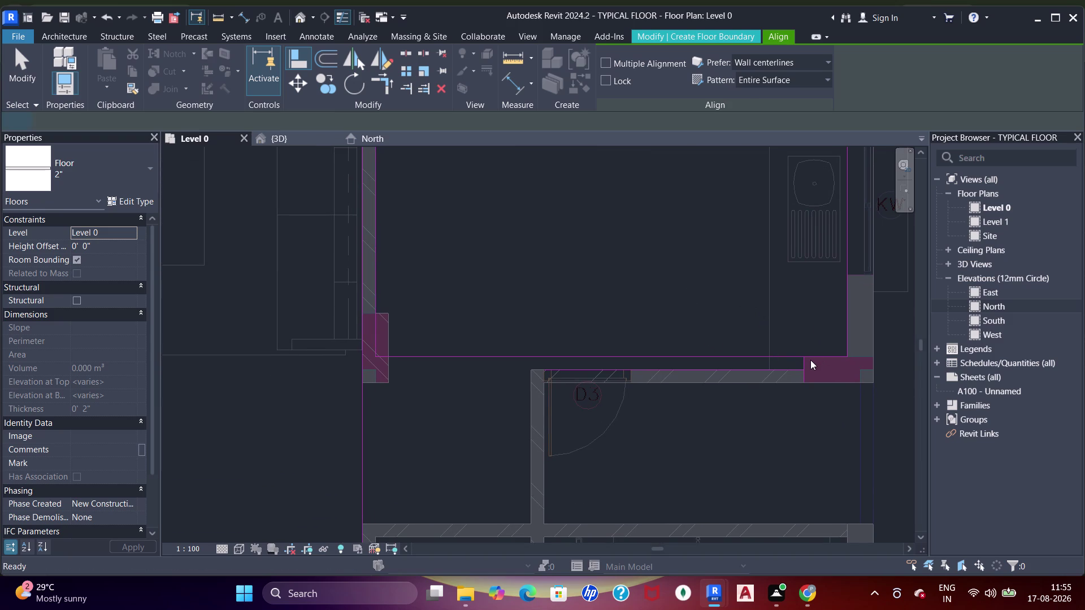
Select the boundary line above door D3.
key(t)
double_click(806, 365)
key(r)
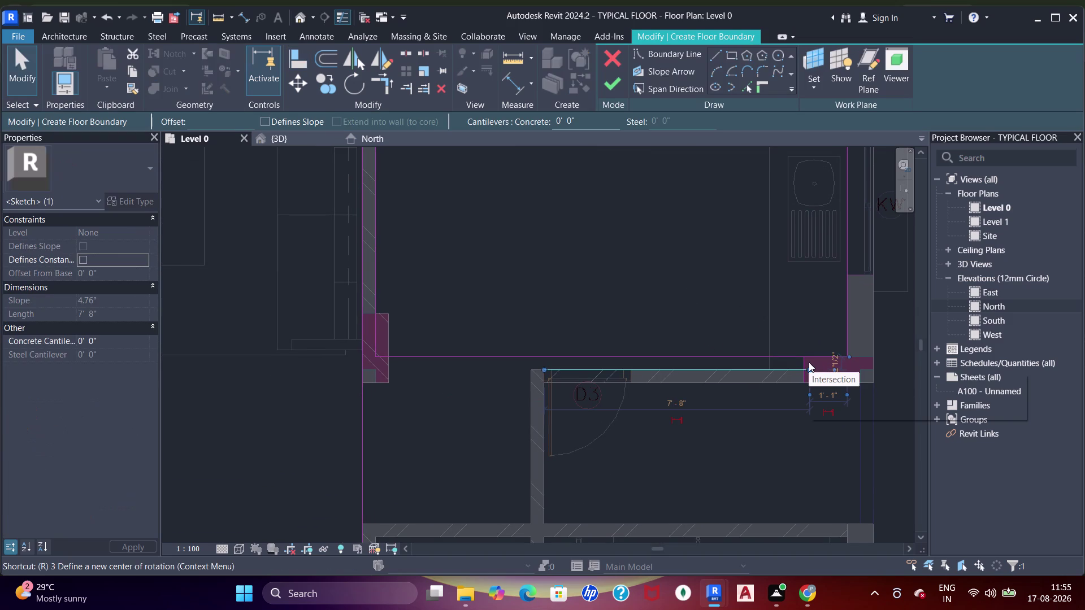
middle_drag(831, 335, 721, 296)
scroll(up, 3)
scroll(up, 3)
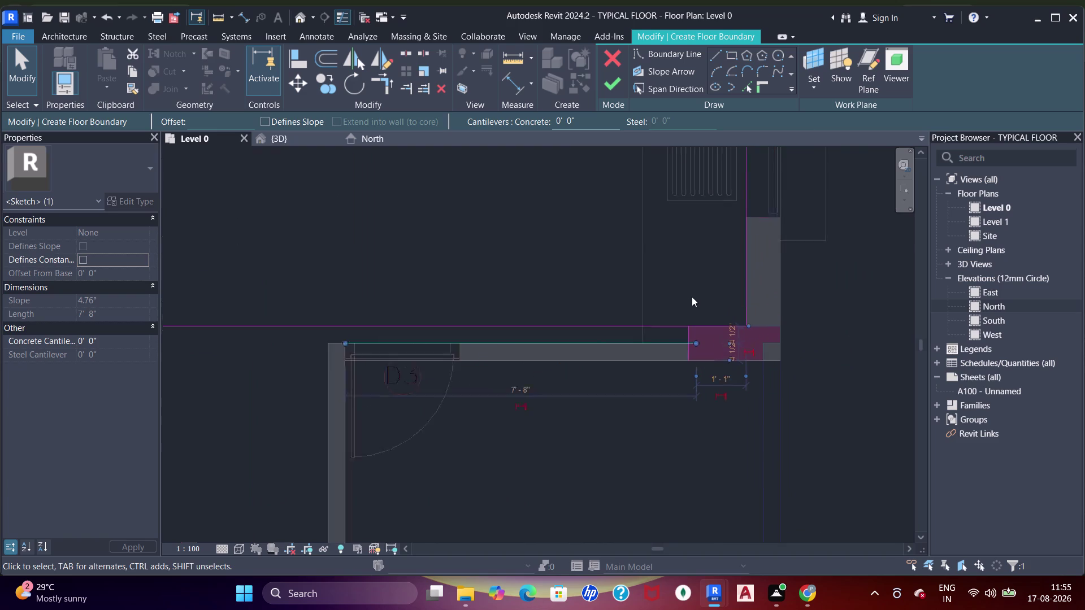
Trim the boundary lines into corners near door D3 and the left column.
key(Escape)
key(Escape)
key(t)
key(r)
click(693, 343)
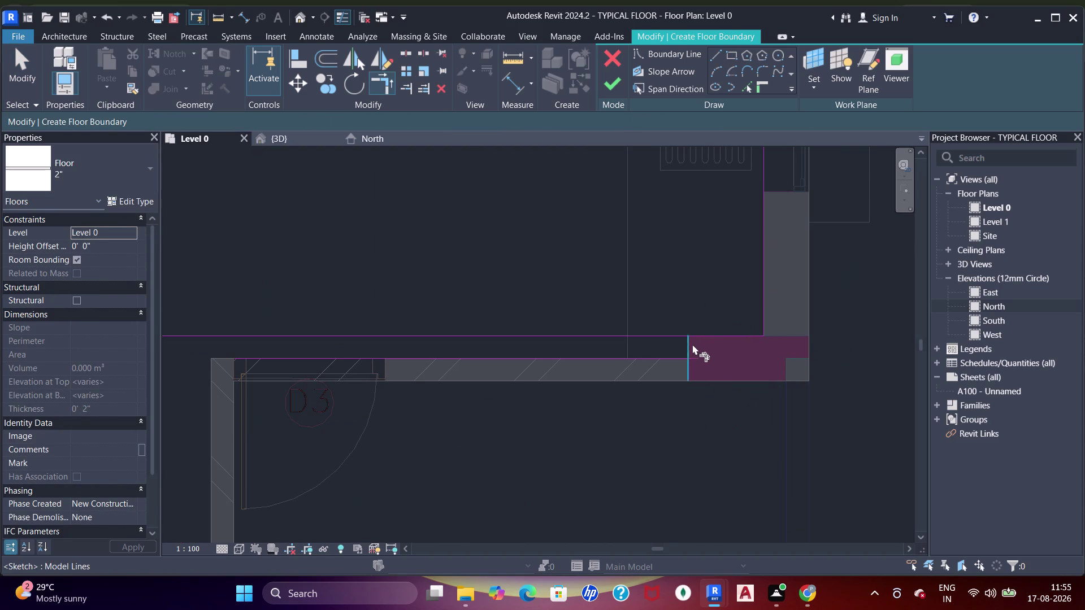
click(703, 338)
click(674, 360)
click(688, 345)
scroll(down, 3)
middle_drag(564, 276, 596, 297)
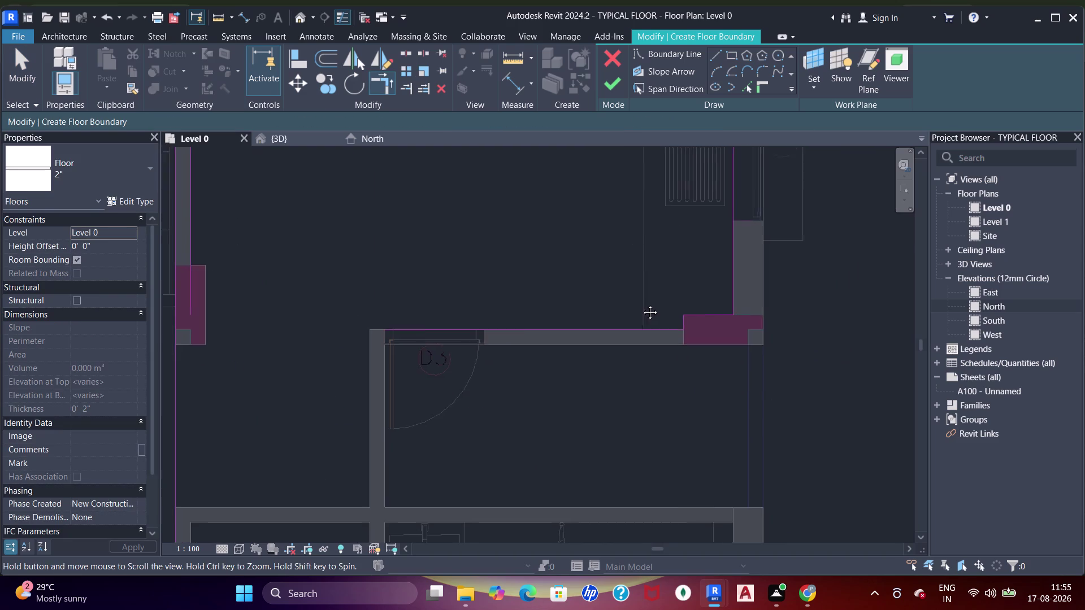
middle_drag(597, 298, 653, 300)
middle_drag(466, 278, 534, 324)
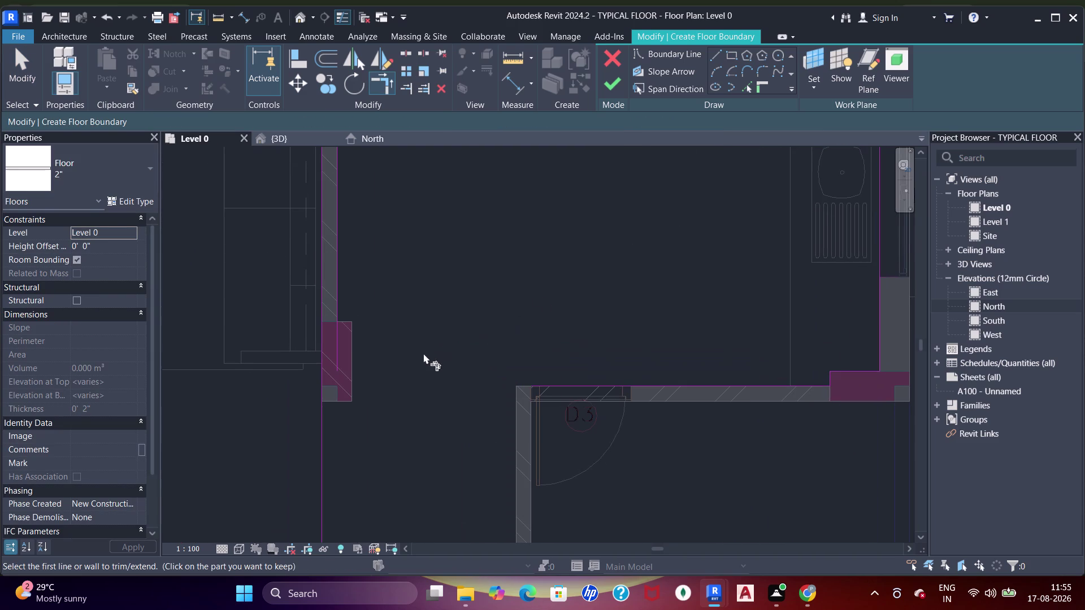
click(750, 90)
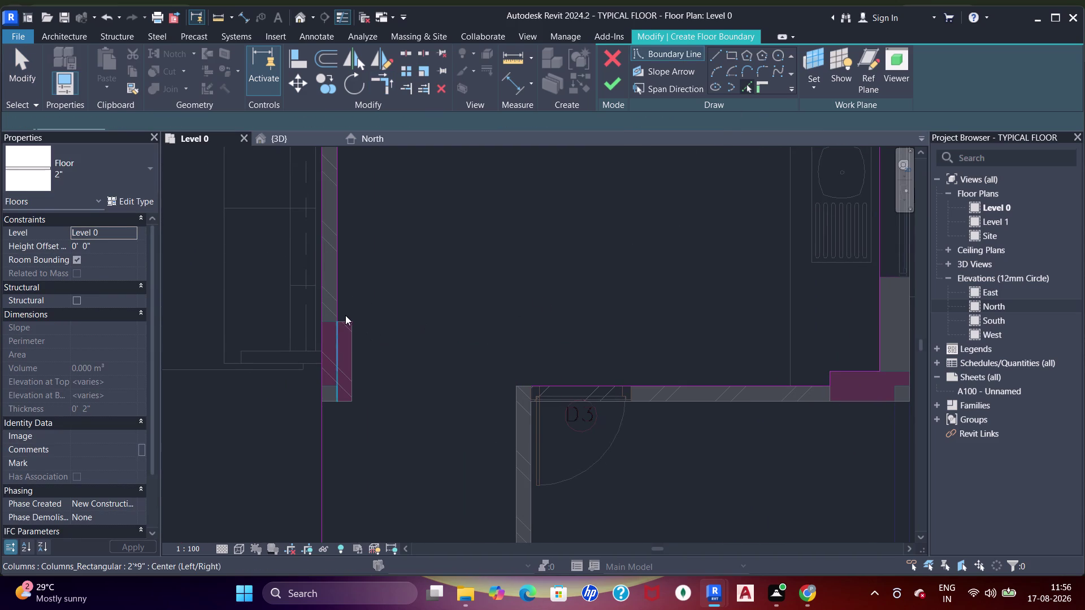
Pick walls to add floor boundary lines, panning down toward the room below door D3.
click(347, 320)
click(353, 341)
middle_drag(375, 394, 441, 227)
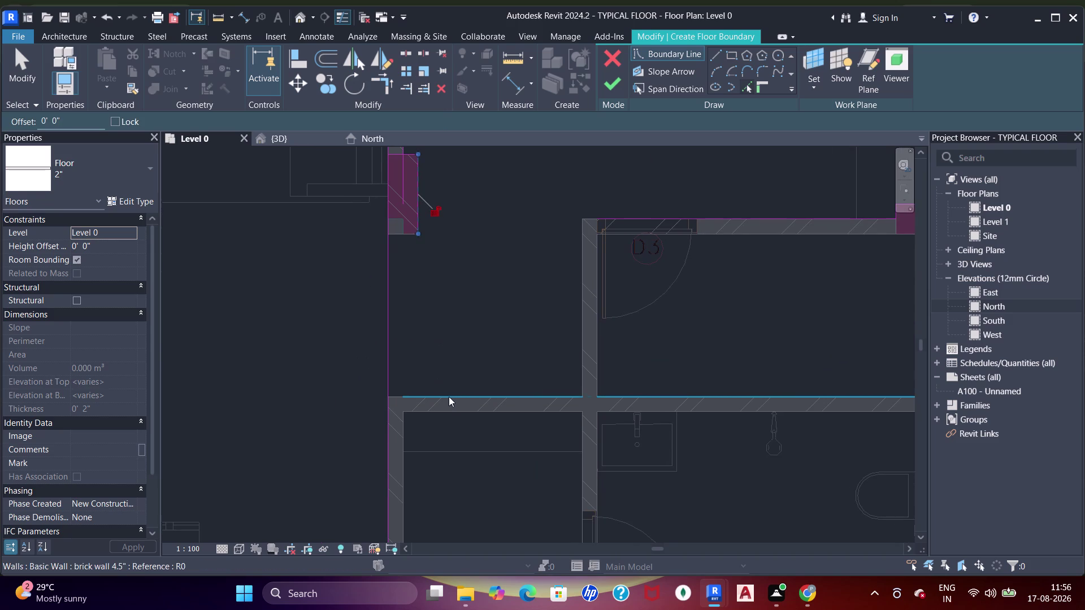
drag(449, 396, 454, 392)
middle_drag(571, 297, 555, 334)
Trim the boundary corners at the left column and extend the left line to the lower wall.
key(Escape)
key(Escape)
key(t)
key(r)
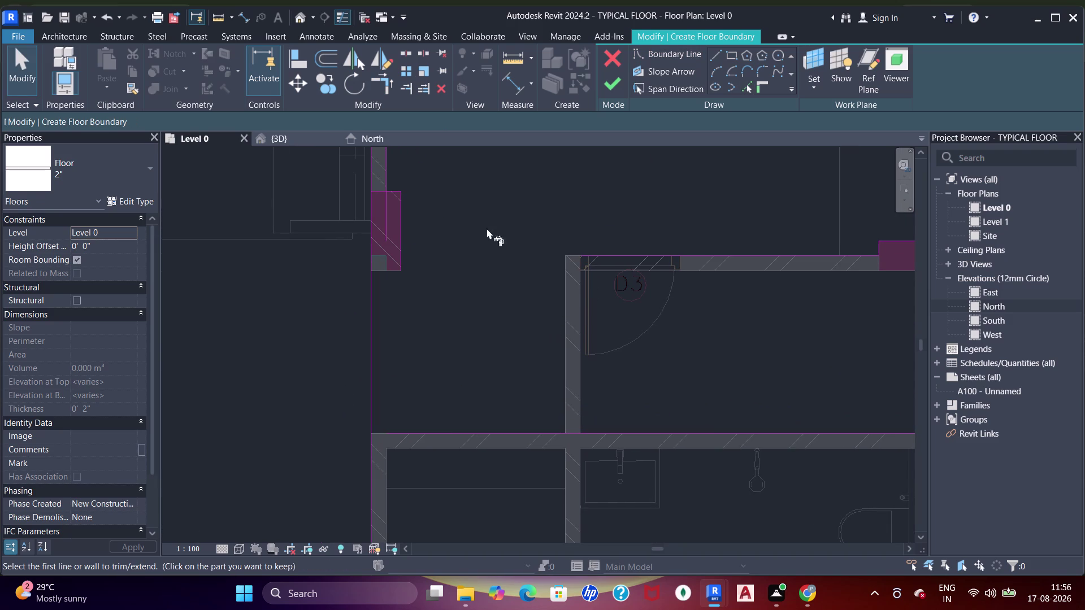
click(380, 176)
click(389, 179)
click(392, 185)
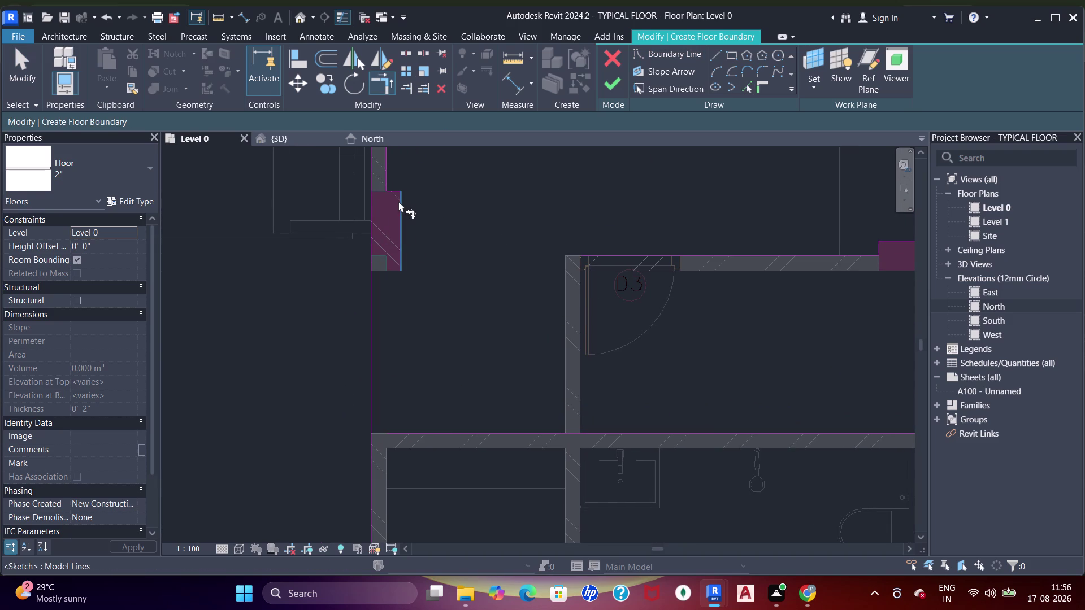
click(398, 202)
drag(405, 430, 414, 423)
middle_drag(475, 340, 465, 344)
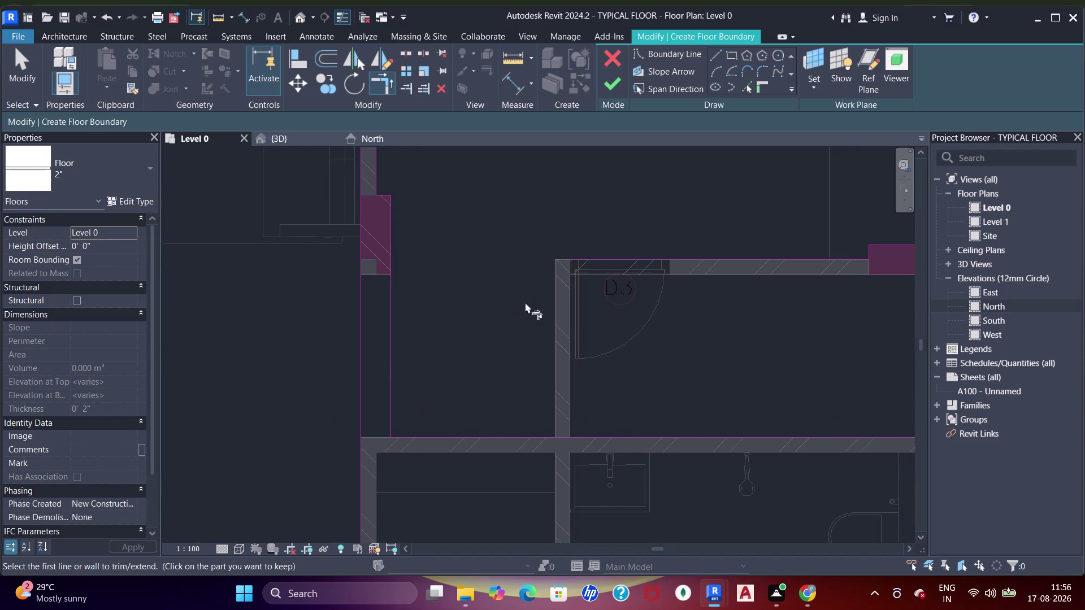
click(751, 90)
click(550, 375)
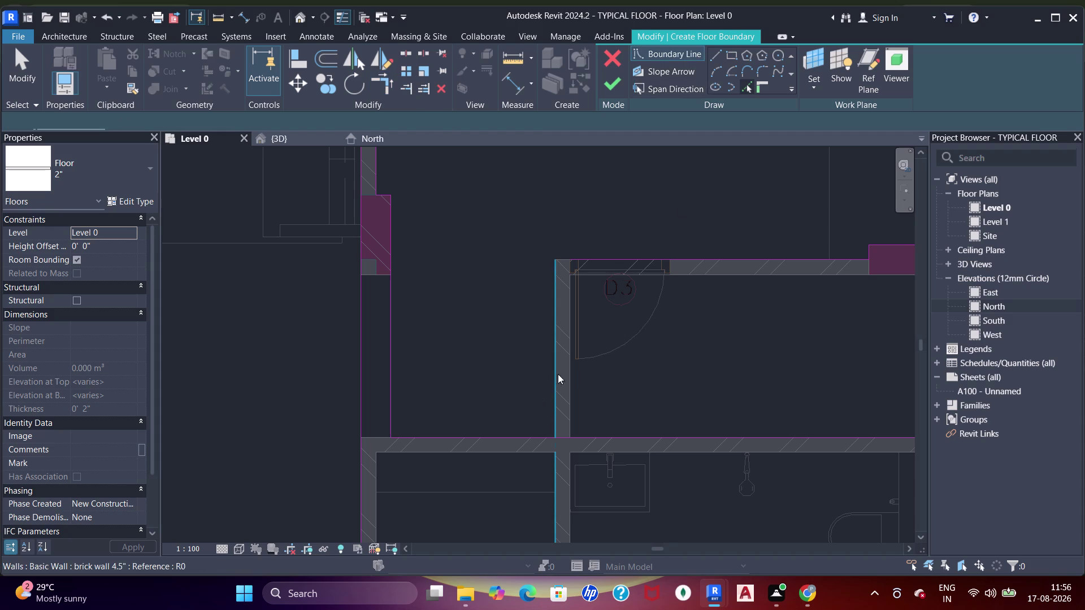
Add boundary lines along the D3 room's left wall and the wall above door D3.
key(Escape)
key(Escape)
key(Escape)
key(Escape)
key(t)
key(r)
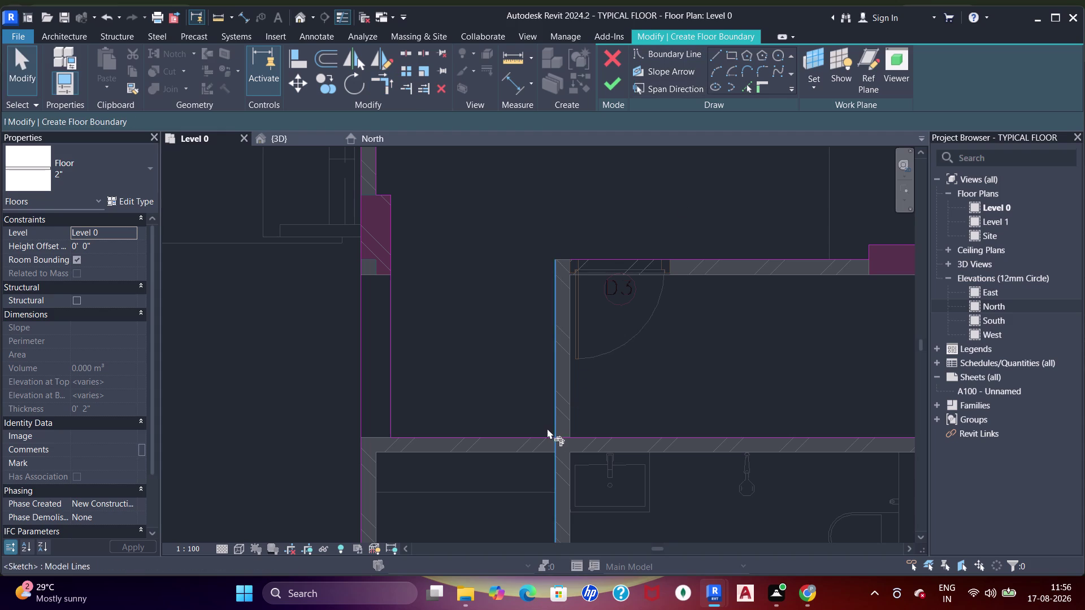
click(541, 432)
drag(554, 415, 556, 410)
click(548, 348)
click(578, 264)
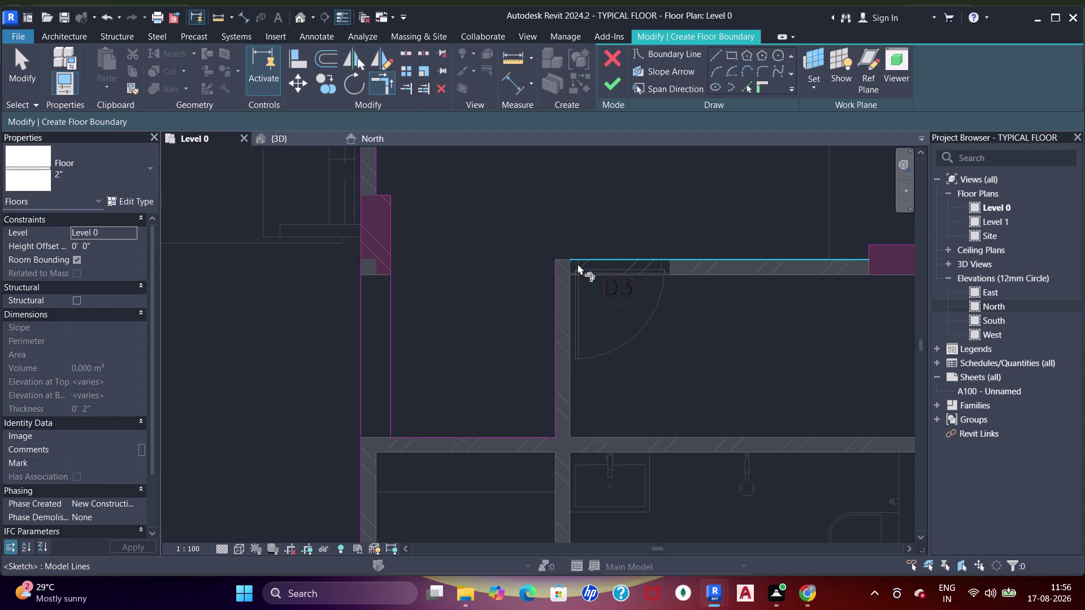
drag(590, 262, 583, 261)
click(553, 290)
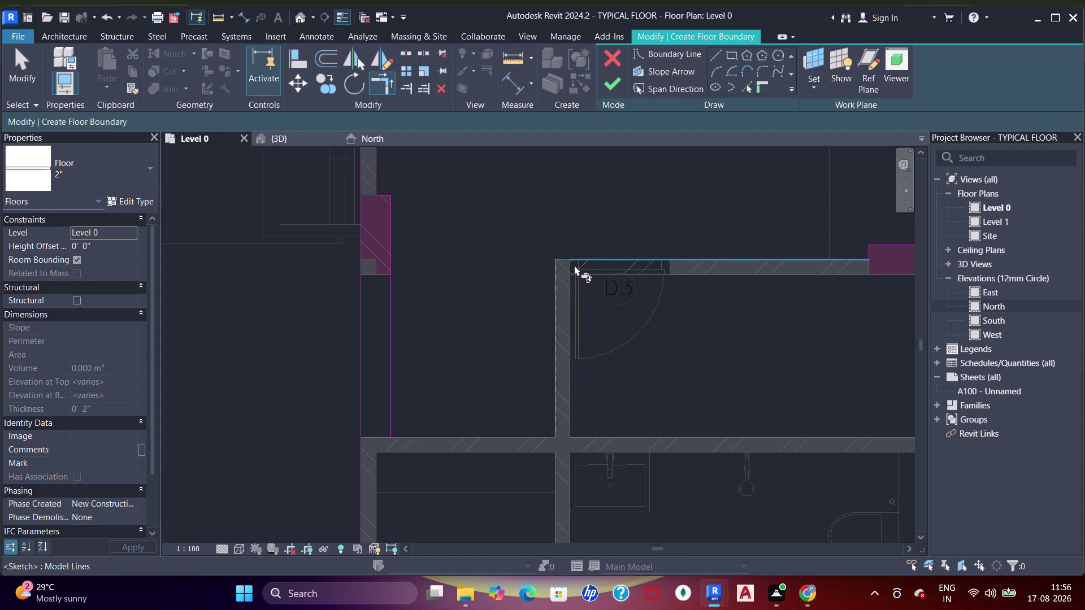
Pan to the kitchen and add a boundary line along the top wall face behind the stove.
click(578, 263)
scroll(down, 3)
middle_drag(631, 219, 575, 400)
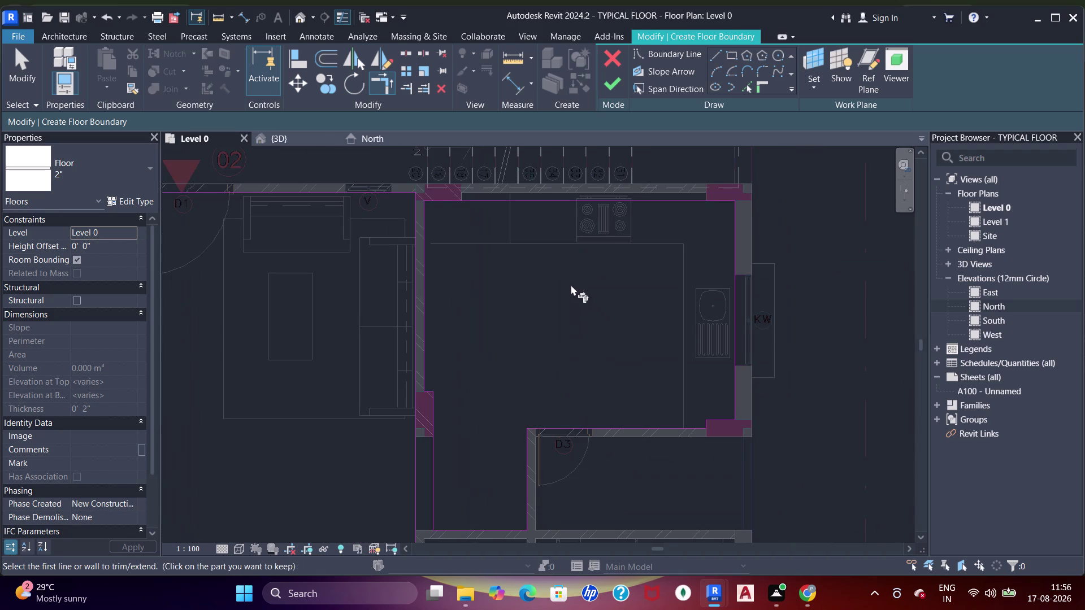
middle_drag(553, 272, 556, 284)
scroll(up, 3)
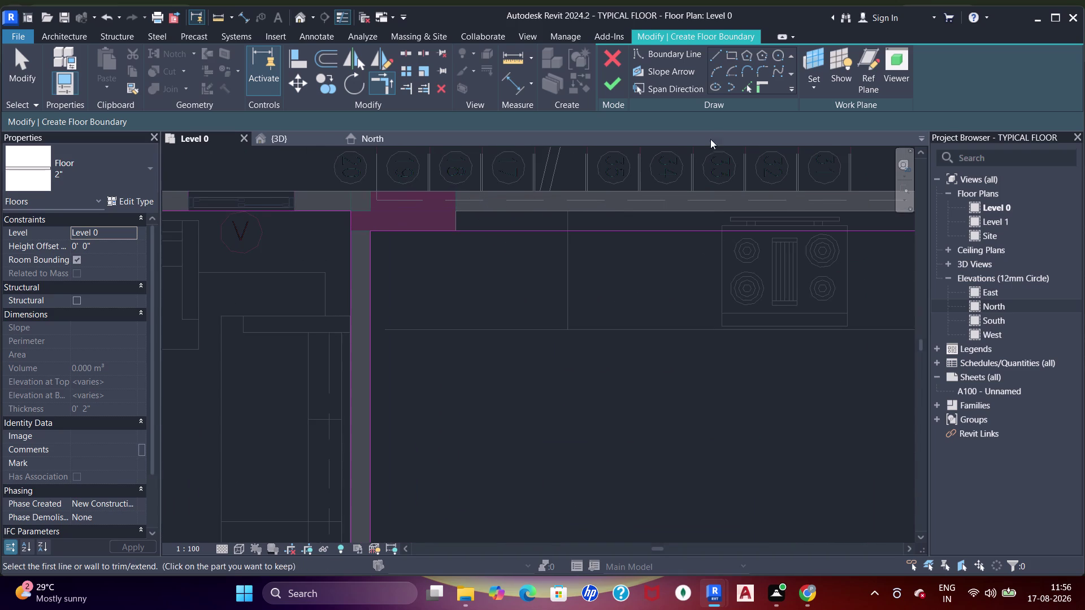
click(754, 87)
scroll(up, 3)
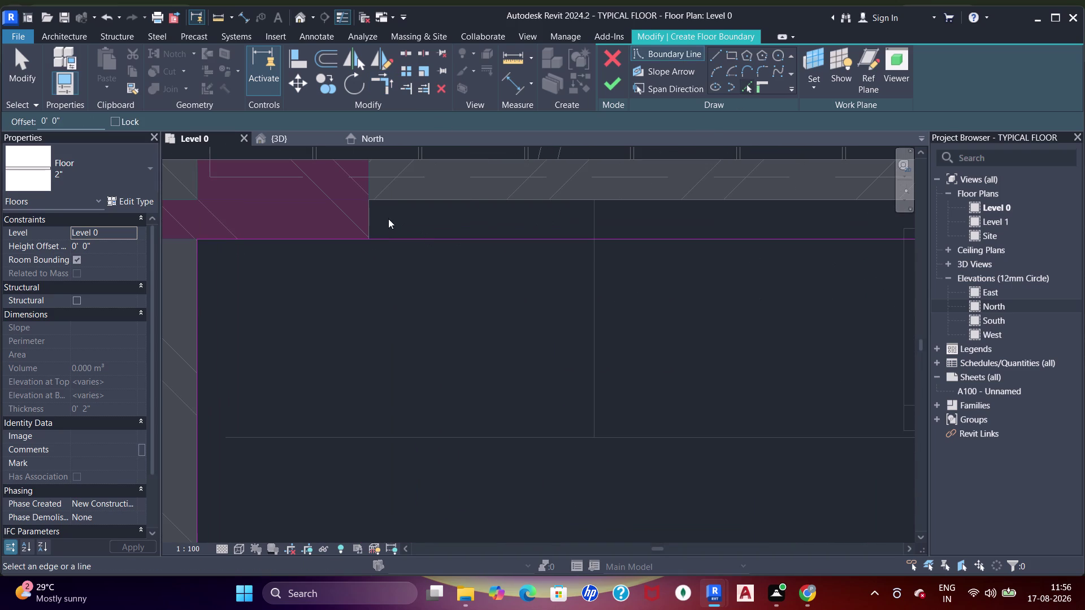
drag(365, 221, 378, 222)
click(435, 207)
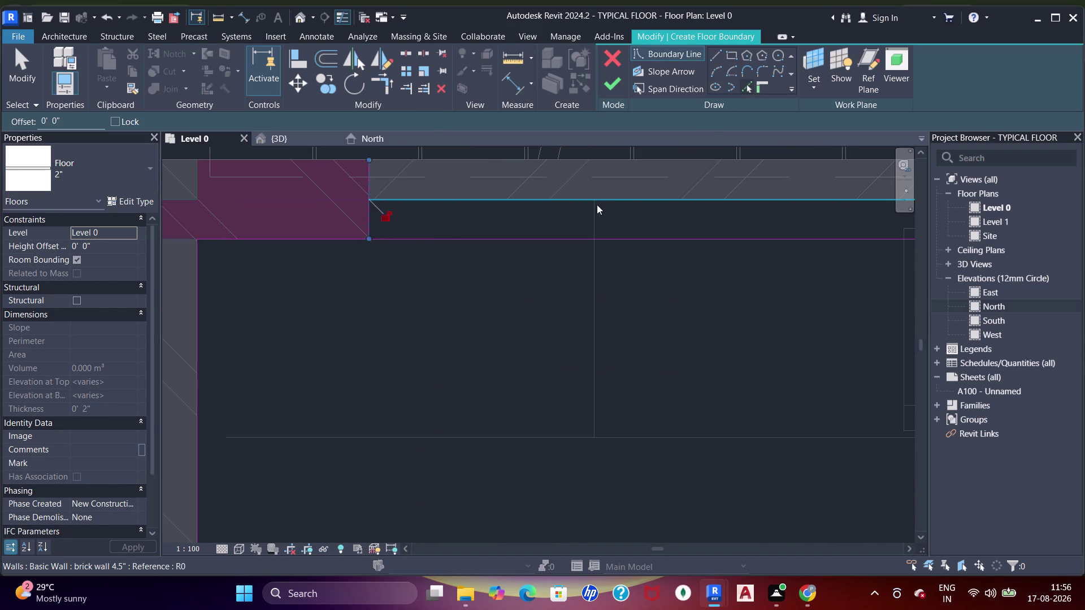
click(593, 206)
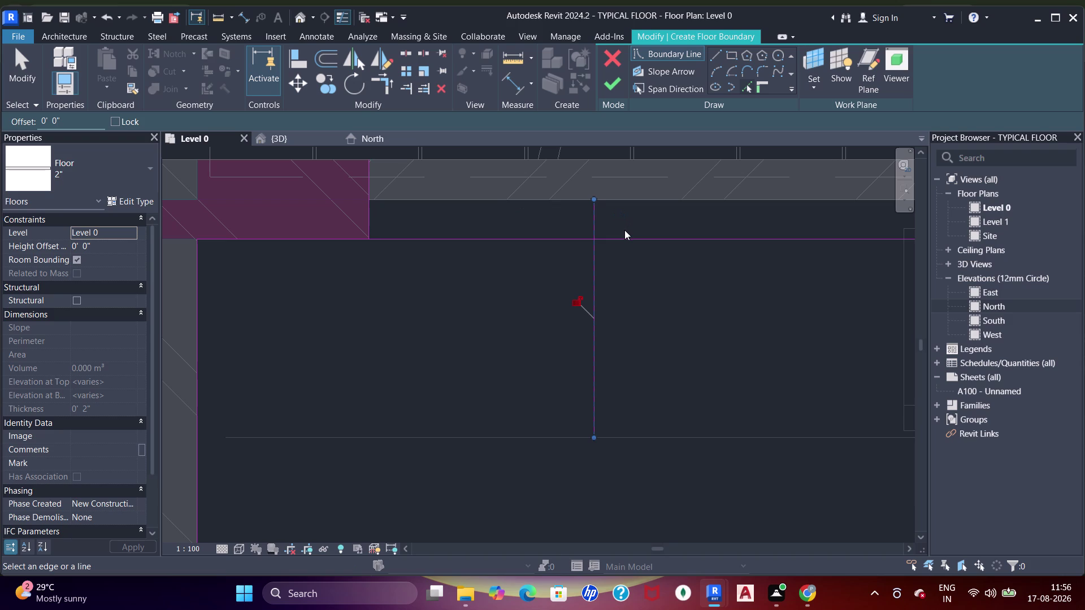
key(ctrl+z)
click(560, 202)
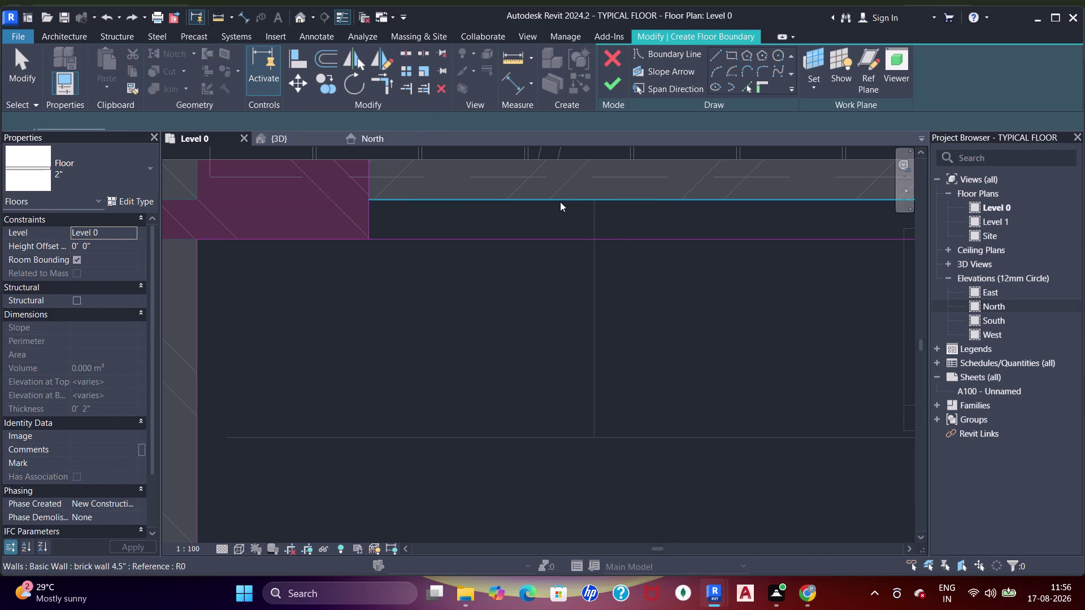
Add a boundary line along the edge of the column at the top wall corner.
scroll(down, 3)
middle_drag(731, 234, 550, 230)
middle_drag(702, 248, 434, 236)
middle_drag(648, 235, 537, 249)
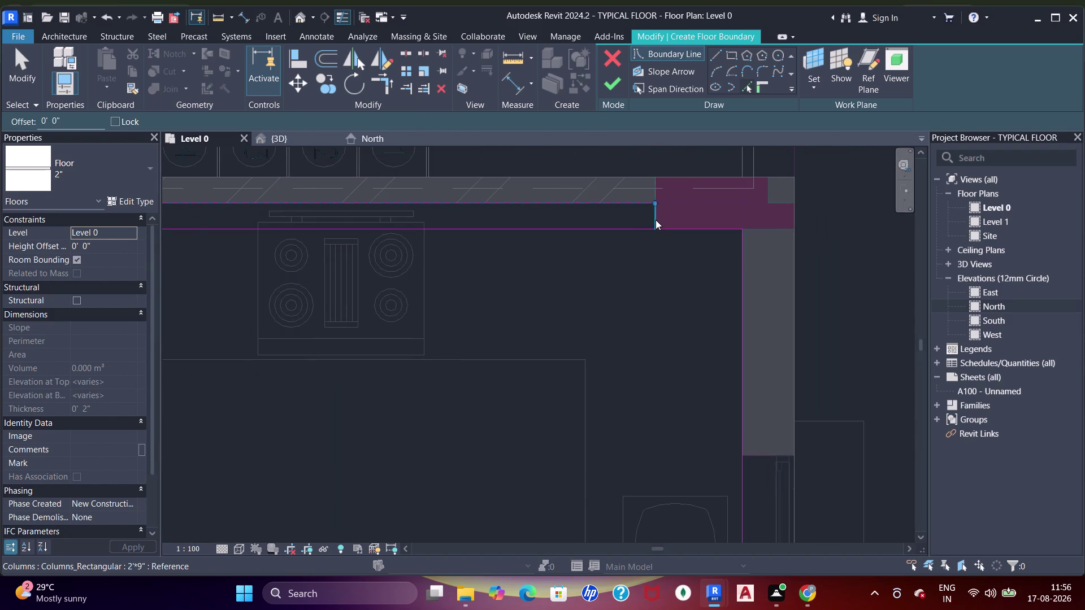
scroll(up, 3)
click(654, 216)
Trim the top boundary line into corners at the column with TR.
key(Escape)
key(Escape)
key(Escape)
text(tr)
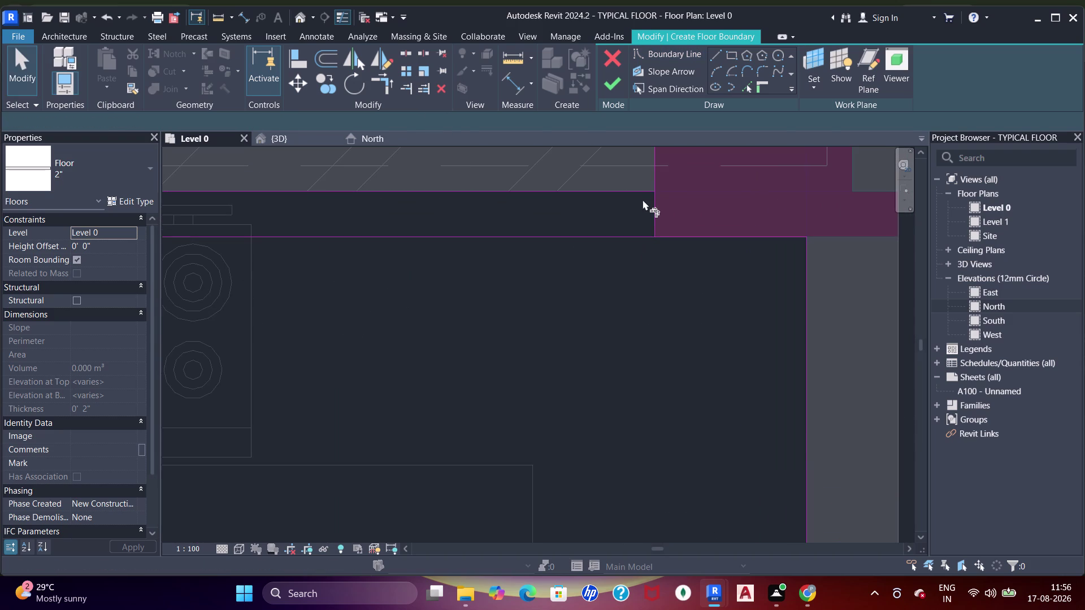
click(635, 194)
click(655, 207)
click(655, 227)
click(666, 234)
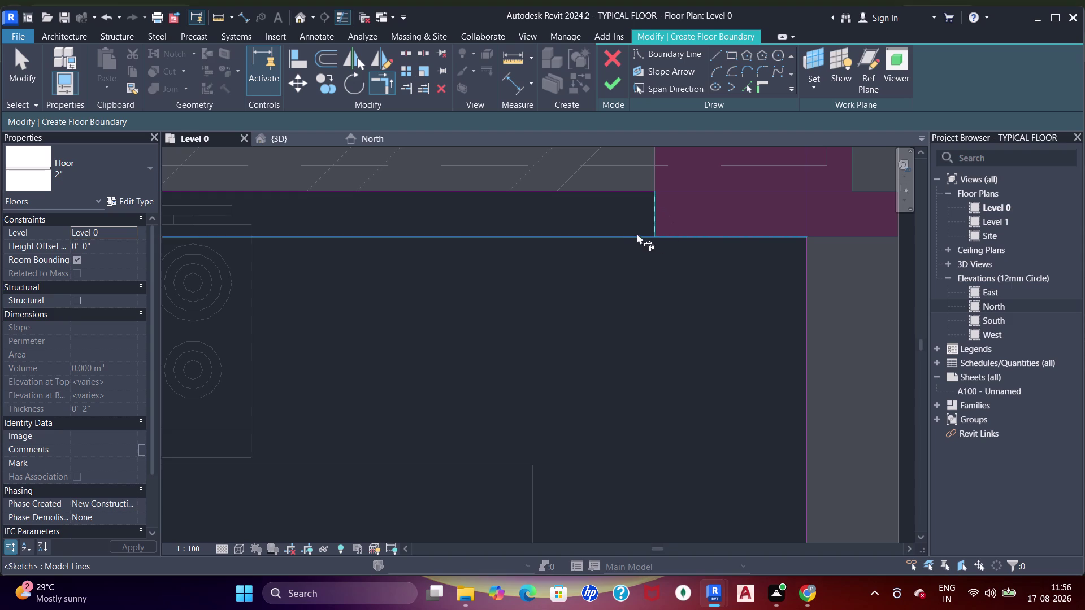
scroll(down, 3)
middle_drag(583, 235, 750, 265)
Close the corner near the column and trim the boundary at the upper-left column.
click(857, 555)
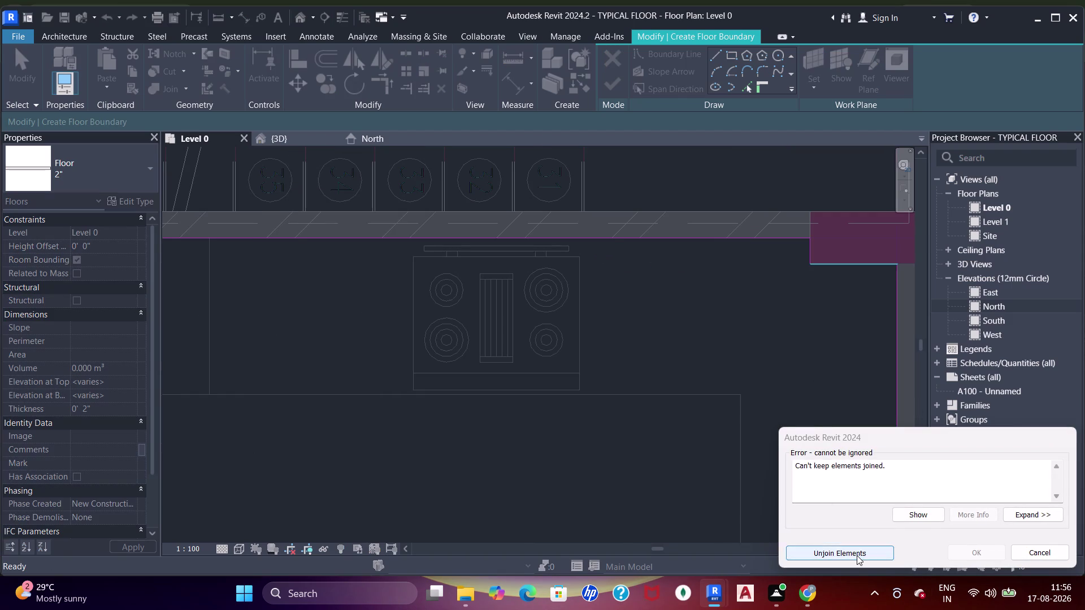
scroll(down, 3)
middle_drag(509, 315, 713, 331)
middle_drag(356, 285, 422, 297)
scroll(down, 3)
scroll(up, 3)
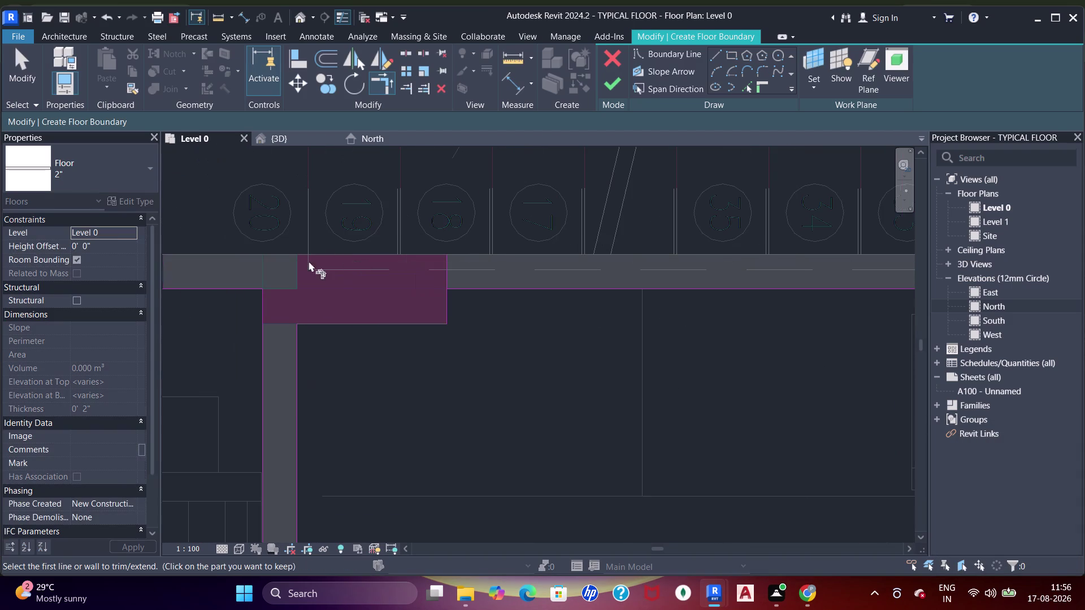
click(444, 301)
click(456, 292)
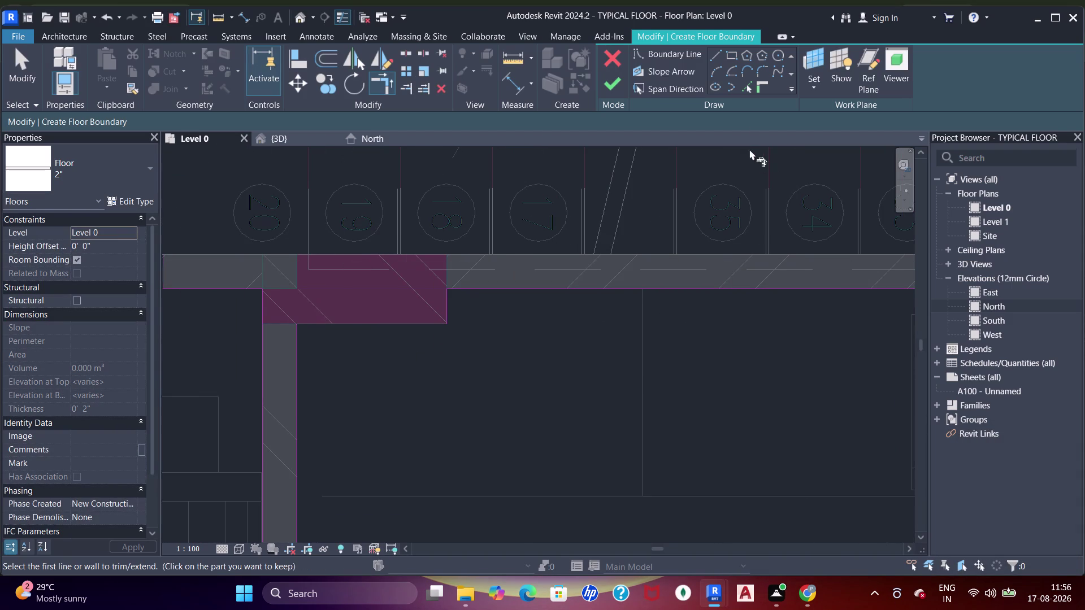
drag(747, 89, 741, 94)
click(352, 323)
click(754, 83)
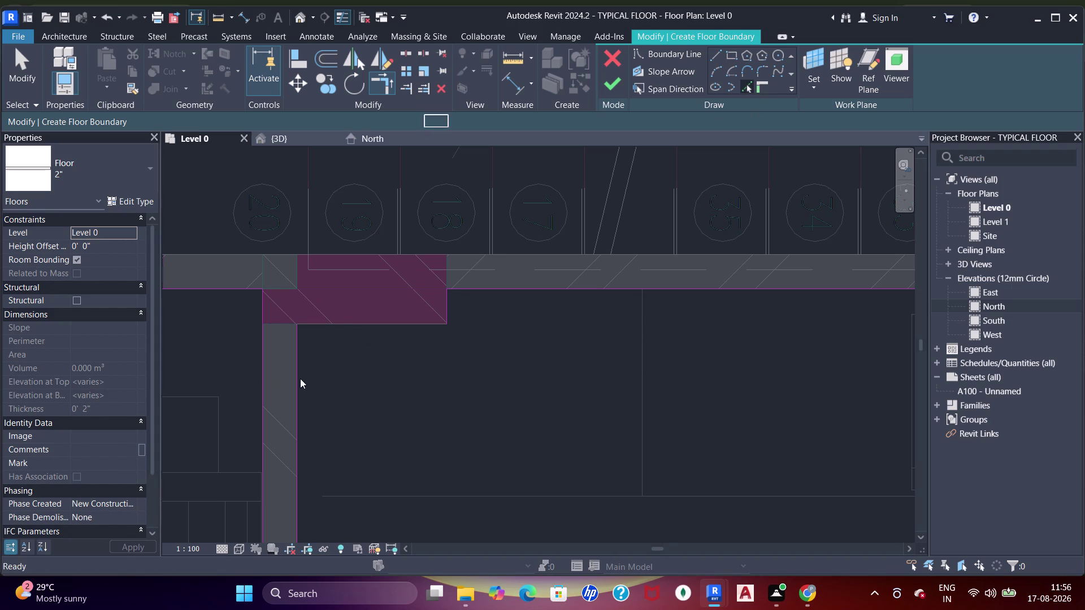
click(398, 322)
Trim a pair of boundary lines into a clean corner with TR.
key(Escape)
key(Escape)
scroll(down, 3)
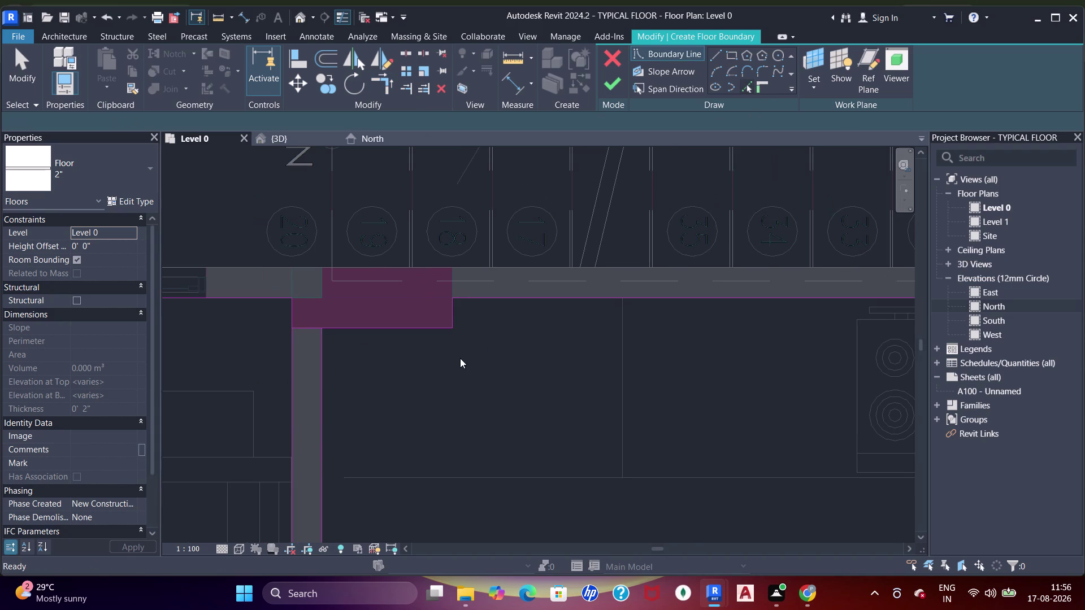
key(Escape)
key(t)
key(r)
click(324, 359)
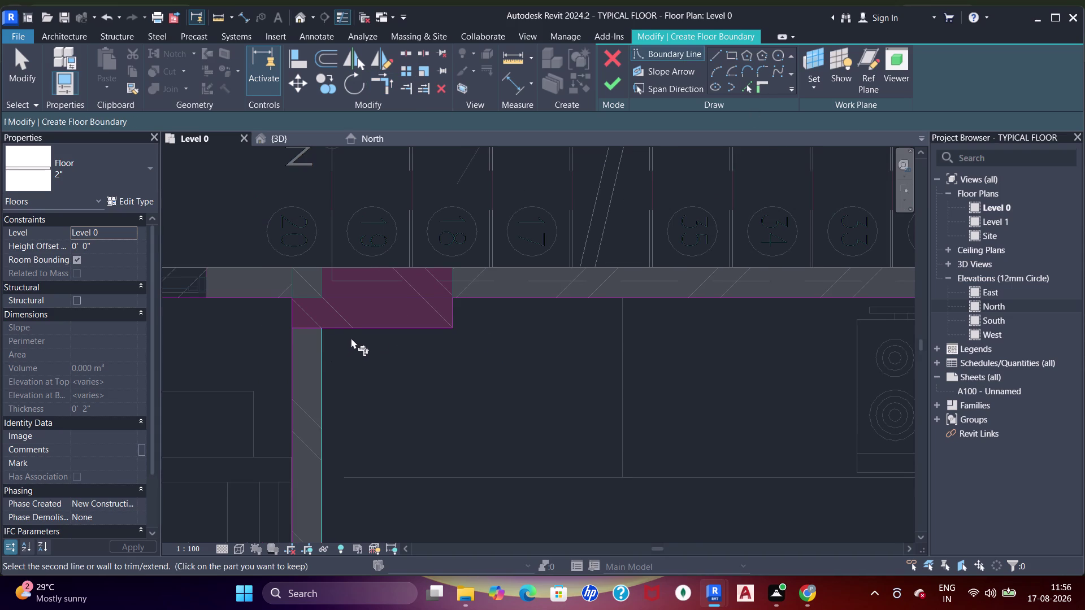
click(355, 329)
Pick another boundary line to trim and pan to the wall near door D3.
scroll(down, 3)
middle_drag(566, 357, 508, 241)
scroll(down, 3)
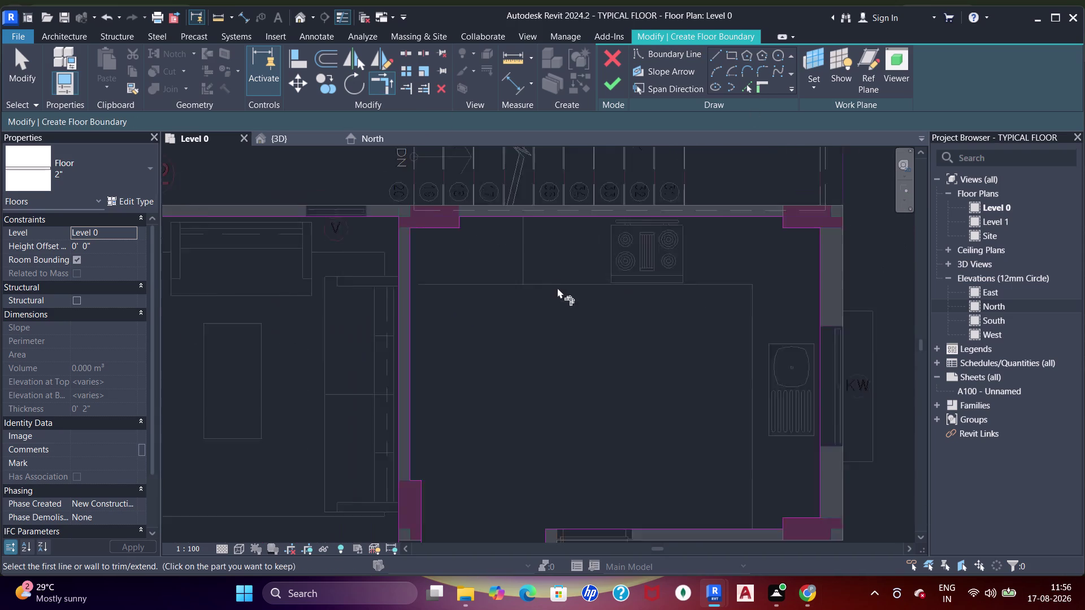
middle_drag(558, 292, 512, 217)
middle_drag(461, 258, 615, 171)
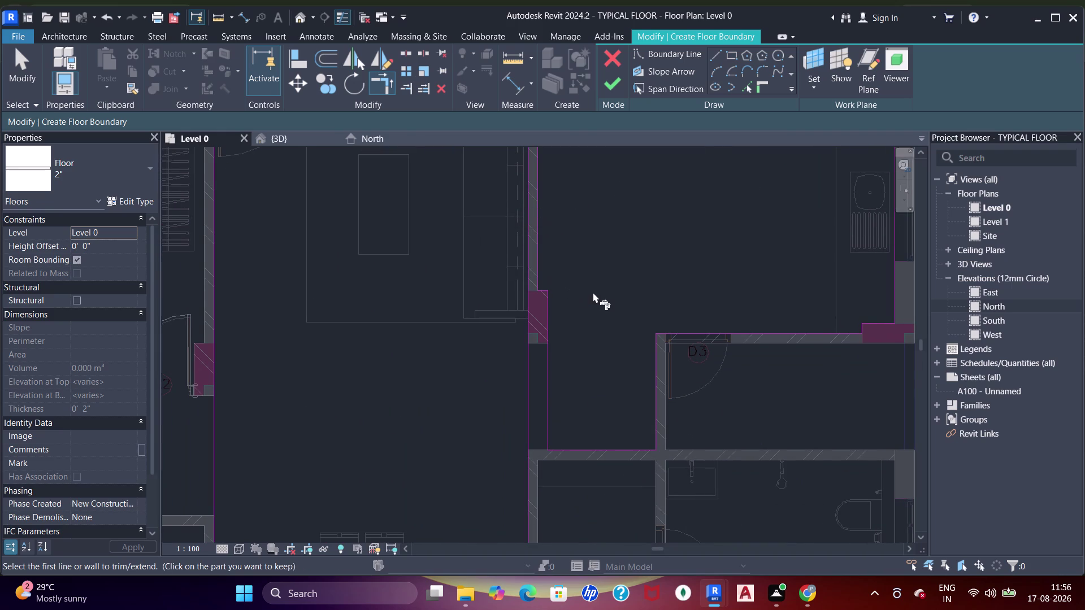
middle_drag(732, 362, 623, 308)
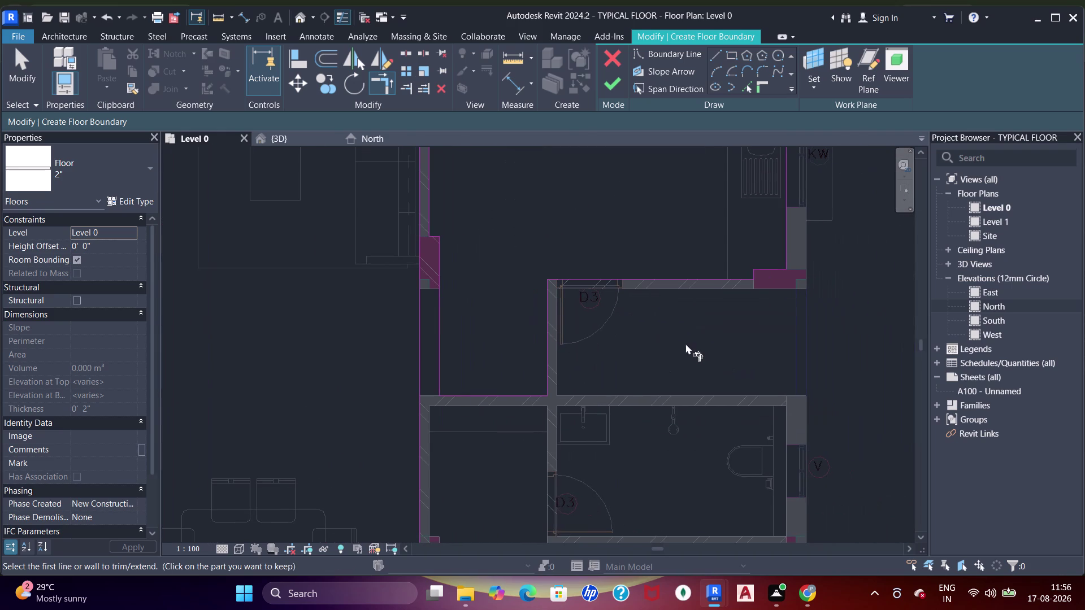
click(732, 59)
scroll(up, 3)
middle_drag(693, 274, 687, 235)
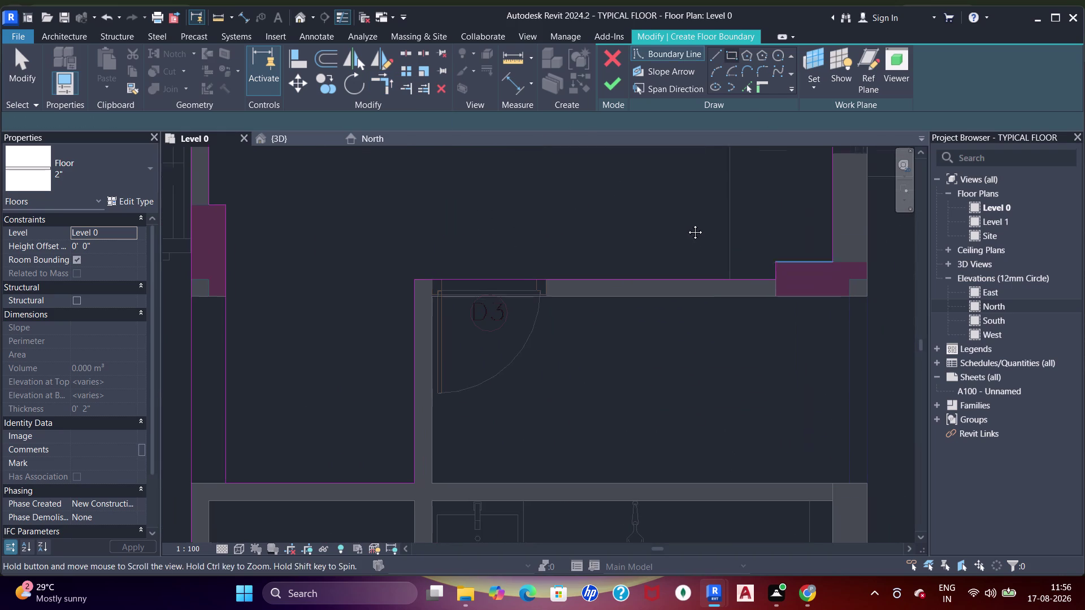
middle_drag(686, 235, 686, 222)
Start a new floor boundary line at the wall.
click(841, 442)
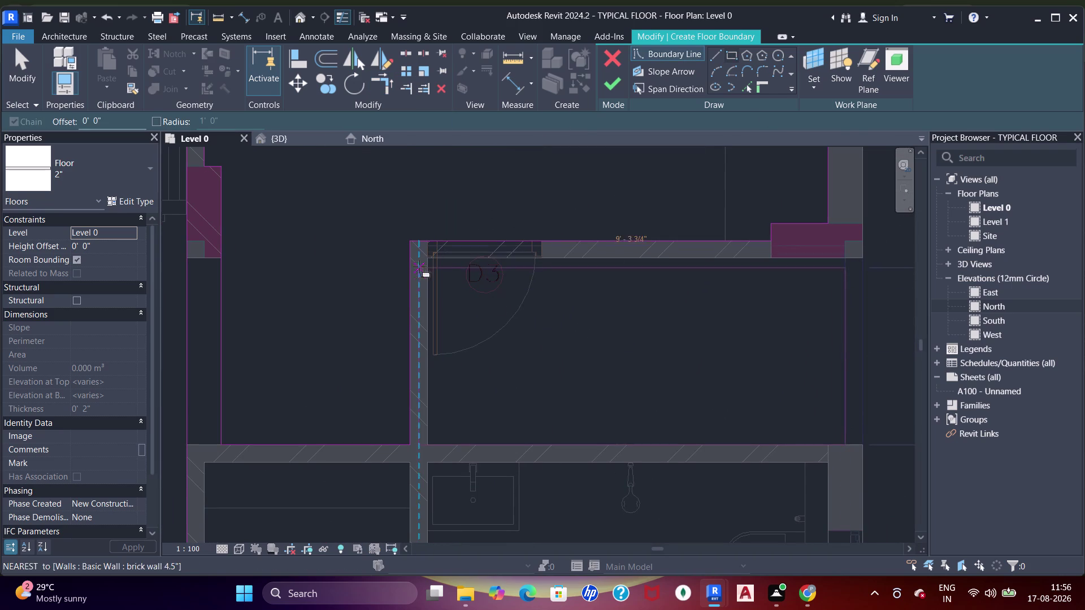
scroll(up, 3)
scroll(up, 3)
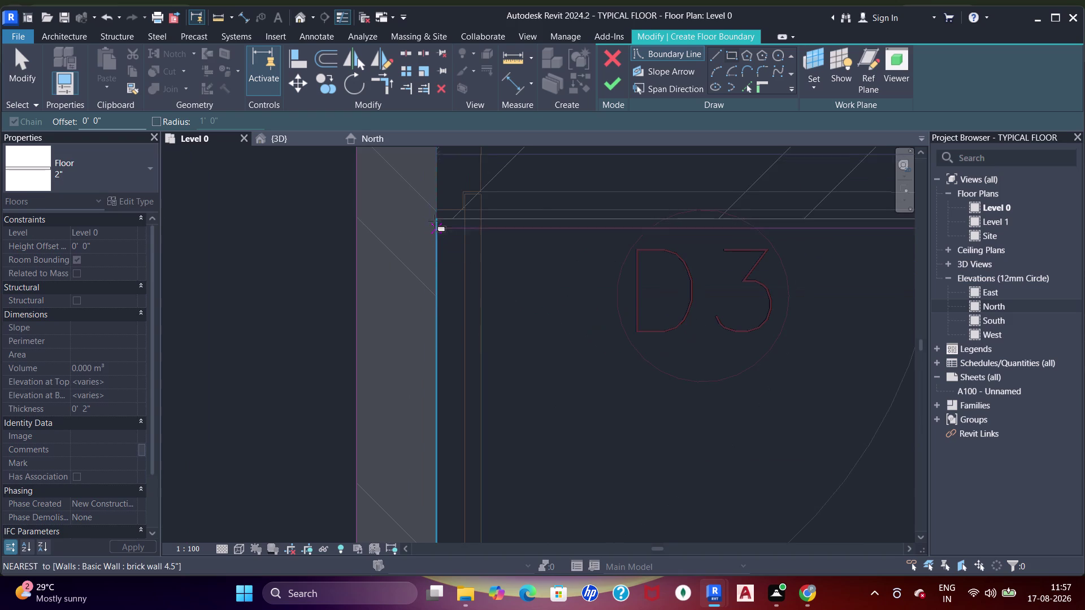
click(435, 217)
scroll(down, 3)
middle_drag(551, 330, 548, 173)
scroll(up, 3)
scroll(down, 3)
middle_drag(548, 291, 556, 254)
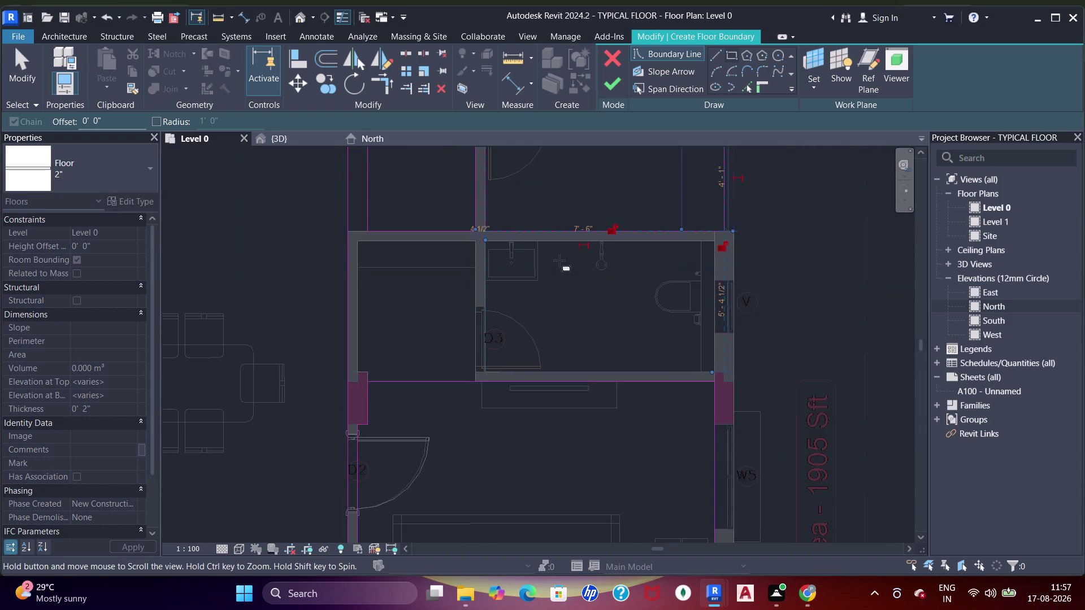
scroll(up, 3)
key(Escape)
Sketch boundary points at the shear wall end and along the wall.
scroll(up, 3)
middle_drag(742, 360, 667, 319)
scroll(up, 3)
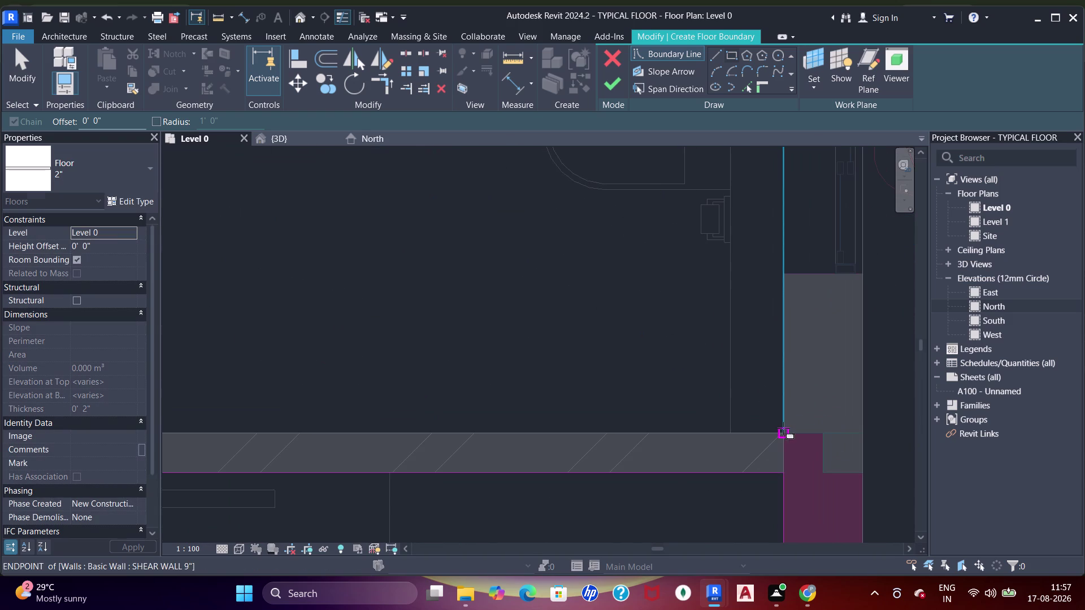
click(783, 428)
scroll(down, 3)
middle_drag(481, 253, 614, 396)
scroll(up, 3)
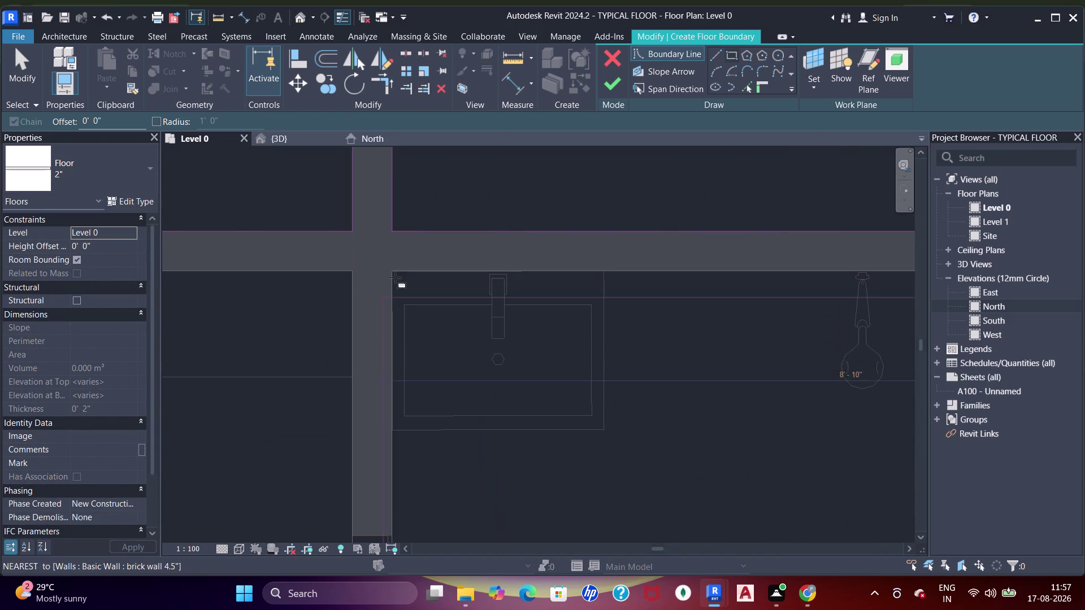
click(392, 265)
Pan to the bedroom column and start a rectangular boundary at its corner.
scroll(down, 3)
middle_drag(494, 333, 517, 229)
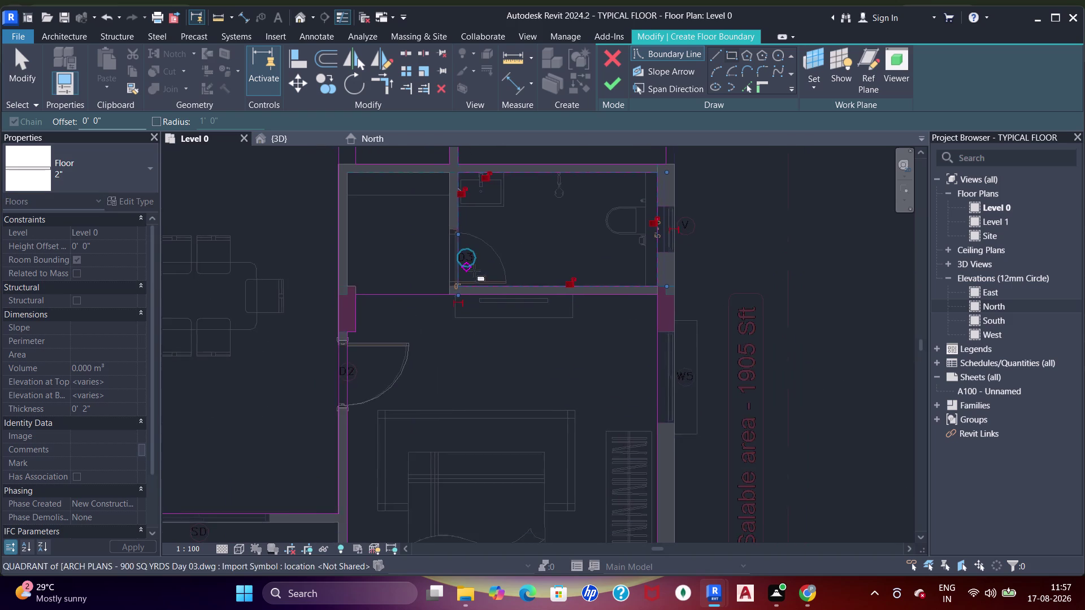
middle_drag(474, 270, 498, 202)
middle_drag(363, 229, 410, 386)
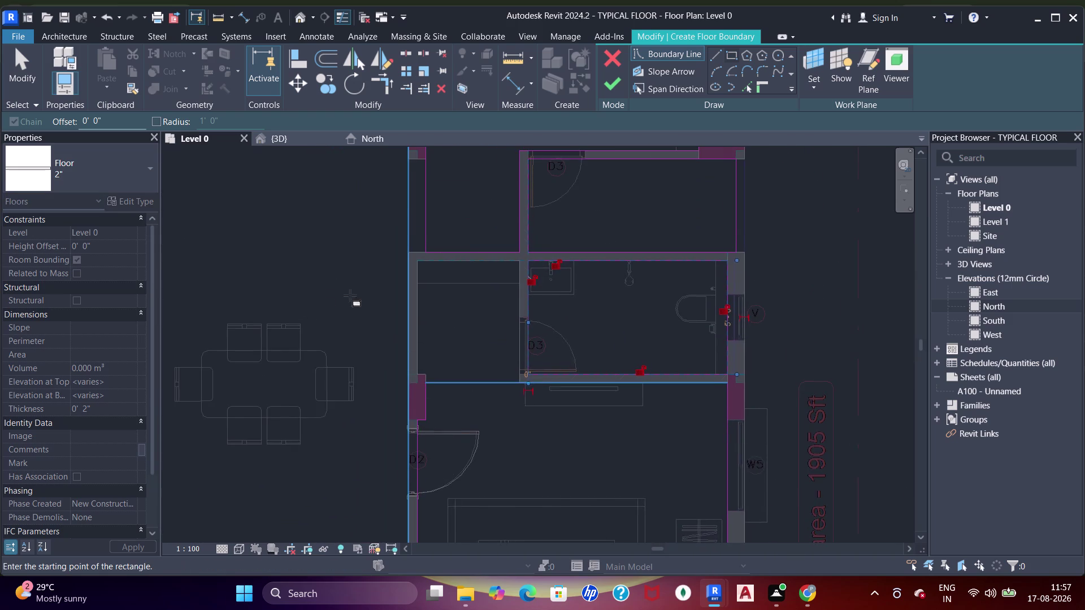
scroll(down, 3)
middle_drag(356, 329, 489, 312)
middle_drag(405, 277, 539, 401)
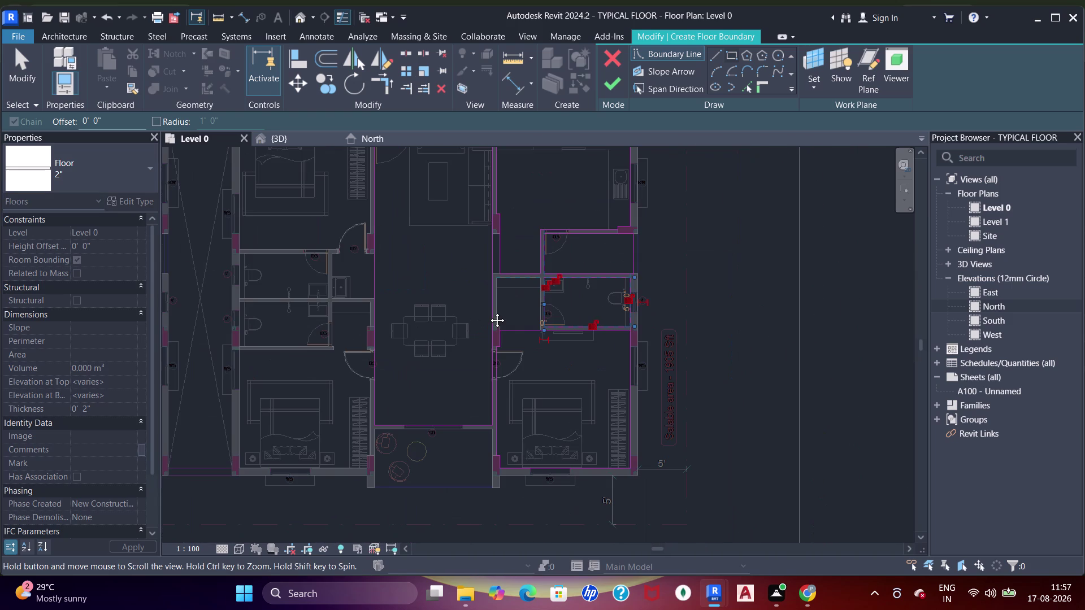
middle_drag(448, 347, 496, 376)
scroll(up, 3)
scroll(up, 3)
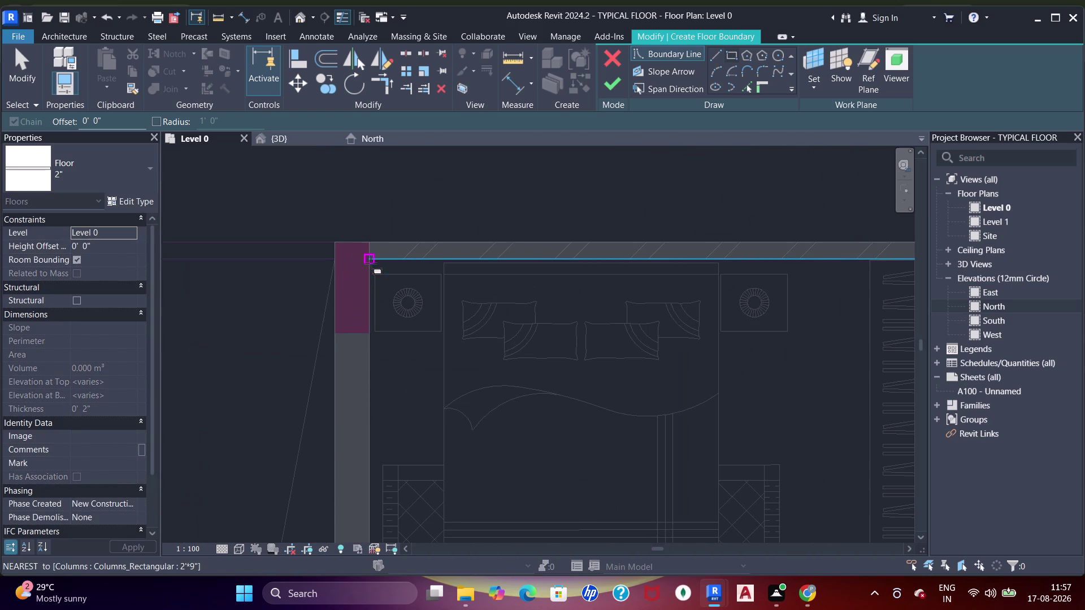
click(368, 261)
Complete the rectangle with its opposite corner at door D2.
scroll(down, 3)
middle_drag(548, 356, 469, 208)
scroll(up, 3)
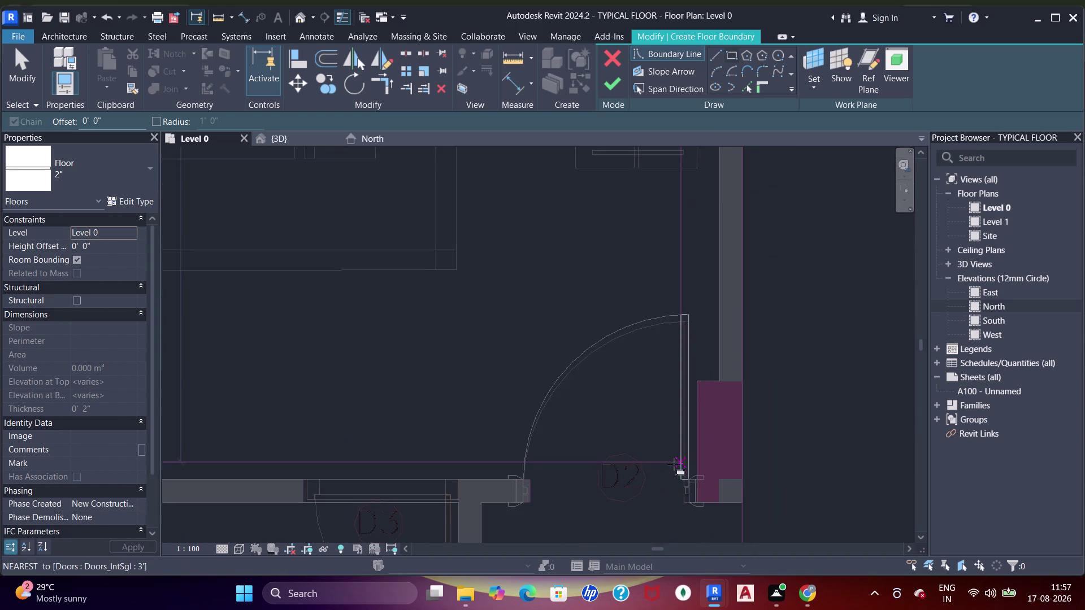
scroll(up, 3)
middle_drag(678, 482, 705, 305)
scroll(up, 3)
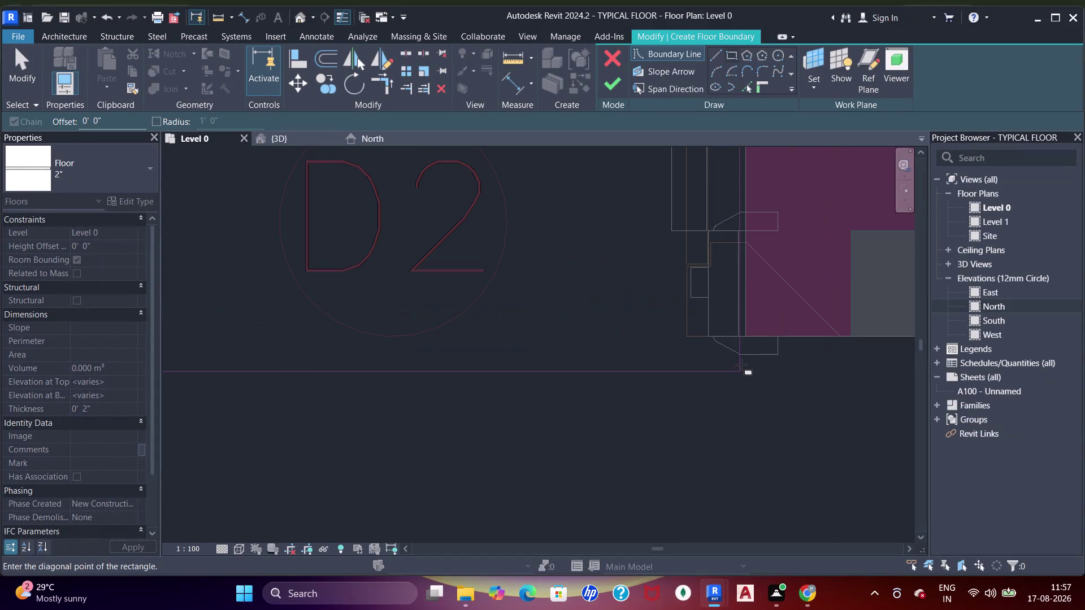
scroll(down, 3)
middle_drag(617, 246, 689, 269)
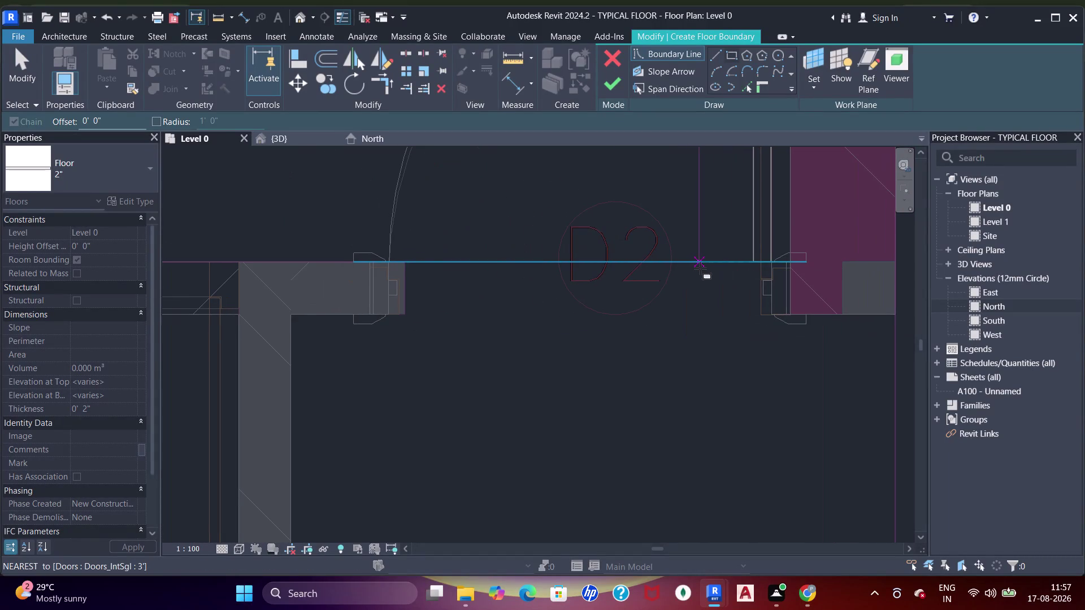
click(711, 235)
Exit boundary sketching and start aligning the line to the wall beside door D2.
key(Escape)
key(Escape)
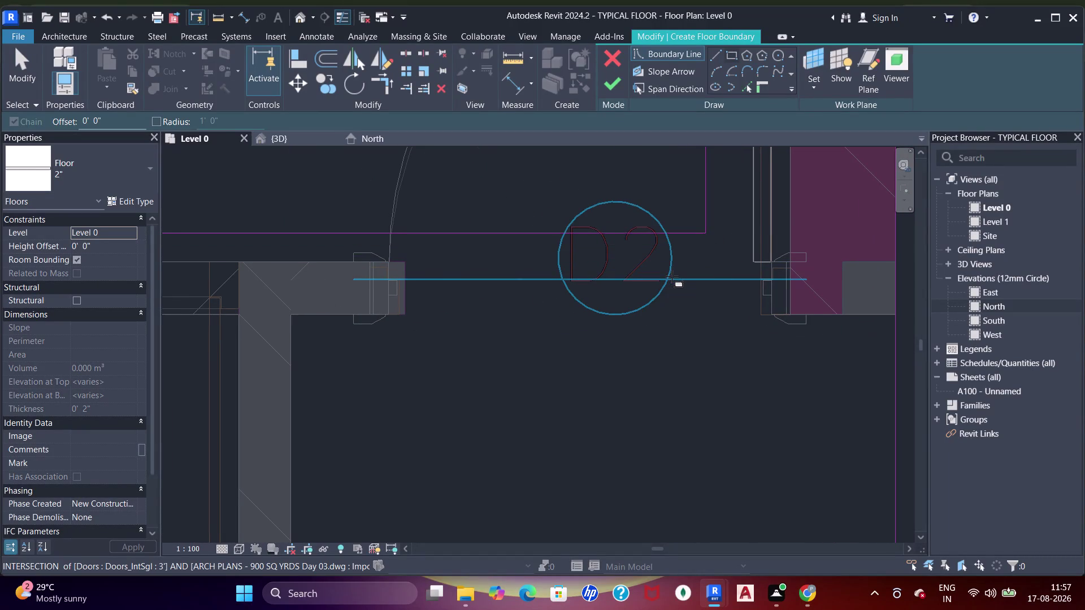
key(Escape)
key(Escape)
key(a)
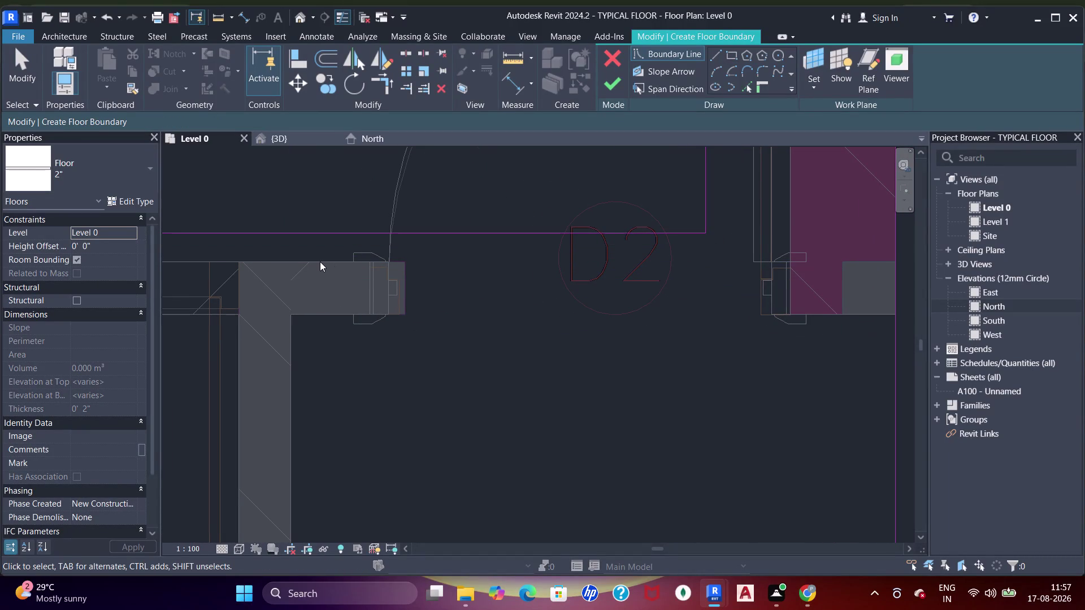
key(a)
key(a)
drag(322, 261, 329, 259)
Align the sketch line across door D2 to the adjacent wall face.
key(a)
click(338, 234)
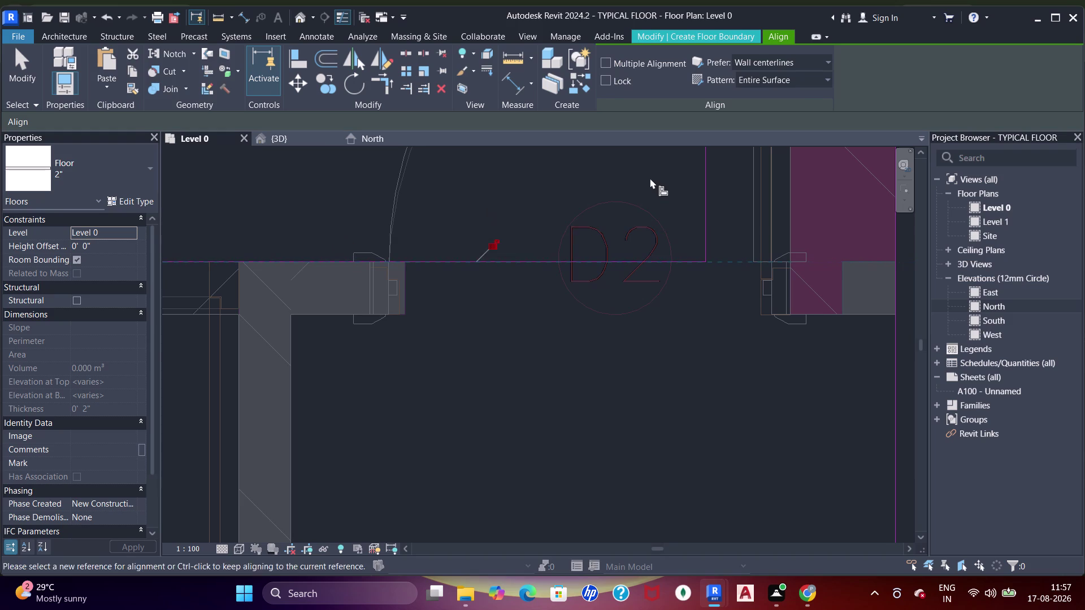
middle_drag(639, 260, 606, 387)
scroll(down, 3)
middle_drag(734, 215, 716, 323)
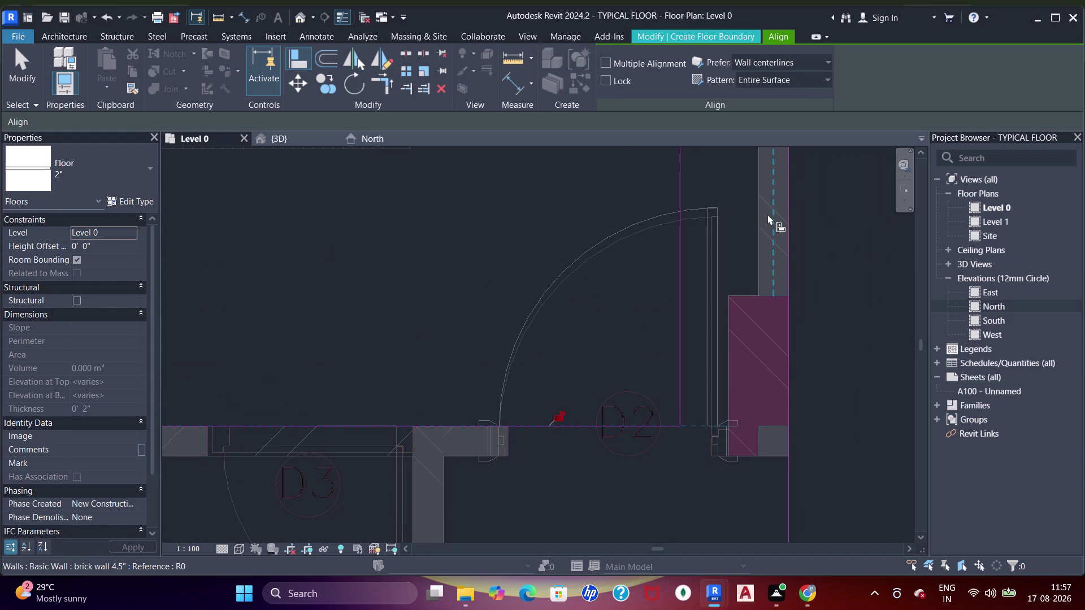
click(763, 209)
click(679, 179)
key(Escape)
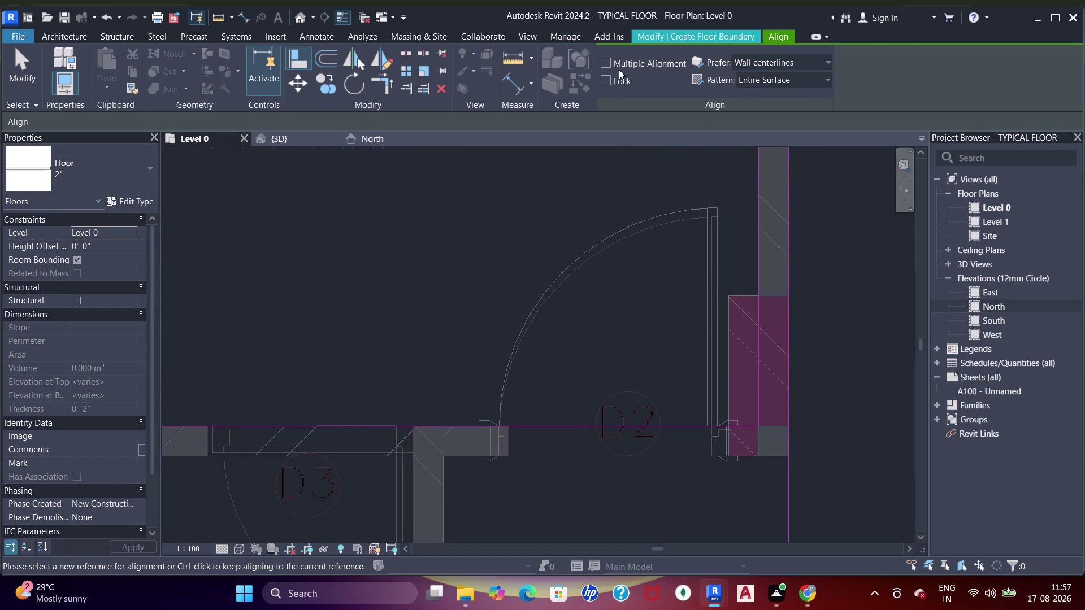
key(Escape)
key(Escape)
key(Escape)
click(740, 88)
key(Escape)
Add boundary lines picked from the column edges beside the wall.
scroll(up, 3)
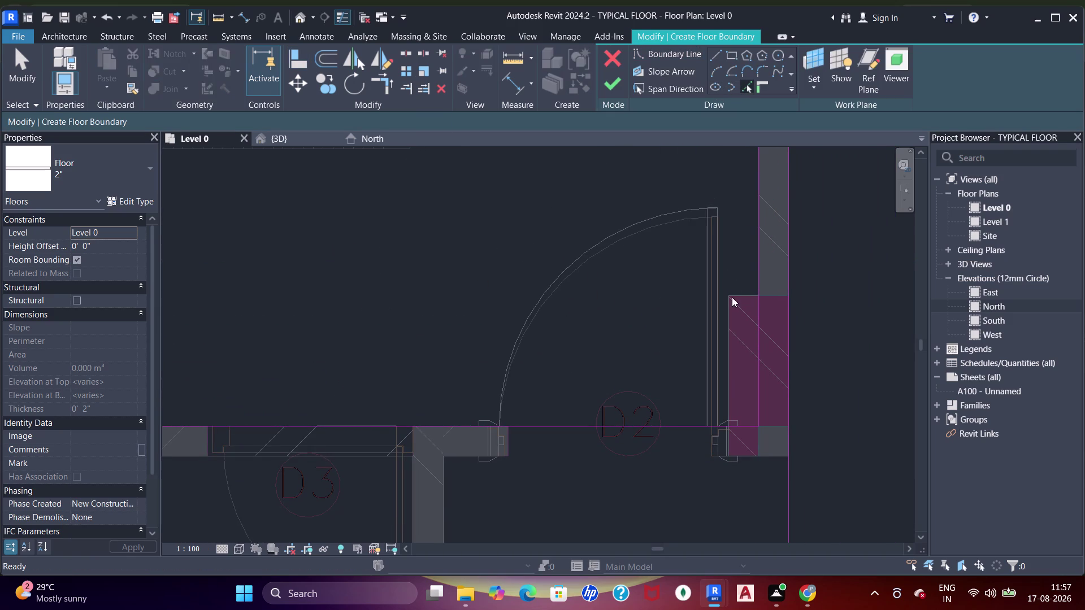
scroll(up, 3)
click(725, 342)
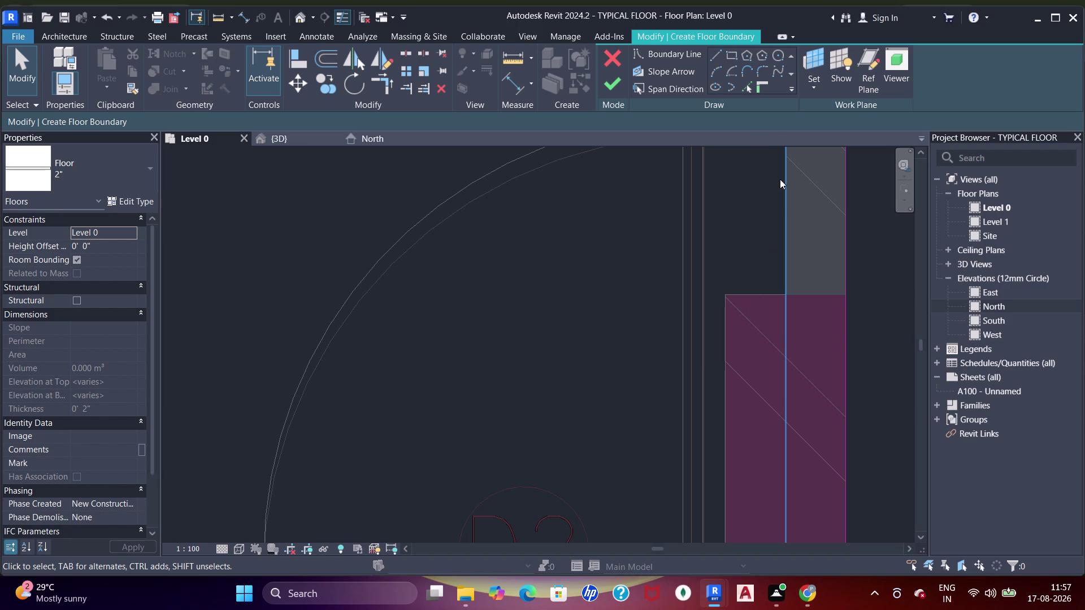
click(749, 88)
click(744, 292)
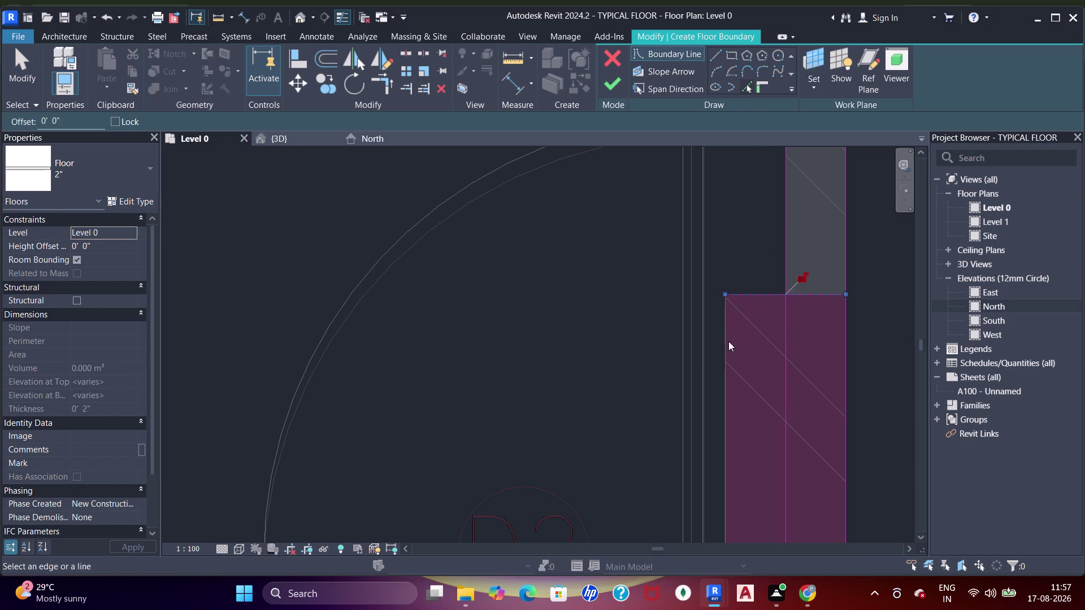
click(725, 347)
key(t)
key(r)
click(726, 343)
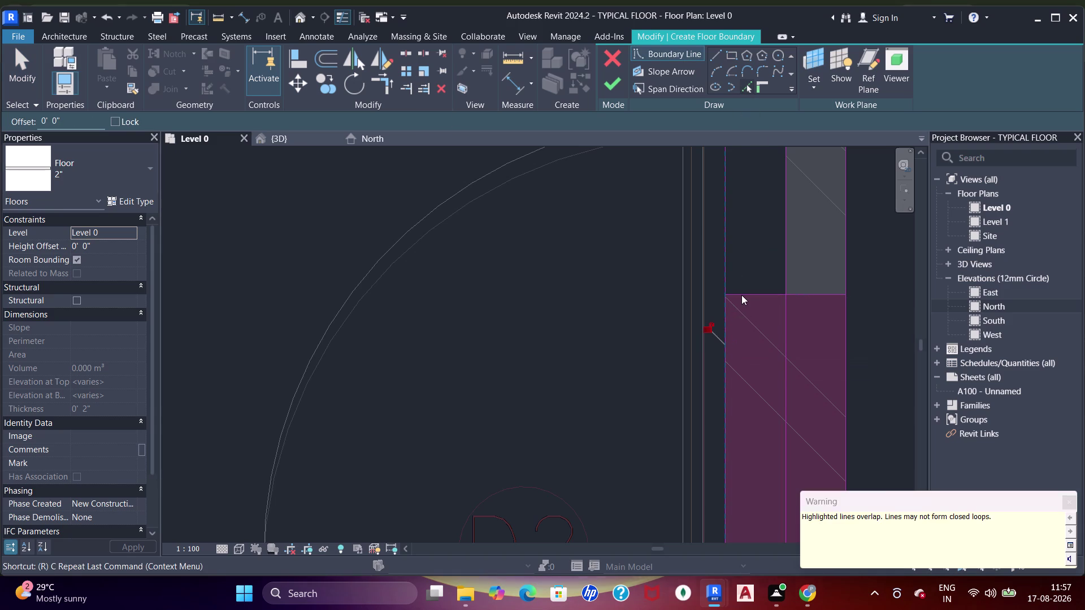
key(Escape)
key(Escape)
key(Escape)
key(Escape)
key(Escape)
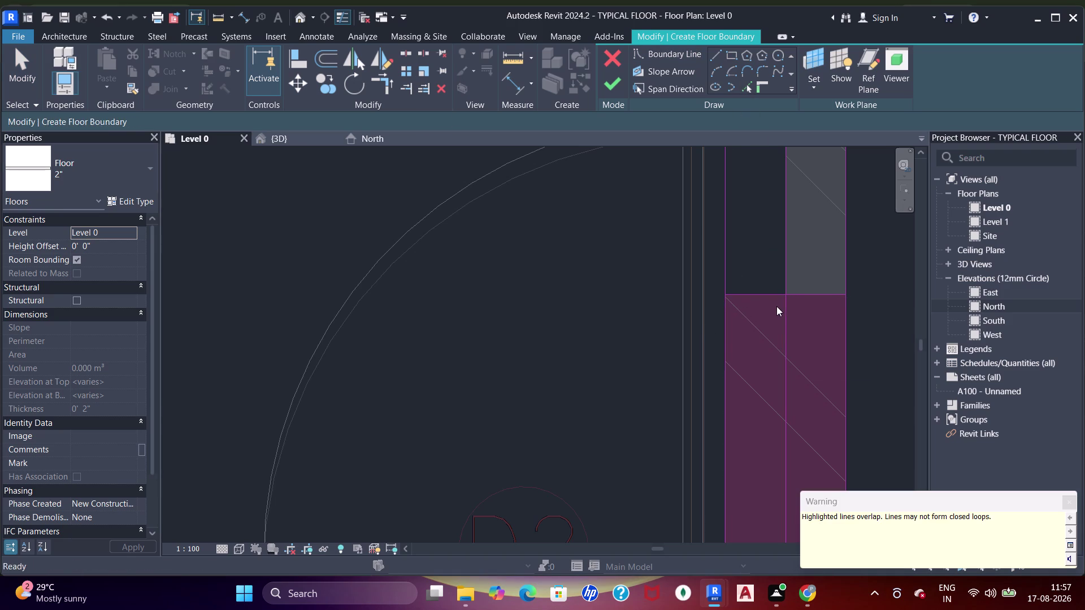
Select and delete the overlapping short boundary line across the column top.
key(t)
key(r)
click(728, 339)
click(751, 295)
click(757, 291)
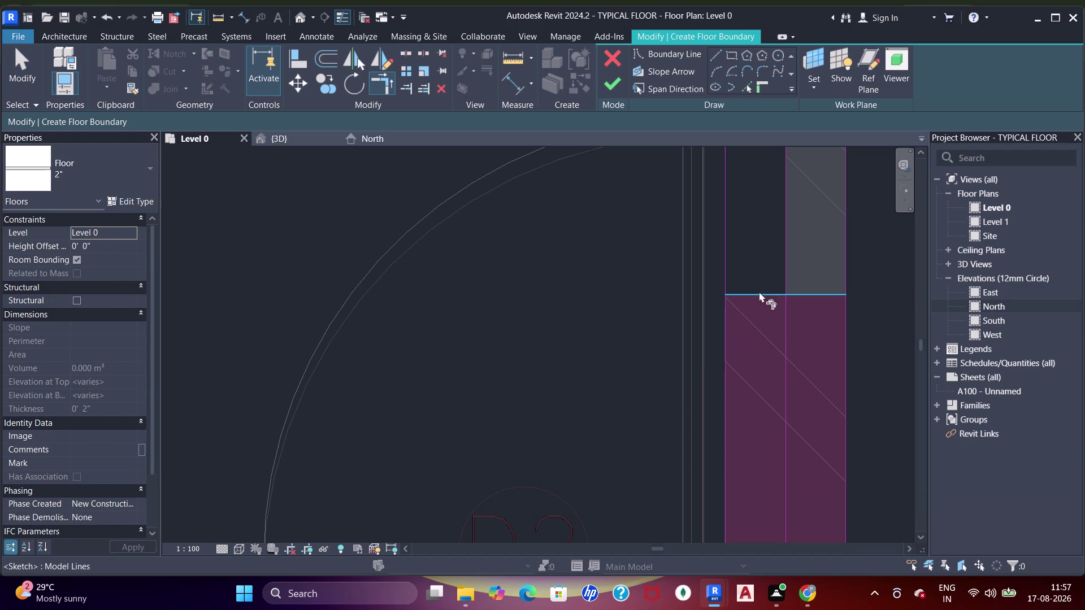
click(783, 265)
key(Escape)
key(Escape)
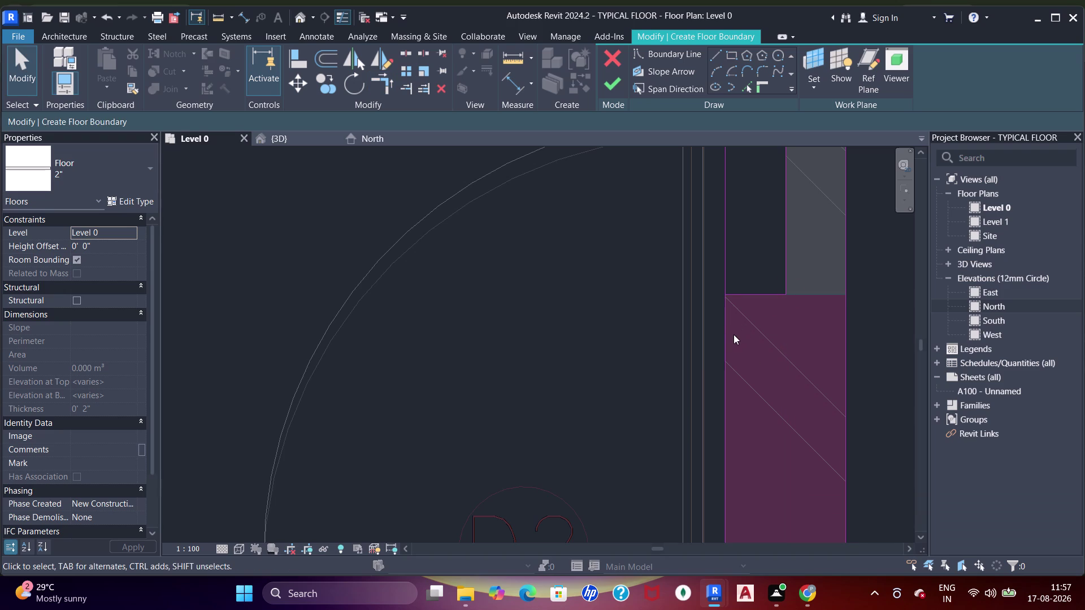
click(723, 342)
key(Delete)
Trim boundary line pairs to corners at the column and along the wall near door D2.
scroll(down, 3)
middle_click(747, 347)
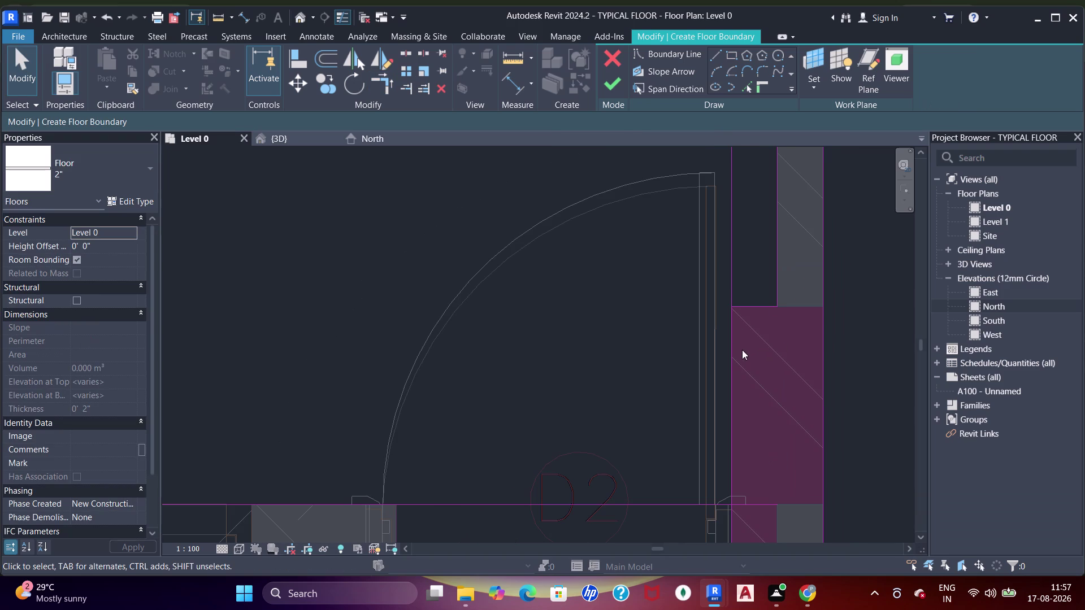
key(t)
key(r)
click(730, 329)
click(744, 309)
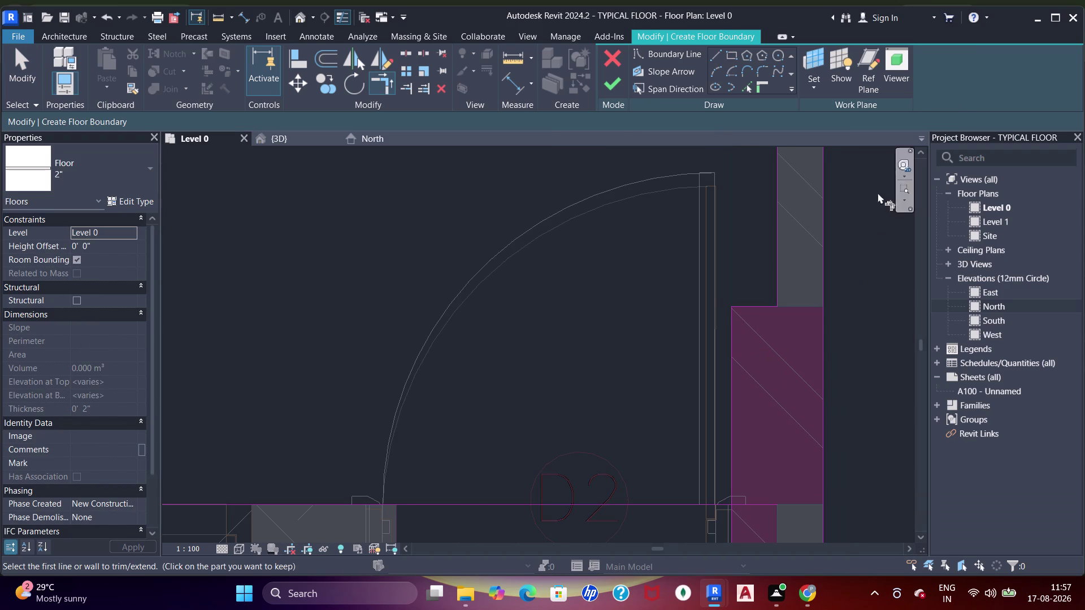
scroll(down, 3)
click(706, 476)
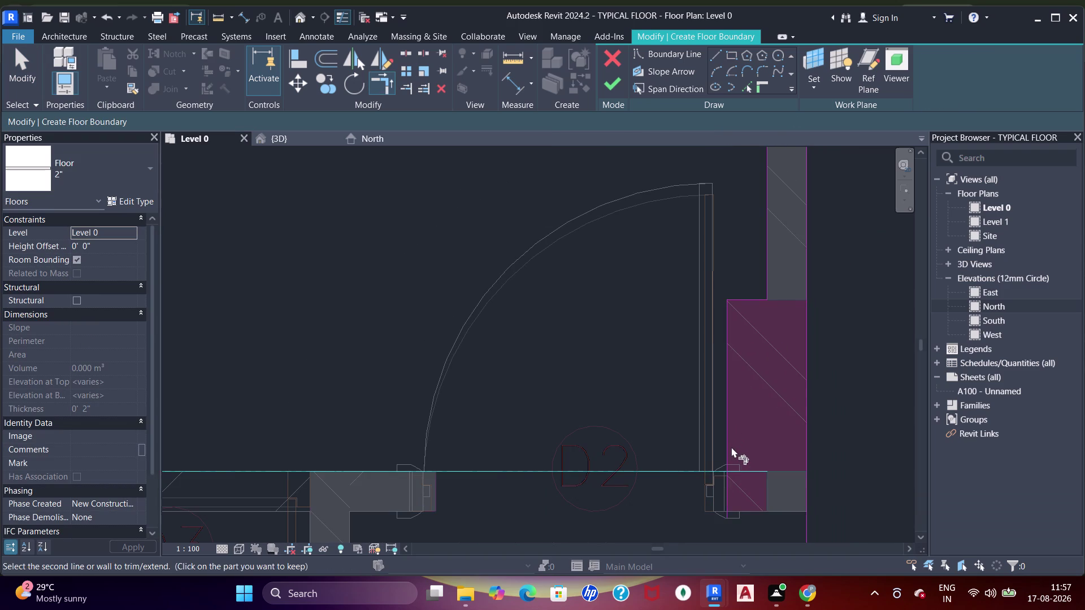
drag(729, 446, 732, 441)
scroll(down, 3)
middle_drag(795, 255, 774, 423)
scroll(down, 3)
middle_drag(709, 304, 760, 449)
scroll(down, 3)
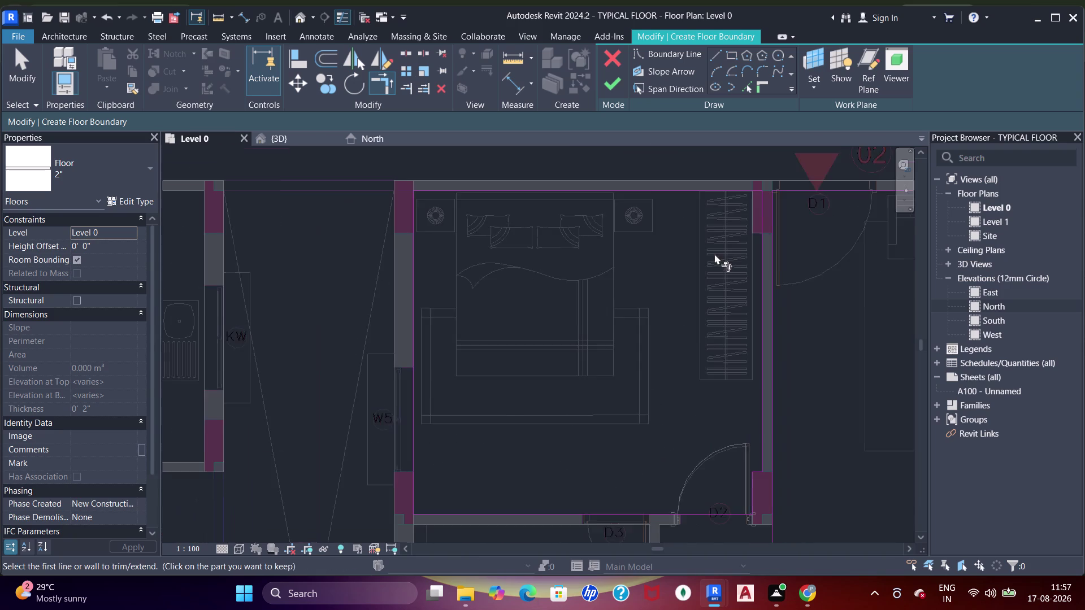
middle_drag(714, 271, 720, 339)
scroll(up, 3)
click(748, 93)
scroll(up, 3)
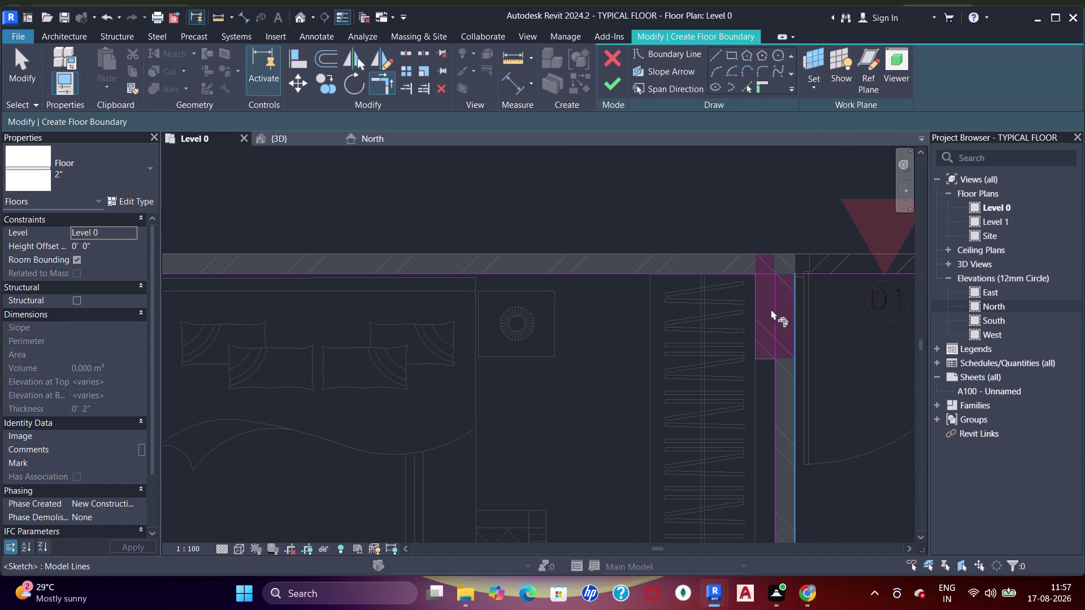
middle_drag(761, 308, 728, 181)
click(697, 231)
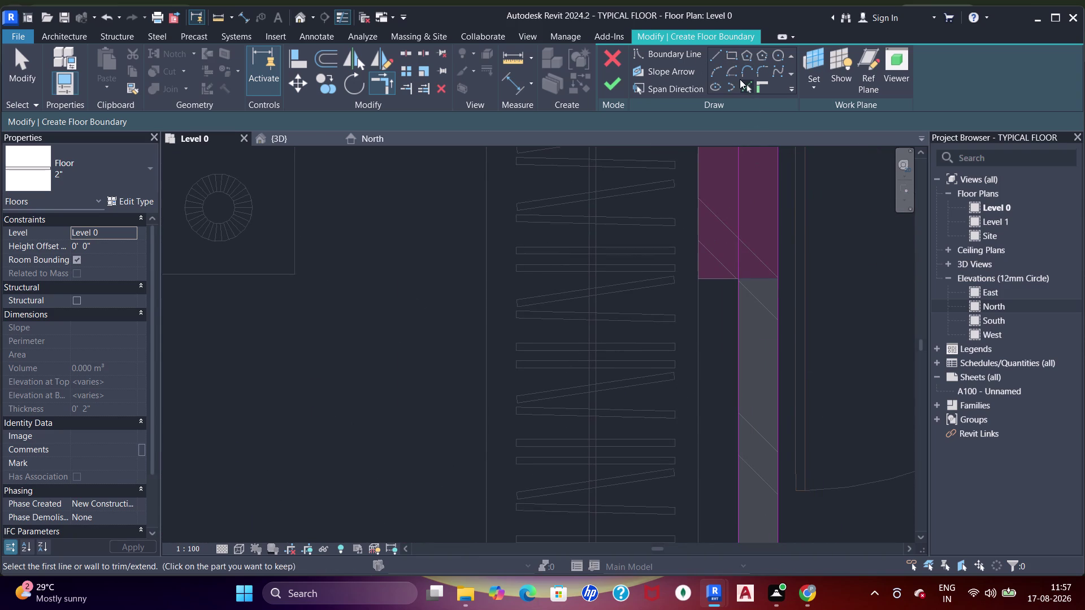
click(742, 85)
click(699, 210)
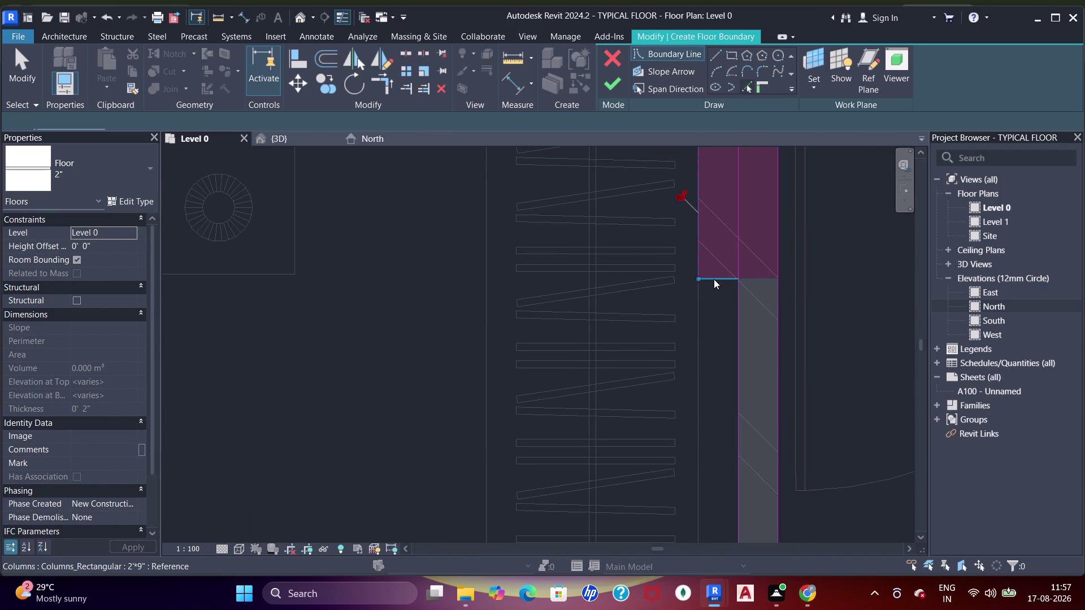
drag(714, 280, 721, 280)
Re-run Trim to Corner (TR) to close the column, side-wall and top-wall corners.
key(Escape)
key(Escape)
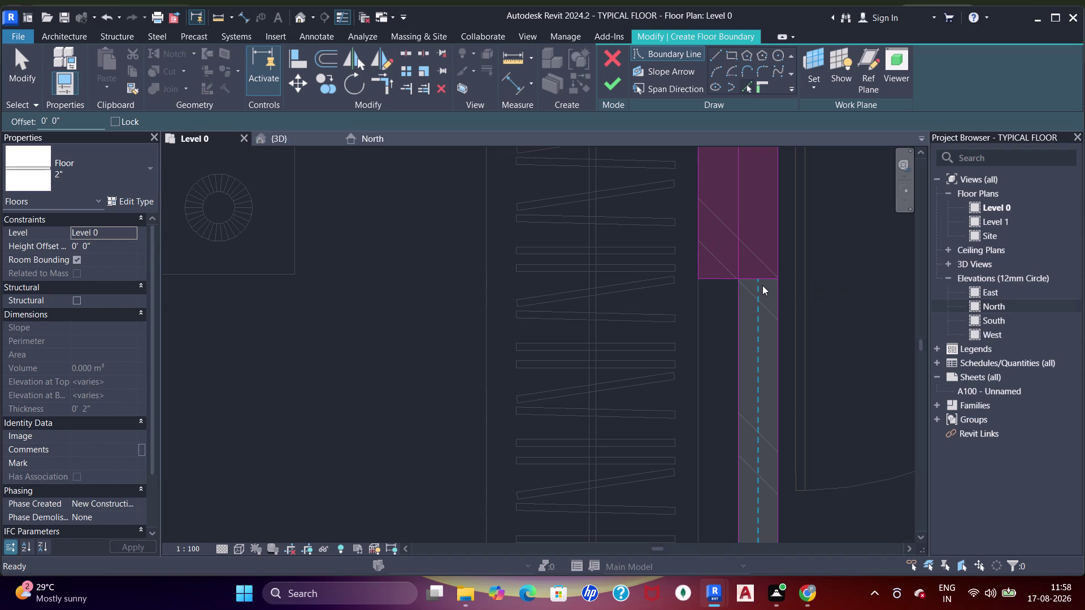
key(Escape)
key(Escape)
key(Escape)
text(tr)
click(697, 266)
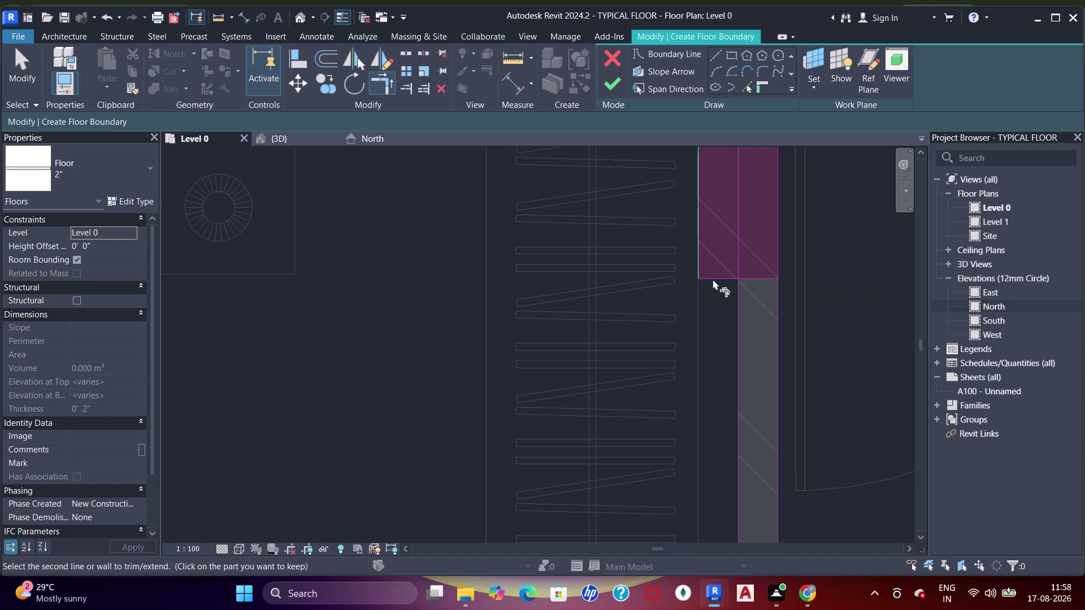
click(712, 278)
click(728, 282)
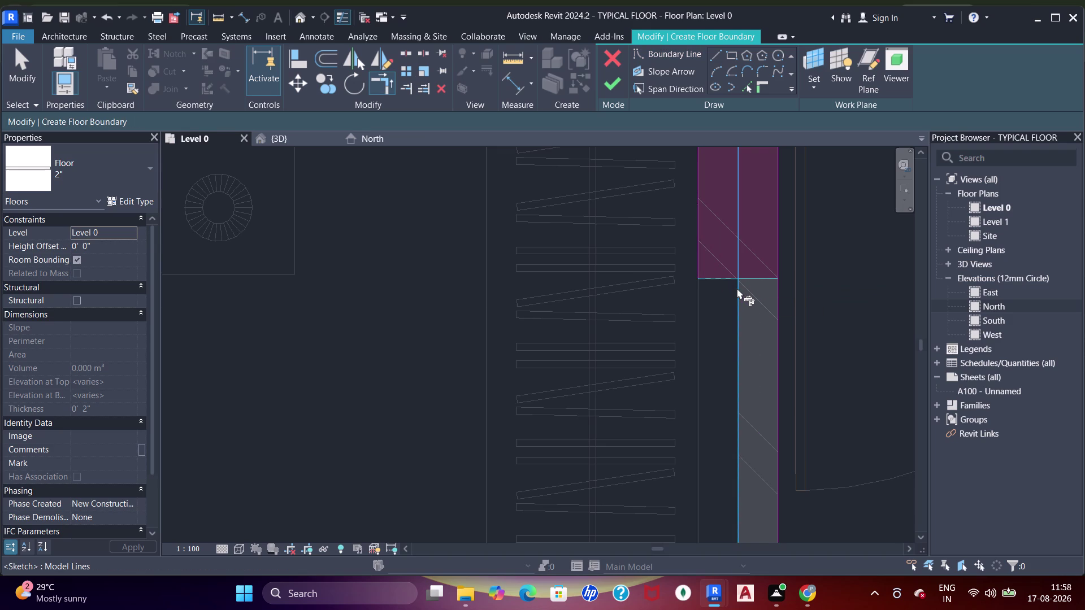
click(737, 289)
scroll(down, 3)
middle_drag(689, 243, 723, 345)
drag(720, 265, 727, 269)
click(735, 287)
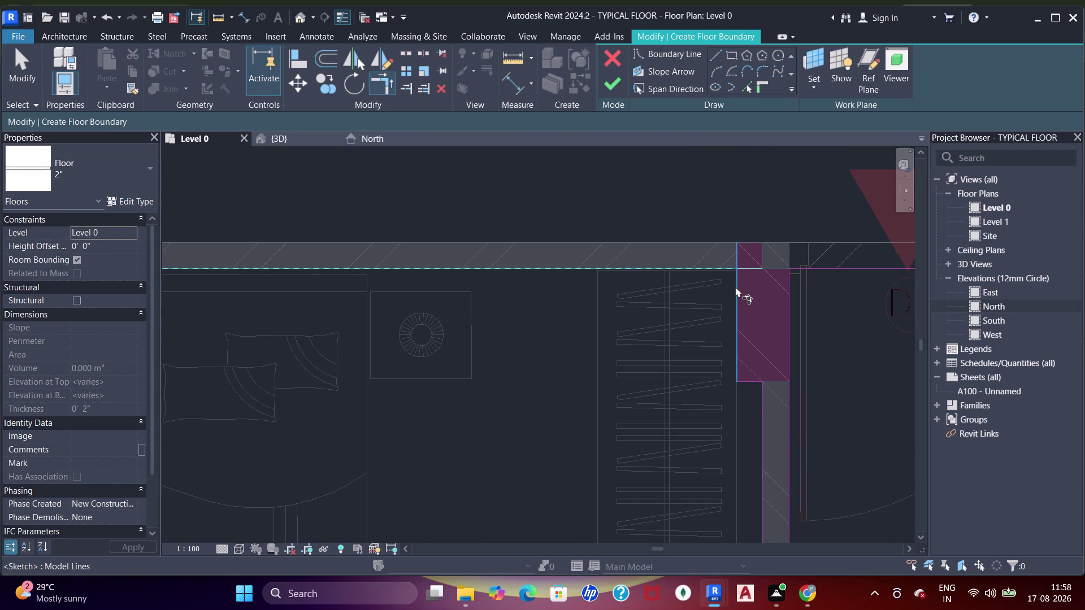
Move the view to the bathroom walls and switch to rectangle boundary sketching.
scroll(down, 3)
middle_drag(509, 322, 621, 294)
scroll(down, 3)
middle_drag(434, 322, 597, 206)
scroll(up, 3)
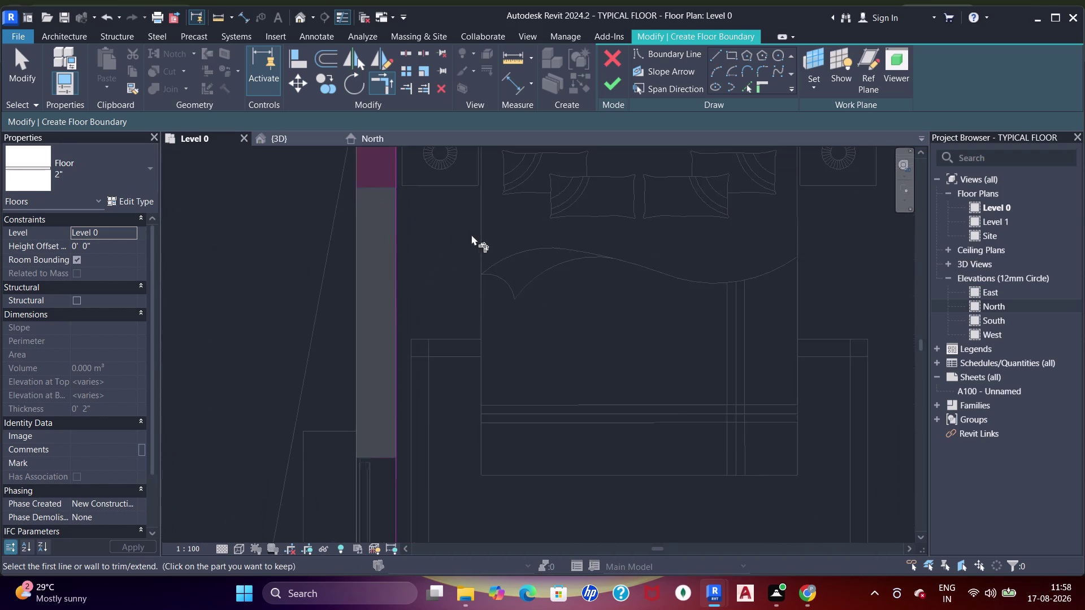
scroll(down, 3)
middle_drag(459, 353, 515, 165)
scroll(up, 3)
middle_drag(551, 225, 621, 246)
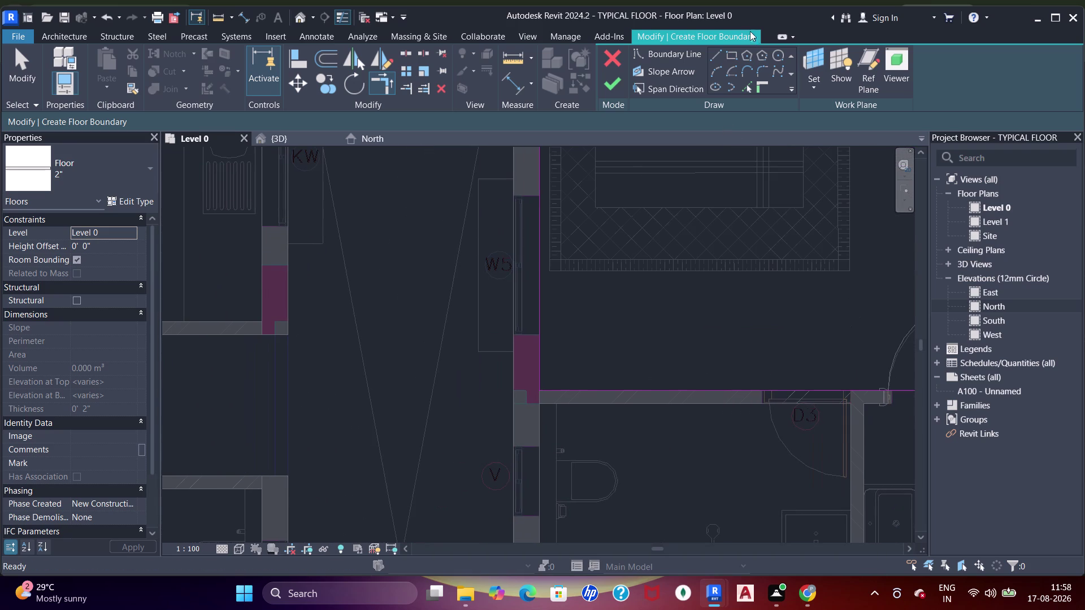
click(727, 55)
scroll(down, 3)
Sketch boundary lines along the bathroom walls through the shear wall corner to the wall end.
middle_drag(601, 297, 595, 197)
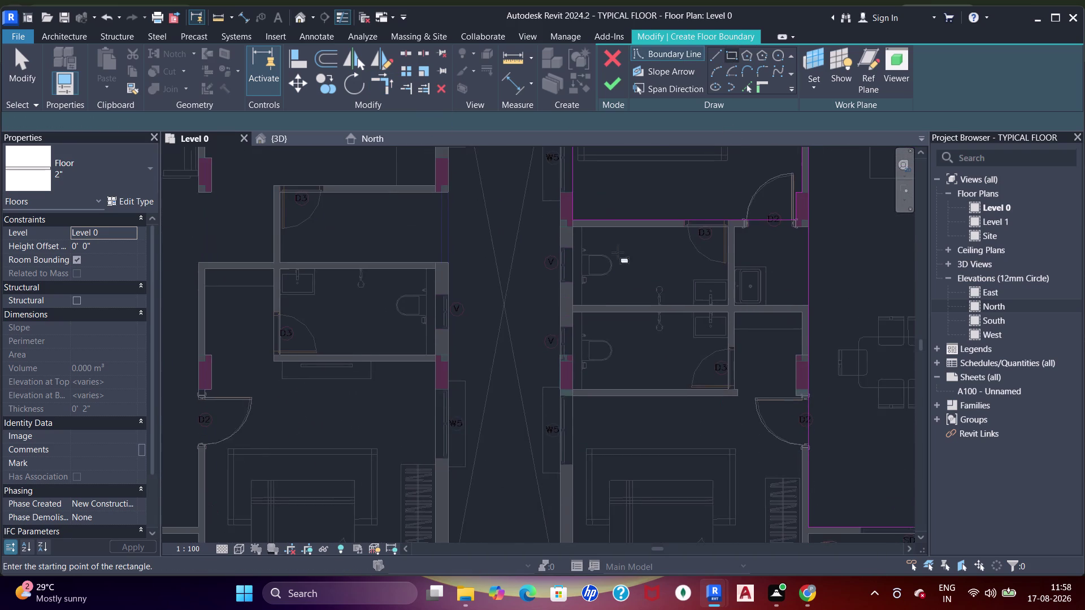
scroll(up, 3)
middle_drag(634, 256, 585, 325)
scroll(up, 3)
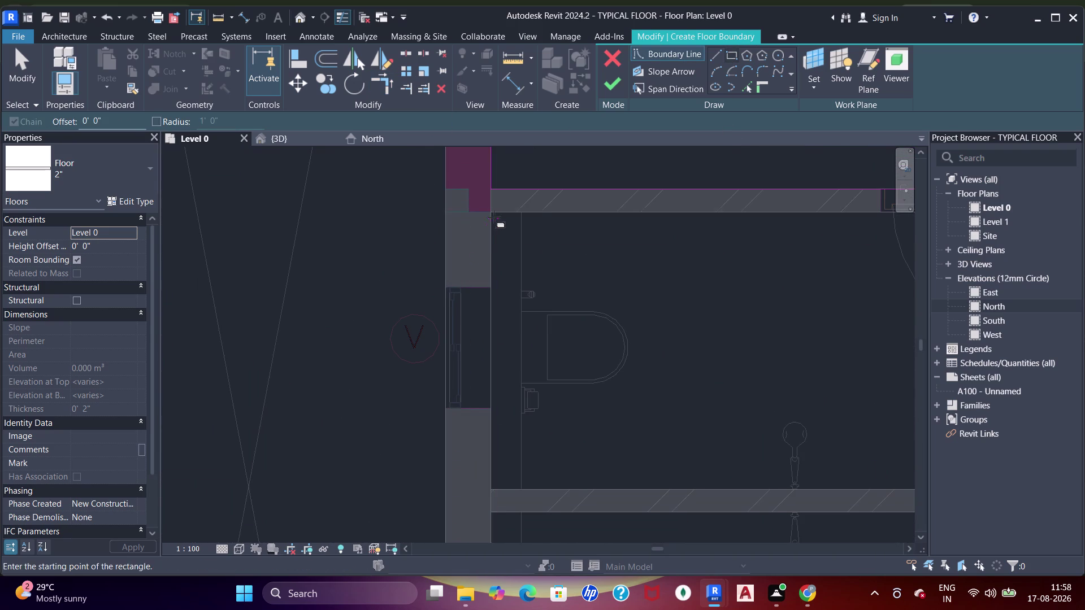
click(490, 210)
scroll(down, 3)
middle_drag(681, 297, 368, 223)
scroll(up, 3)
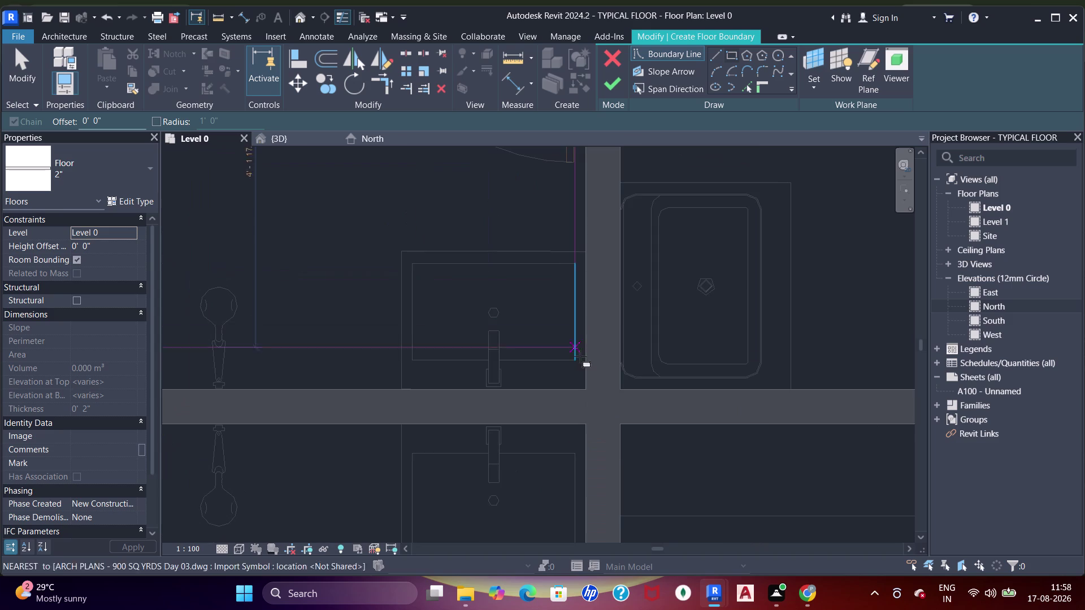
scroll(up, 3)
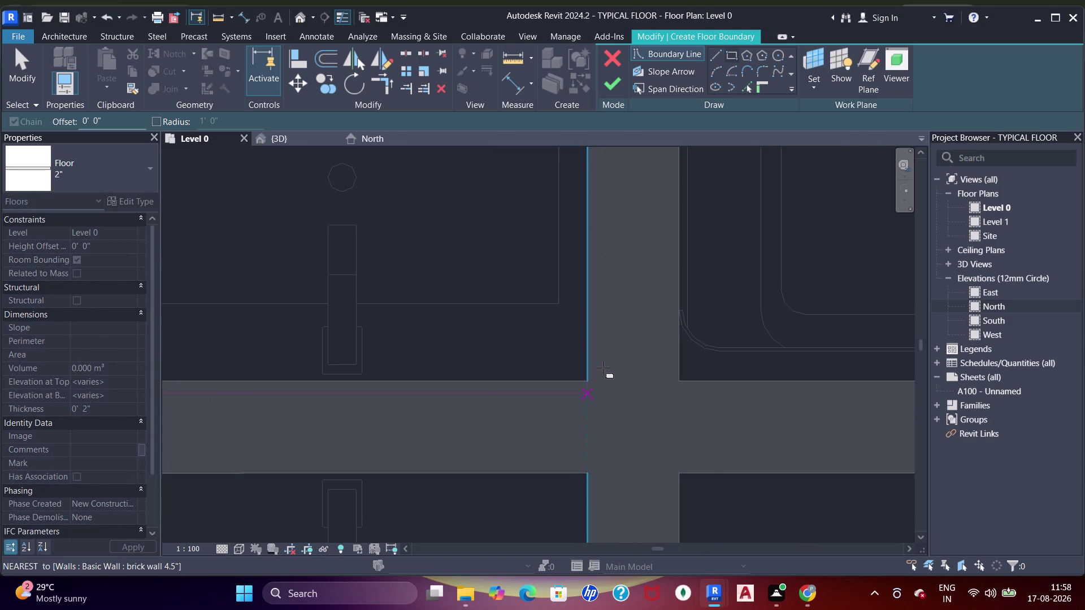
click(590, 381)
scroll(down, 3)
scroll(down, 3)
middle_drag(521, 338, 592, 262)
scroll(up, 3)
middle_drag(495, 305, 502, 323)
scroll(up, 3)
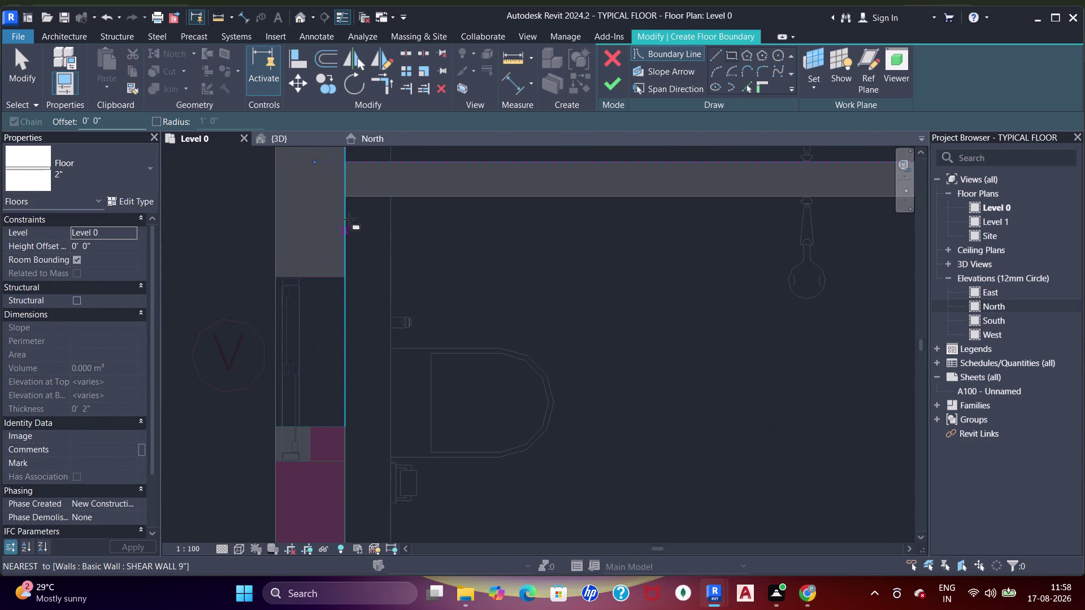
click(345, 200)
scroll(down, 3)
middle_drag(640, 316, 372, 224)
scroll(up, 3)
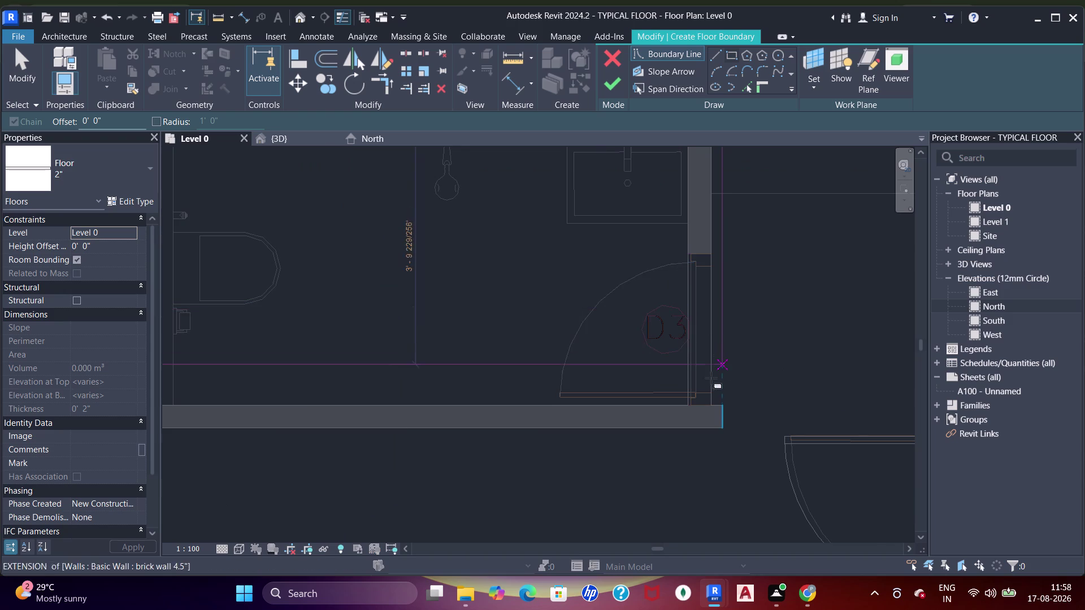
scroll(up, 3)
scroll(up, 3)
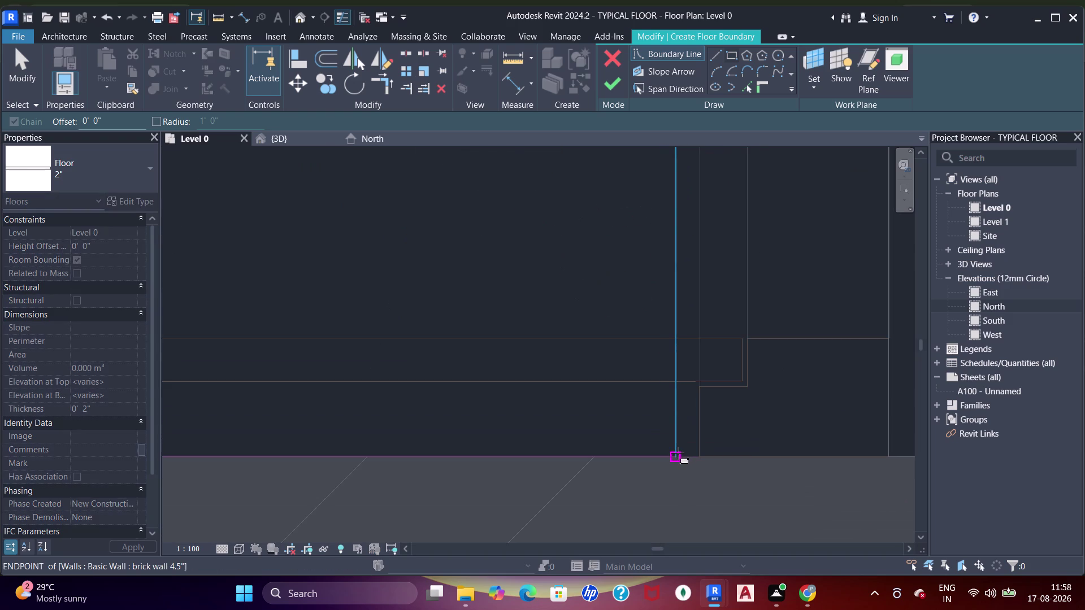
click(678, 454)
Sketch a rectangular boundary from the bedroom wall corner to the column beside the wardrobe.
scroll(down, 3)
middle_drag(470, 297, 623, 332)
scroll(down, 3)
middle_drag(447, 300, 503, 173)
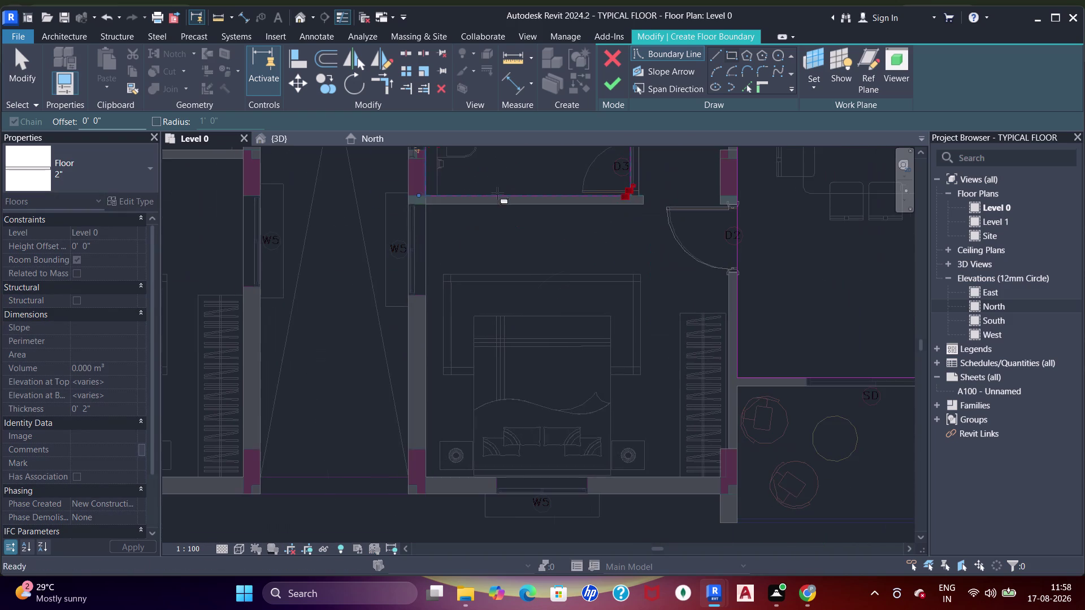
scroll(up, 3)
click(397, 169)
scroll(down, 3)
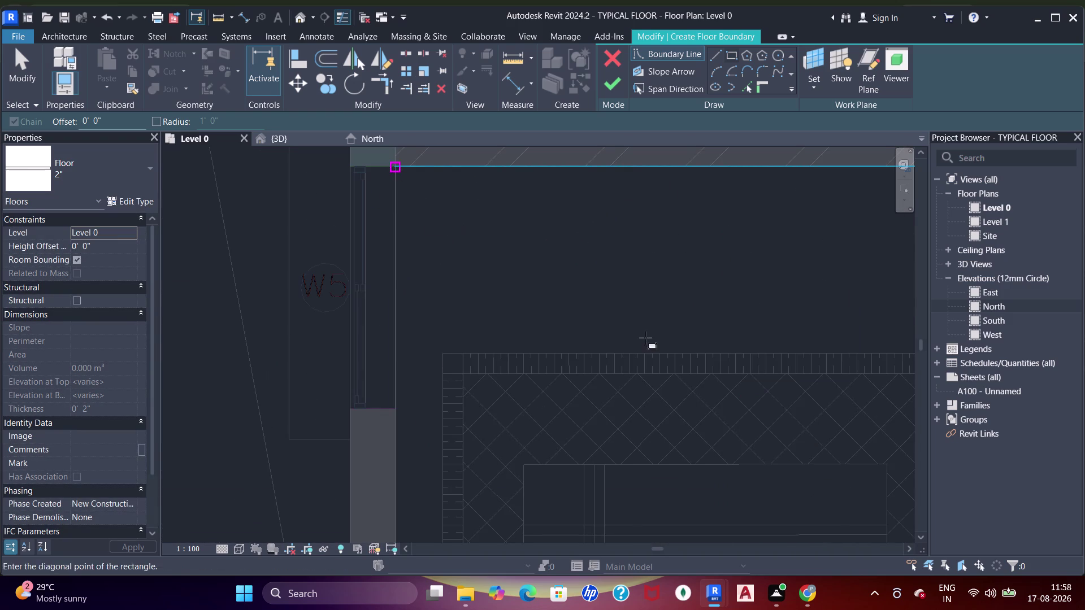
middle_drag(651, 341, 506, 187)
scroll(up, 3)
click(651, 452)
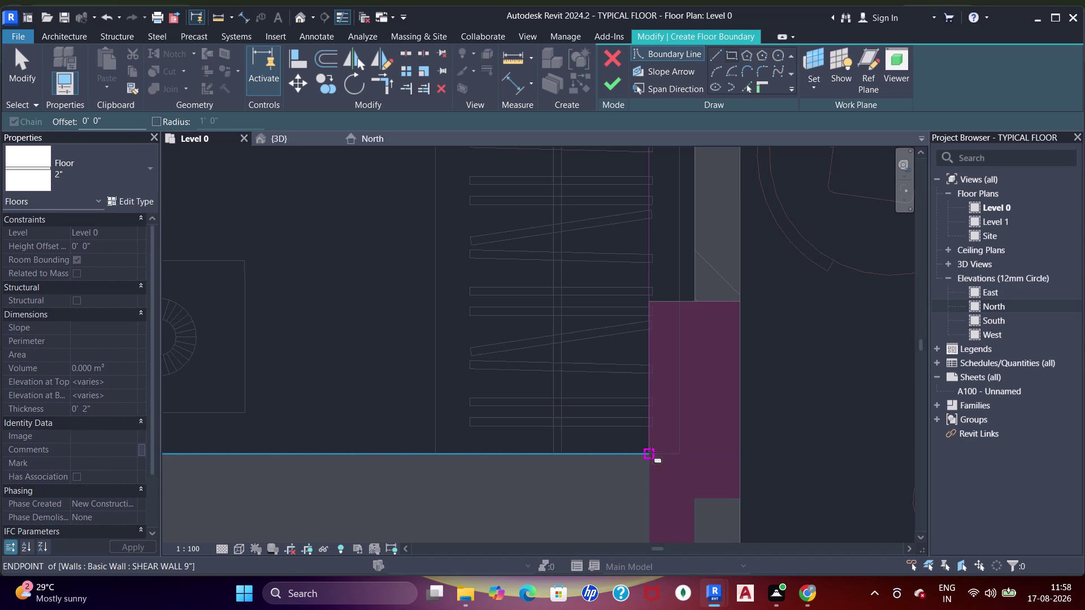
scroll(down, 3)
middle_click(656, 335)
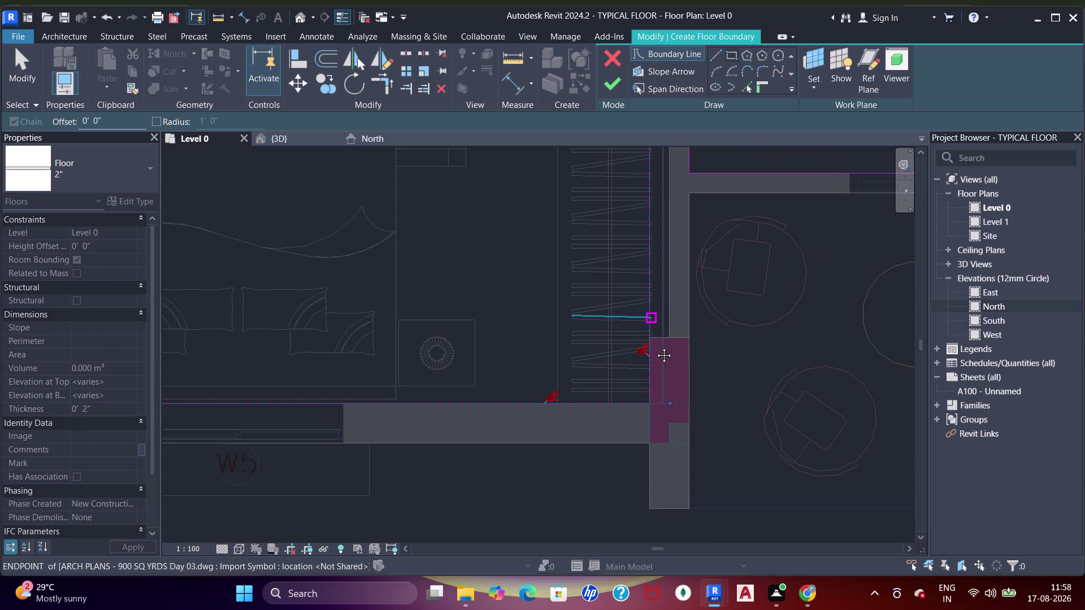
click(750, 86)
Sketch a short boundary line along the column edge.
scroll(up, 3)
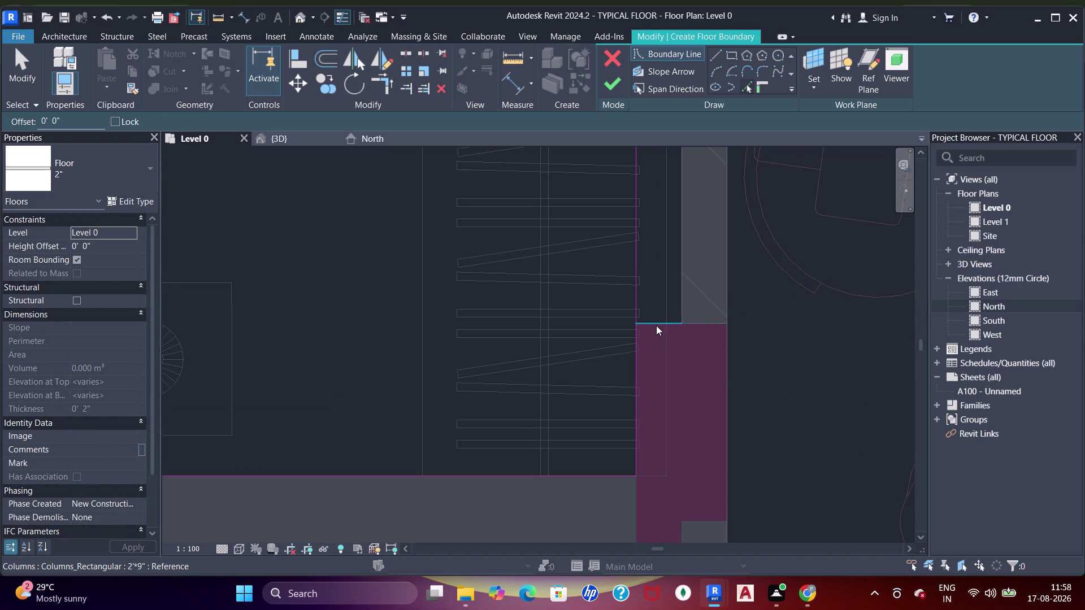
click(656, 325)
click(681, 301)
key(Escape)
key(Escape)
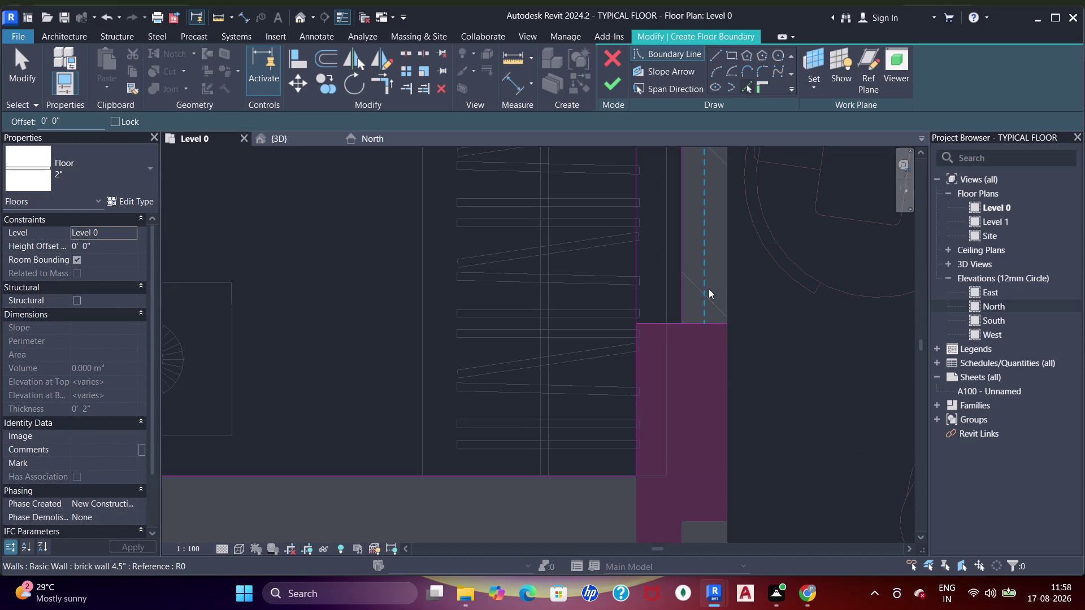
key(Escape)
key(Escape)
Trim sketch lines to corners at the column, lower wall, top wall and door corner.
text(tr)
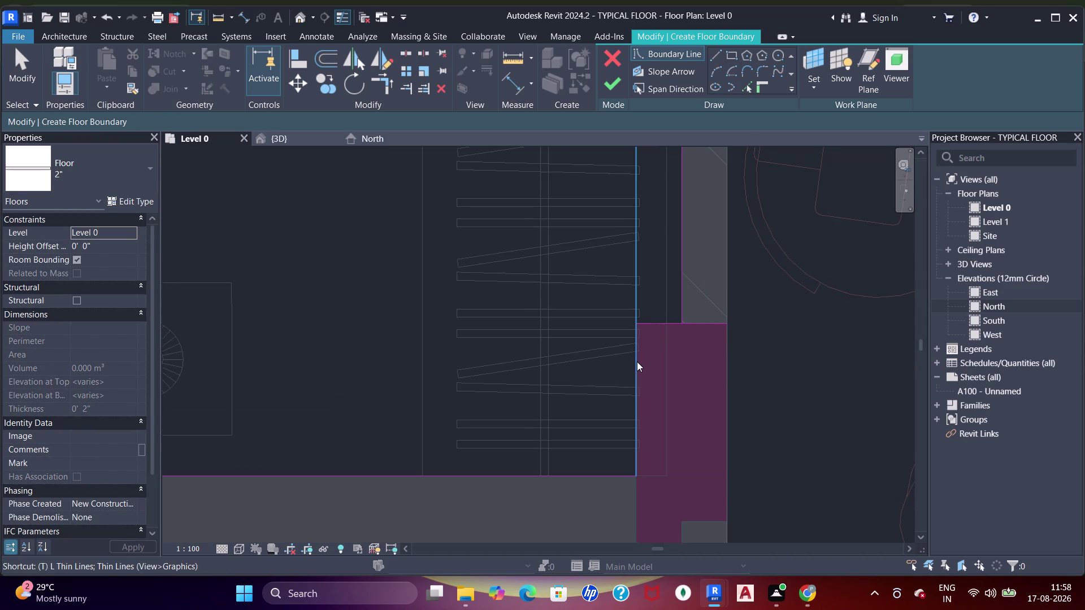
drag(637, 362, 652, 355)
click(663, 325)
drag(662, 325, 676, 320)
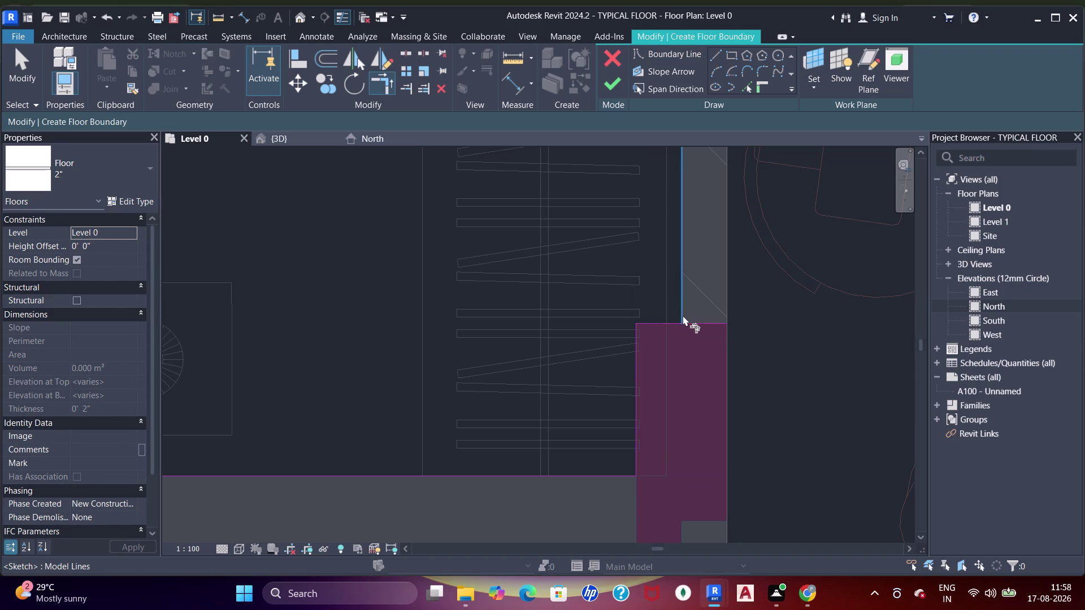
click(682, 314)
scroll(down, 3)
middle_drag(685, 228, 729, 417)
click(723, 462)
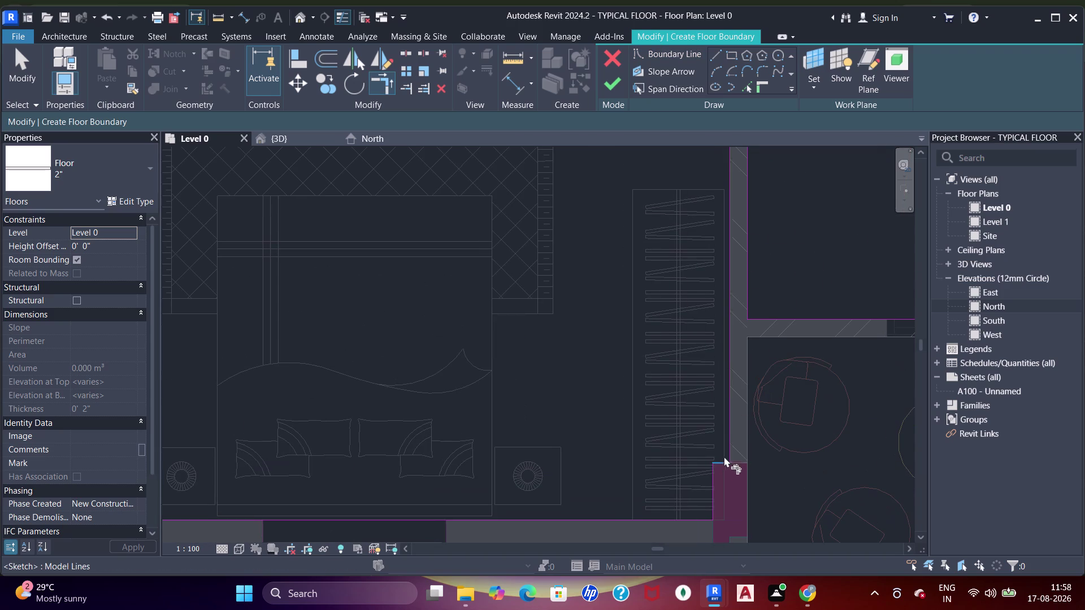
scroll(down, 3)
middle_drag(724, 239, 746, 386)
scroll(up, 3)
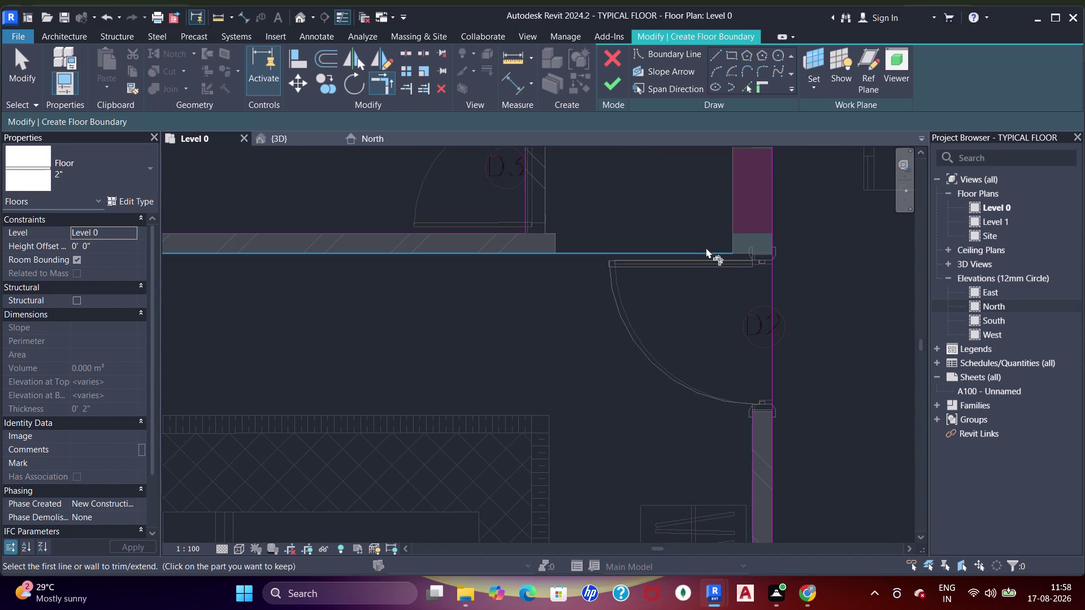
click(710, 251)
click(754, 417)
Review the bedroom boundaries, then add a boundary line along the bathroom's lower wall by D3.
scroll(down, 3)
middle_drag(574, 323, 649, 241)
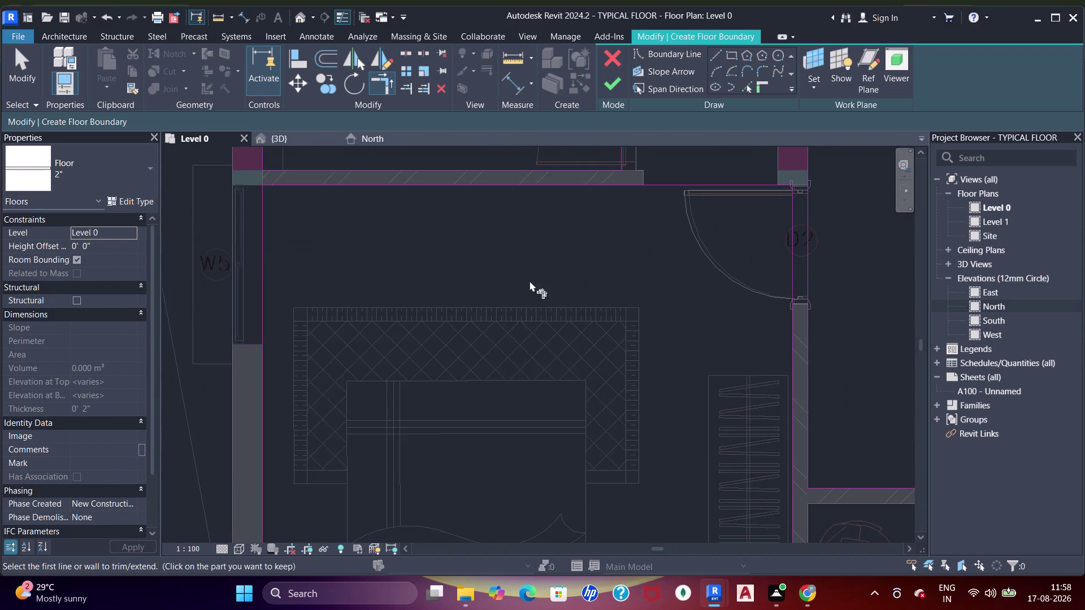
scroll(down, 3)
middle_drag(415, 289, 459, 157)
middle_drag(395, 344, 412, 293)
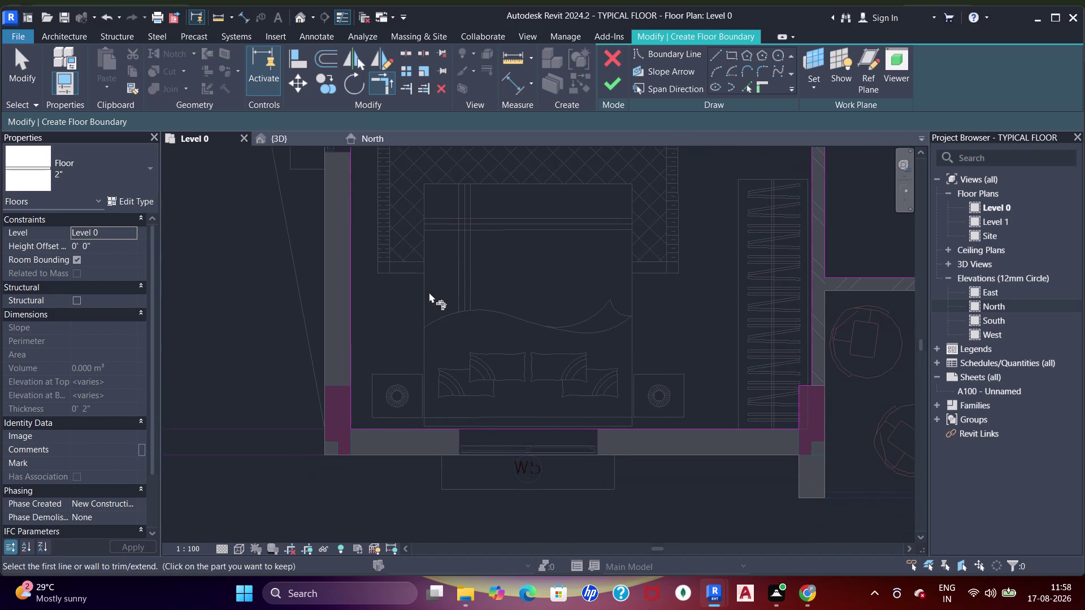
scroll(down, 3)
middle_drag(417, 296, 775, 350)
middle_drag(650, 293, 644, 358)
middle_drag(573, 320, 596, 416)
middle_drag(553, 309, 593, 382)
middle_drag(546, 317, 572, 351)
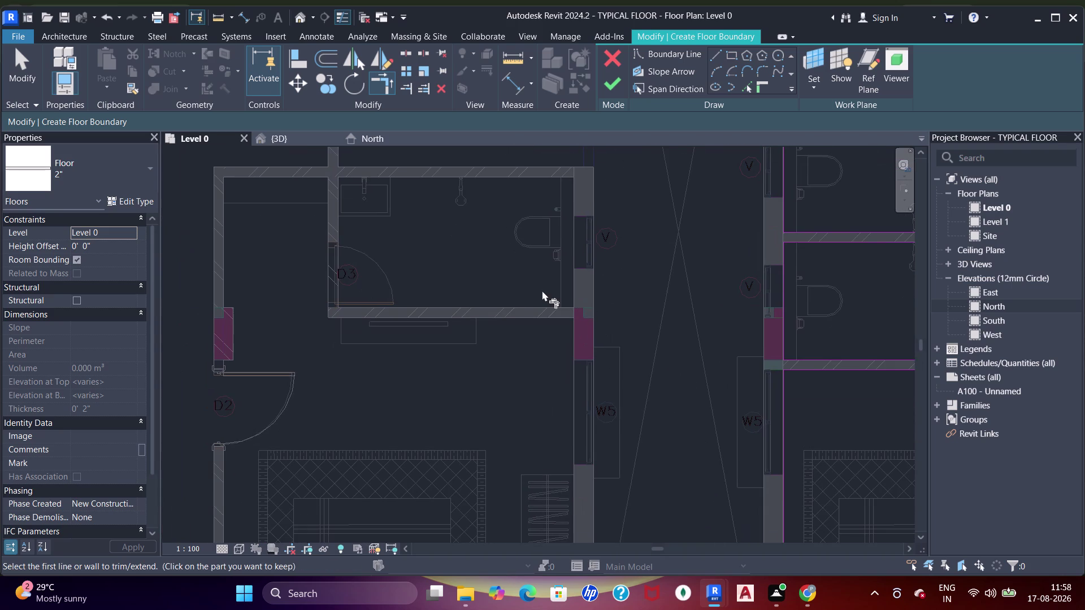
click(732, 60)
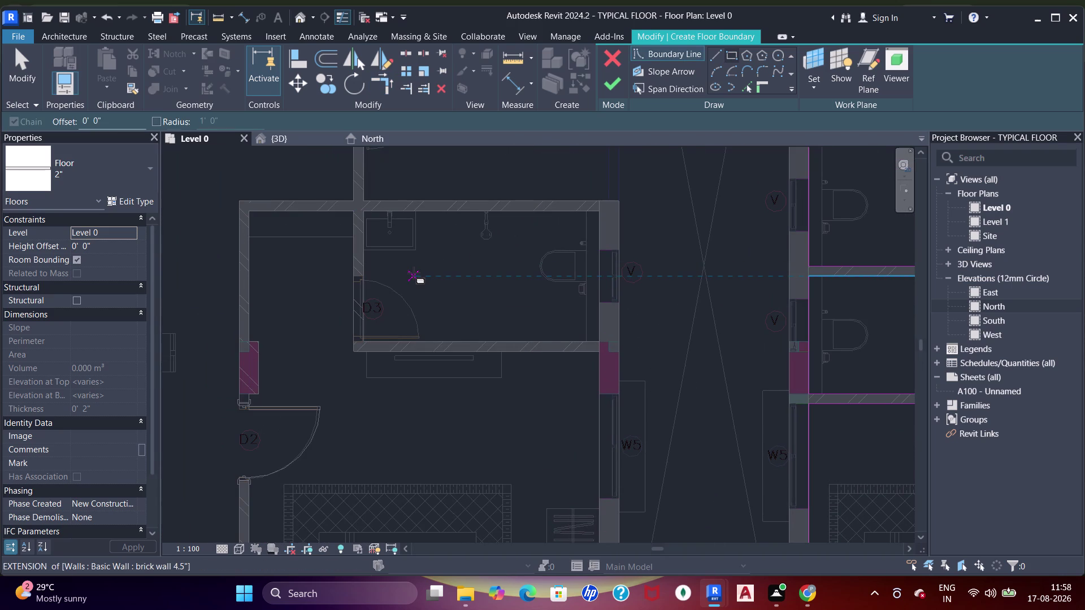
middle_drag(389, 342, 439, 265)
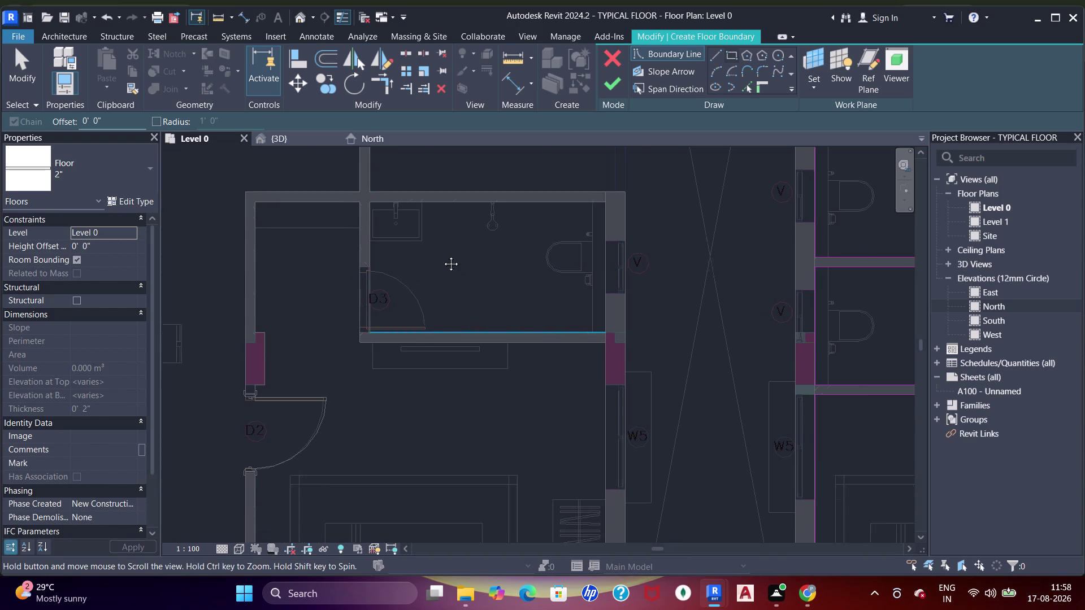
Draw a rectangular boundary around the bedroom below the D3 bathroom.
middle_drag(438, 264, 452, 242)
middle_drag(451, 394, 480, 291)
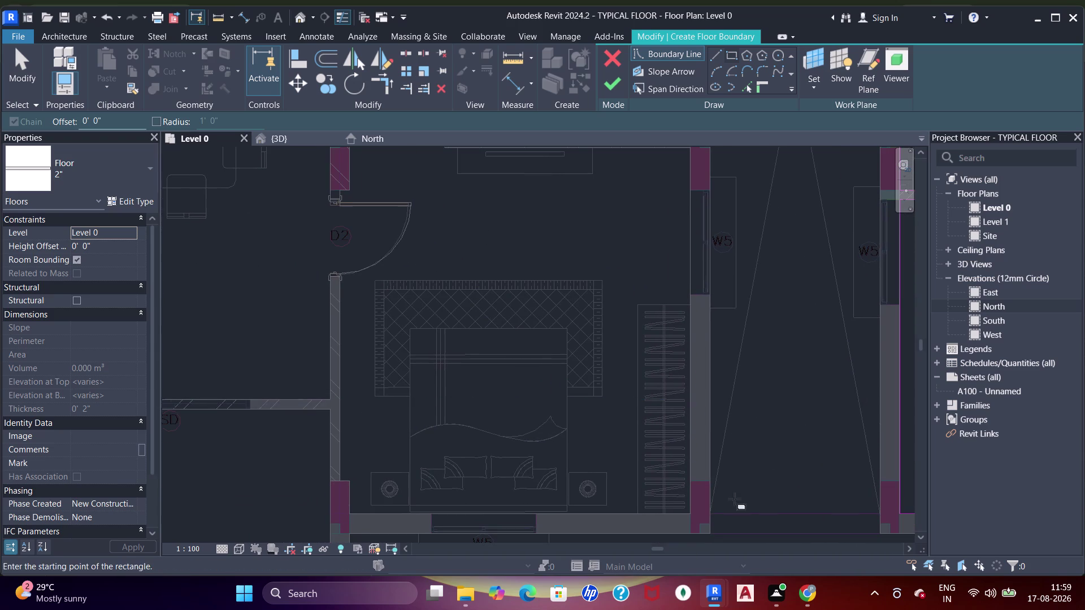
click(690, 514)
middle_drag(519, 279, 583, 407)
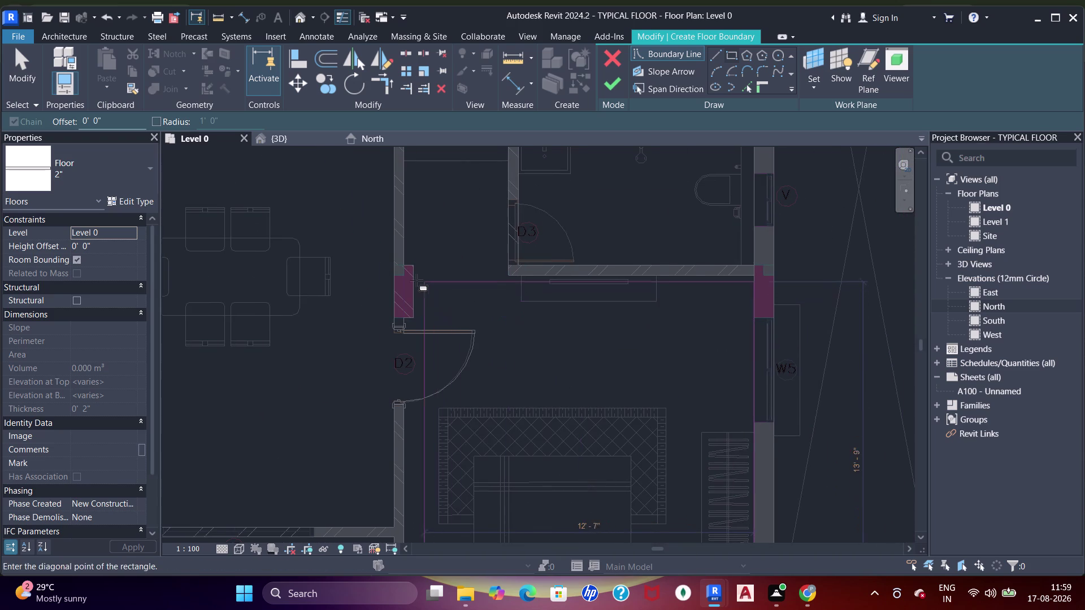
scroll(up, 3)
click(410, 280)
scroll(up, 3)
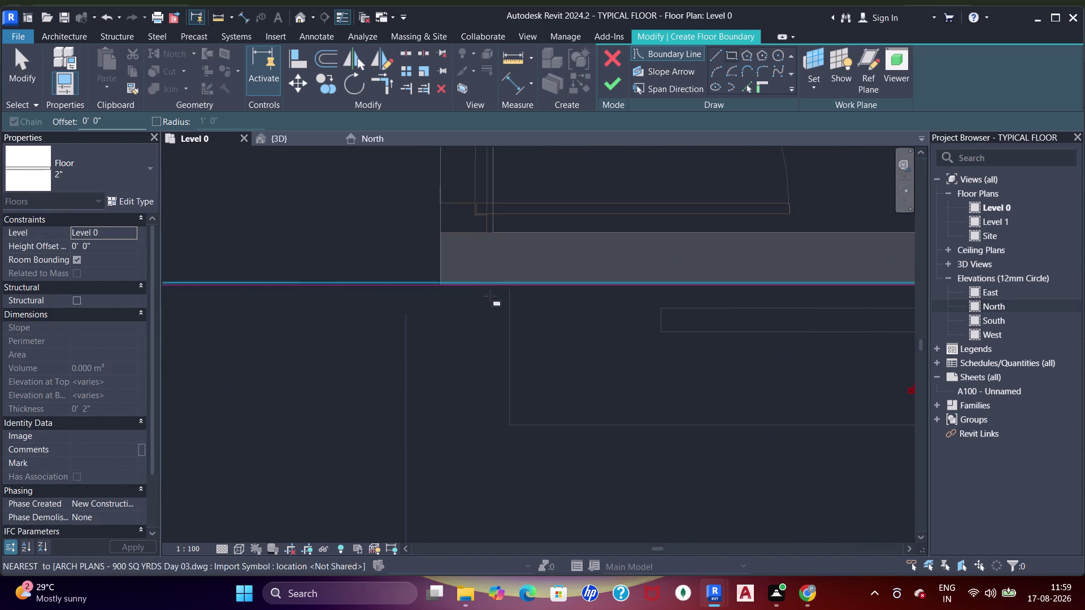
scroll(up, 3)
key(Escape)
key(Escape)
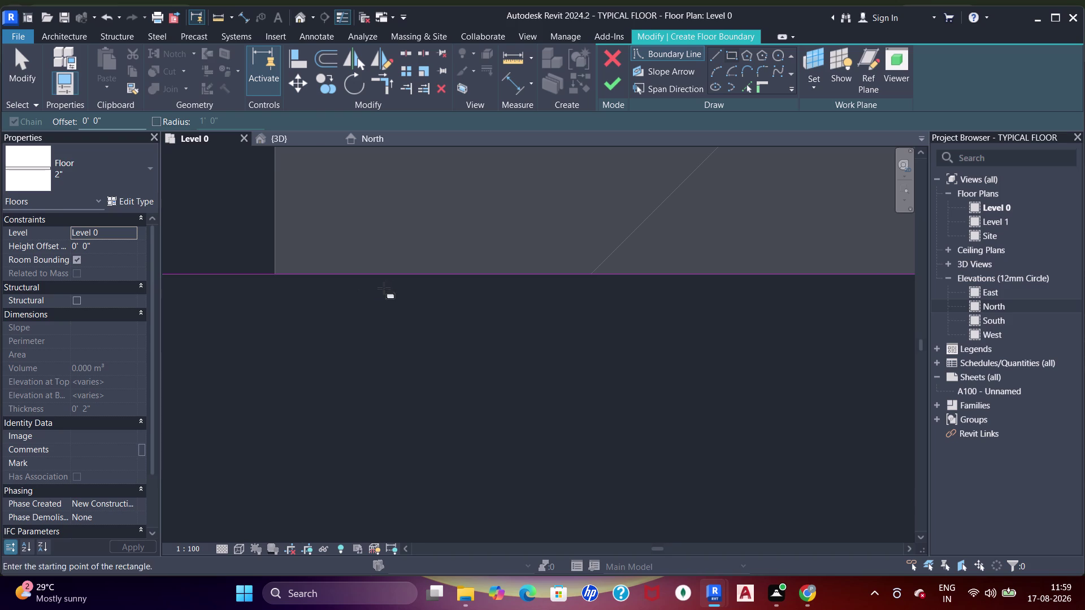
Align the rectangle's edge to the bedroom's left wall using AA.
scroll(down, 3)
middle_drag(401, 340, 471, 240)
scroll(down, 3)
middle_drag(484, 292, 504, 249)
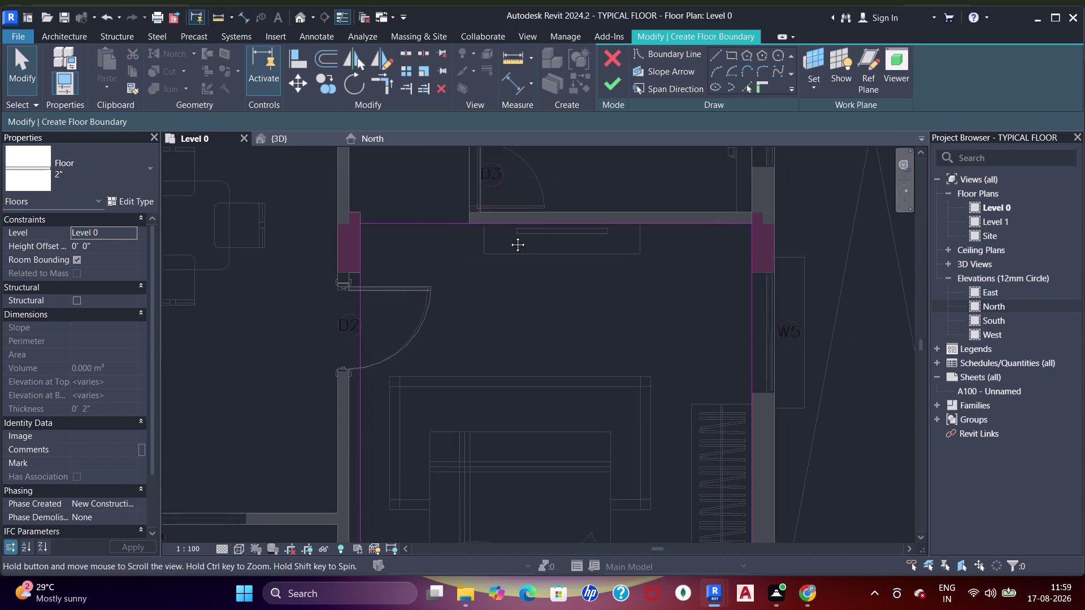
middle_drag(504, 249, 514, 227)
scroll(up, 3)
middle_drag(526, 326, 561, 220)
middle_drag(475, 329, 493, 285)
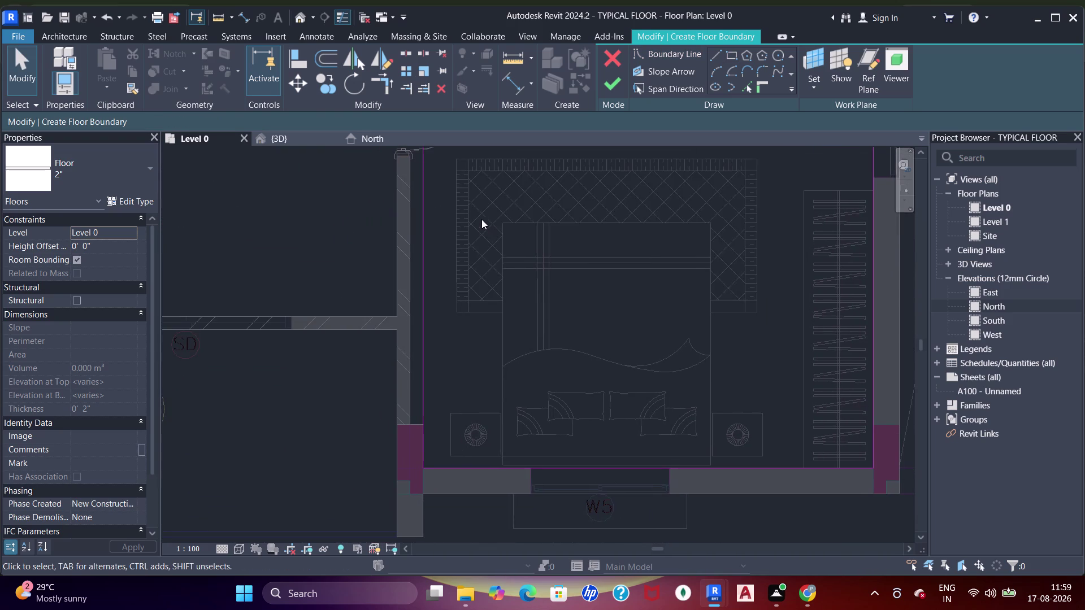
middle_drag(486, 238, 495, 266)
key(a)
key(a)
text(aa)
click(419, 324)
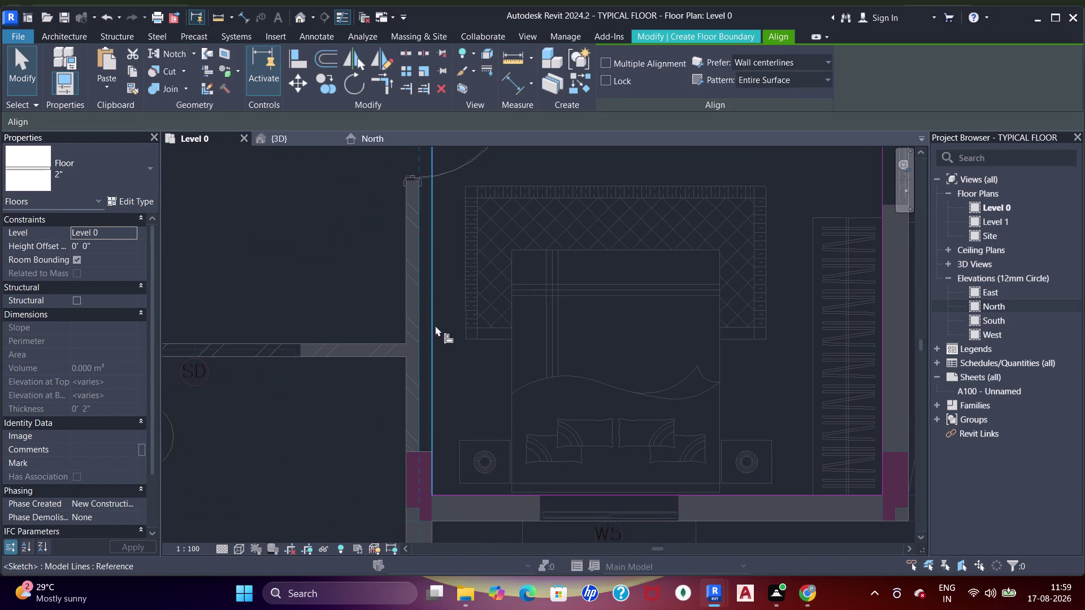
click(435, 326)
key(Escape)
key(Escape)
key(Escape)
key(Escape)
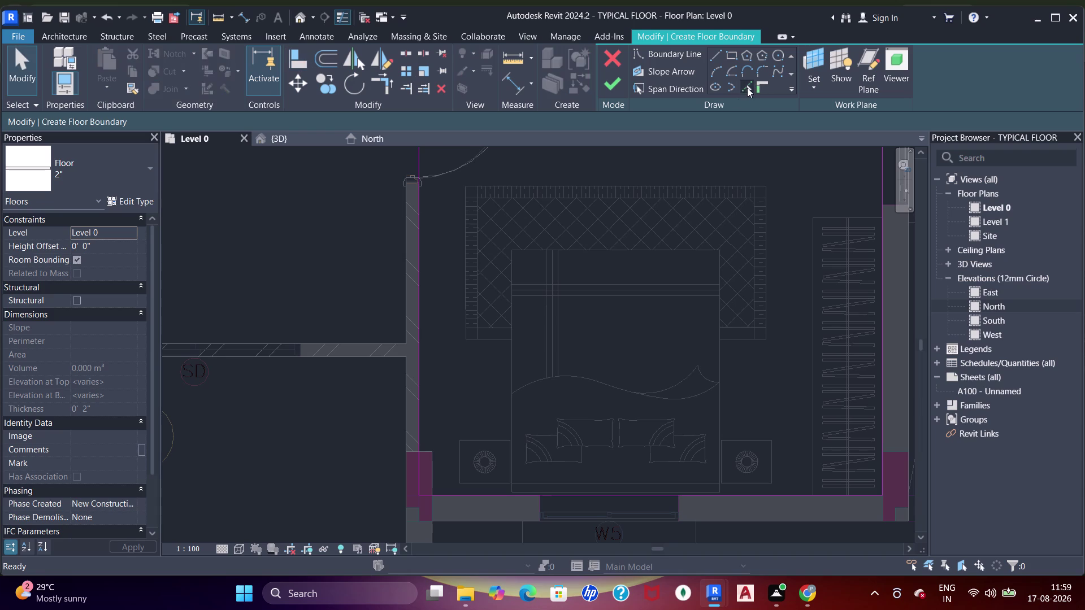
Pick the column edges as boundary lines.
click(746, 90)
scroll(up, 3)
middle_drag(416, 442, 488, 269)
scroll(up, 3)
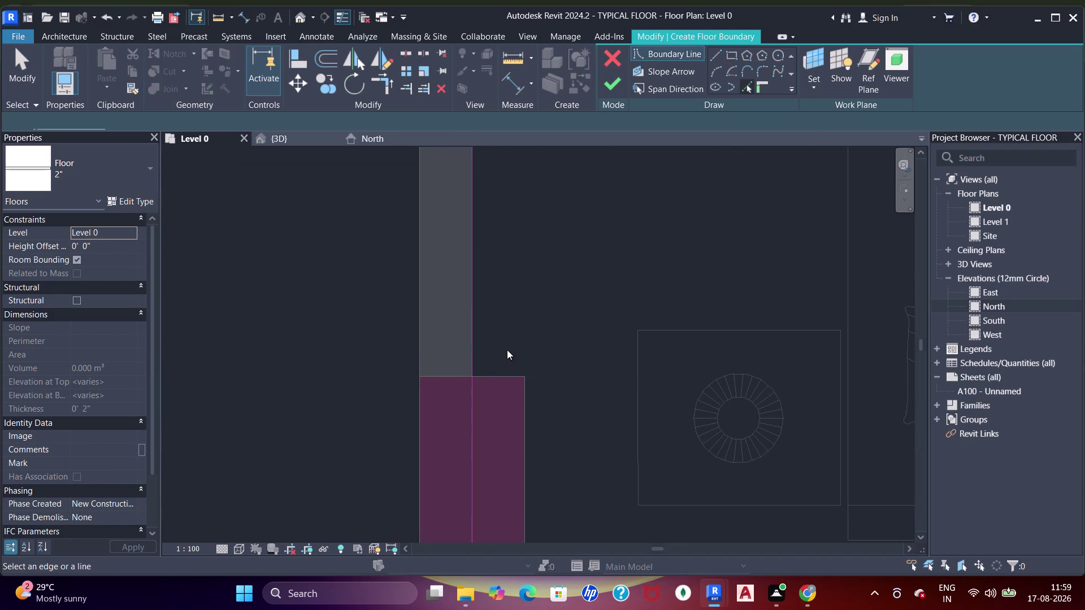
click(503, 371)
click(525, 427)
middle_drag(547, 400, 549, 307)
key(Escape)
key(Escape)
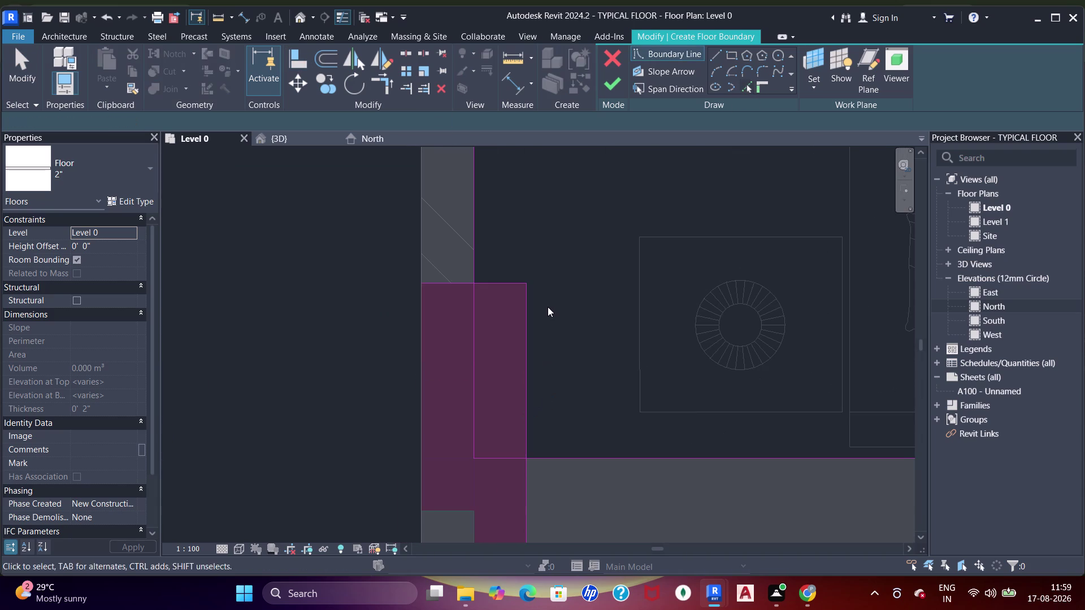
Trim the column edge lines into corners with the rectangle boundary.
key(t)
key(r)
click(474, 265)
click(494, 282)
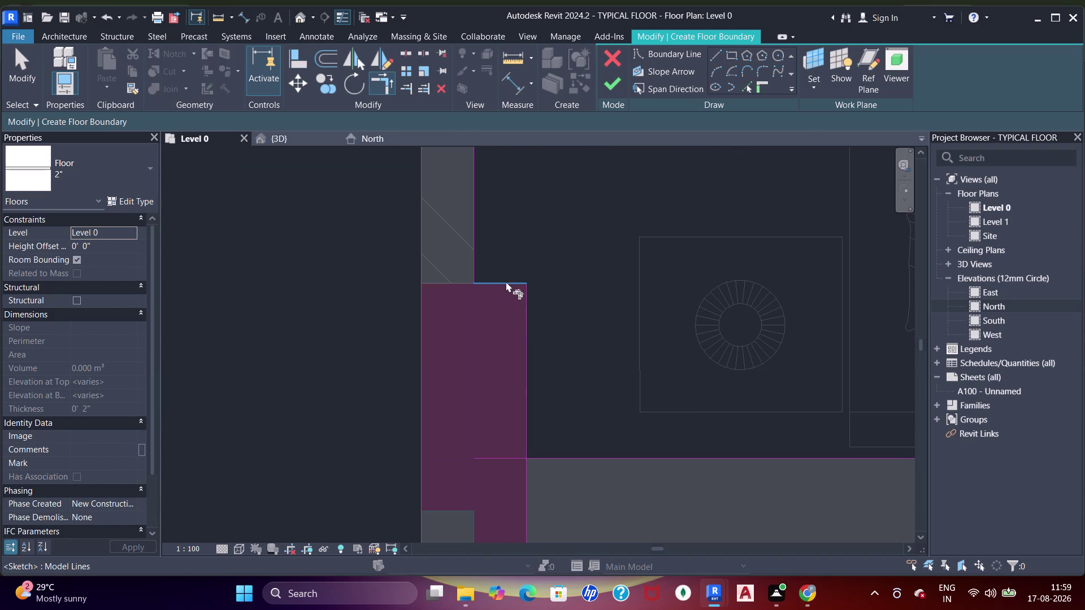
click(506, 281)
click(530, 316)
drag(524, 398, 533, 412)
drag(547, 455, 556, 447)
scroll(down, 3)
middle_drag(648, 288, 550, 286)
scroll(down, 3)
middle_drag(551, 262, 533, 435)
scroll(up, 3)
middle_drag(488, 214, 521, 380)
middle_drag(543, 205, 546, 348)
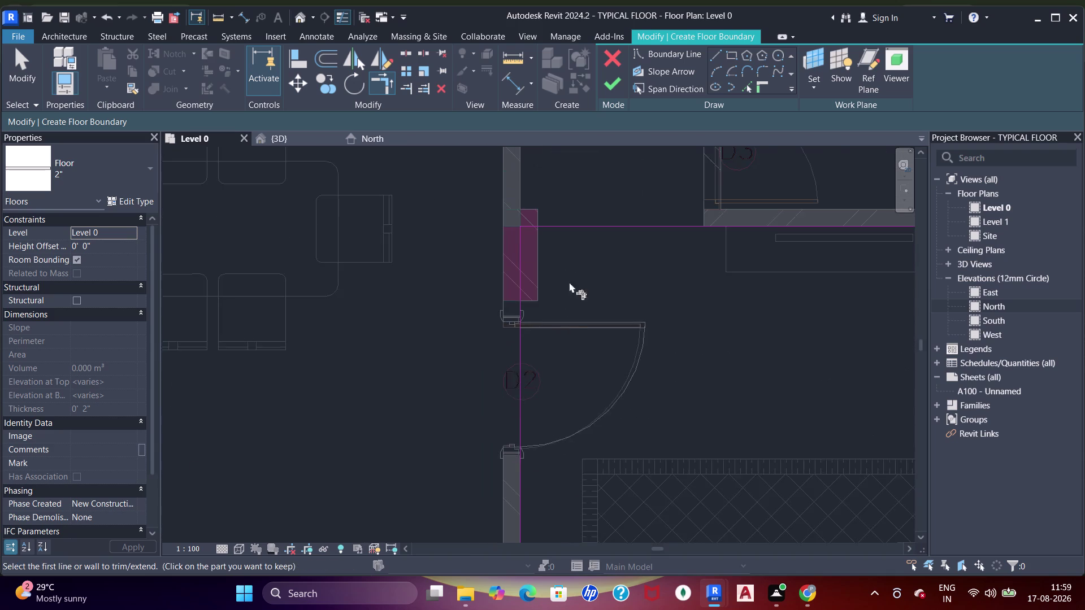
Pick another column edge beside door D2 as a boundary line.
scroll(up, 3)
drag(749, 84, 747, 89)
click(501, 335)
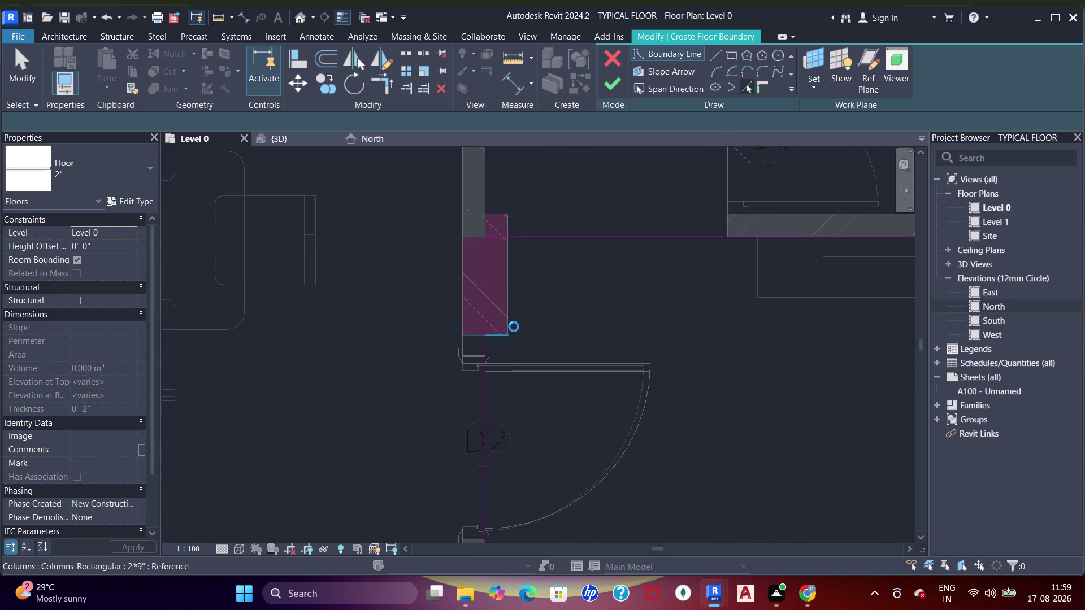
click(510, 317)
key(Escape)
key(Escape)
key(Escape)
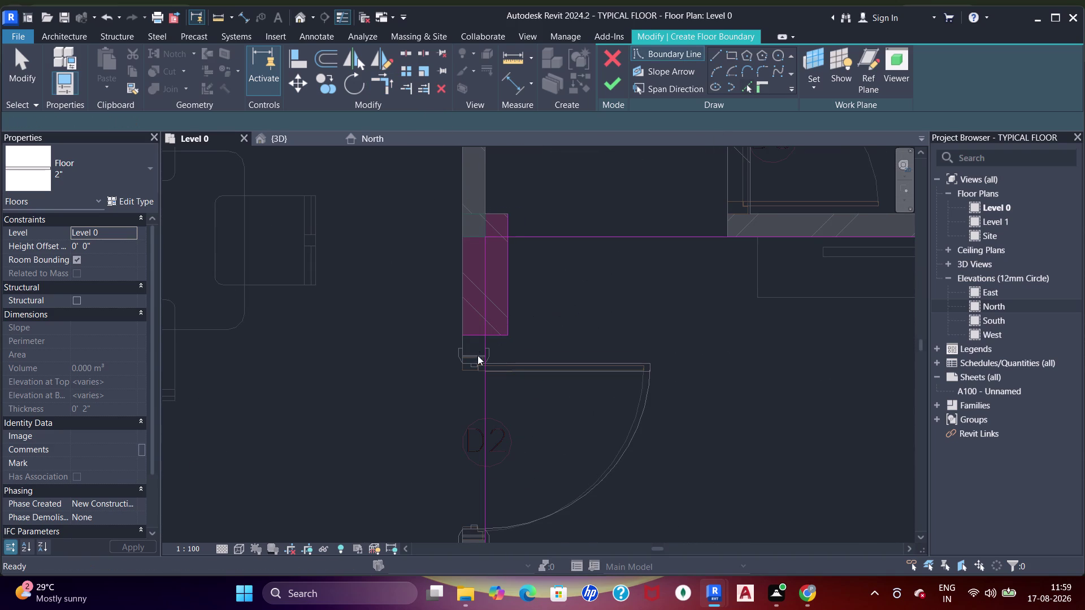
Trim the column edge to the door-side line at door D2.
key(t)
key(r)
drag(488, 359, 498, 355)
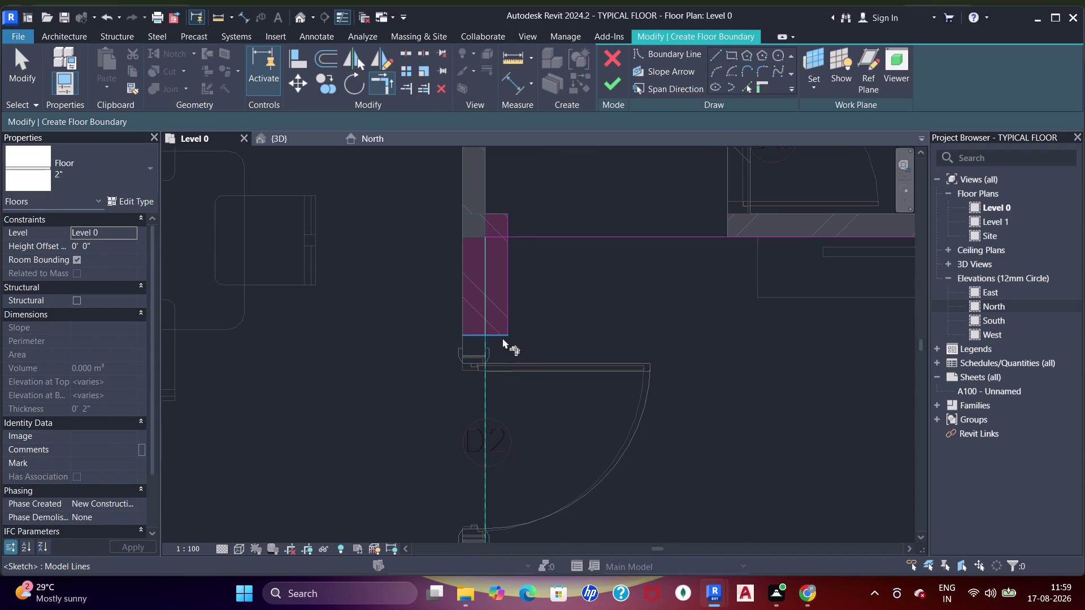
click(502, 339)
drag(509, 314, 517, 296)
drag(533, 240, 538, 234)
scroll(down, 3)
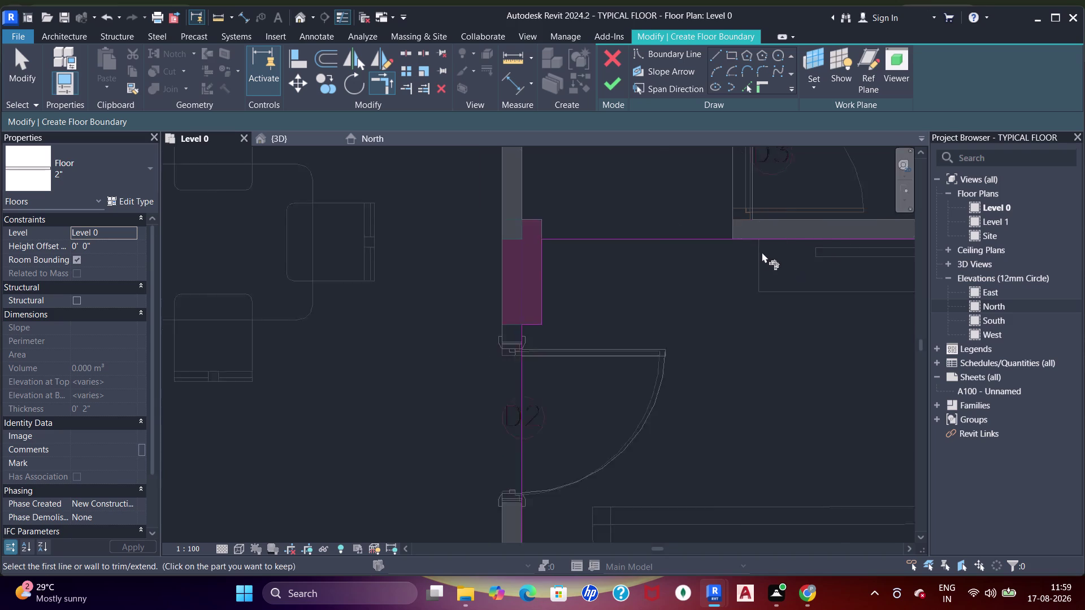
middle_drag(743, 246, 578, 392)
scroll(down, 3)
middle_drag(582, 296, 542, 292)
scroll(up, 3)
click(730, 56)
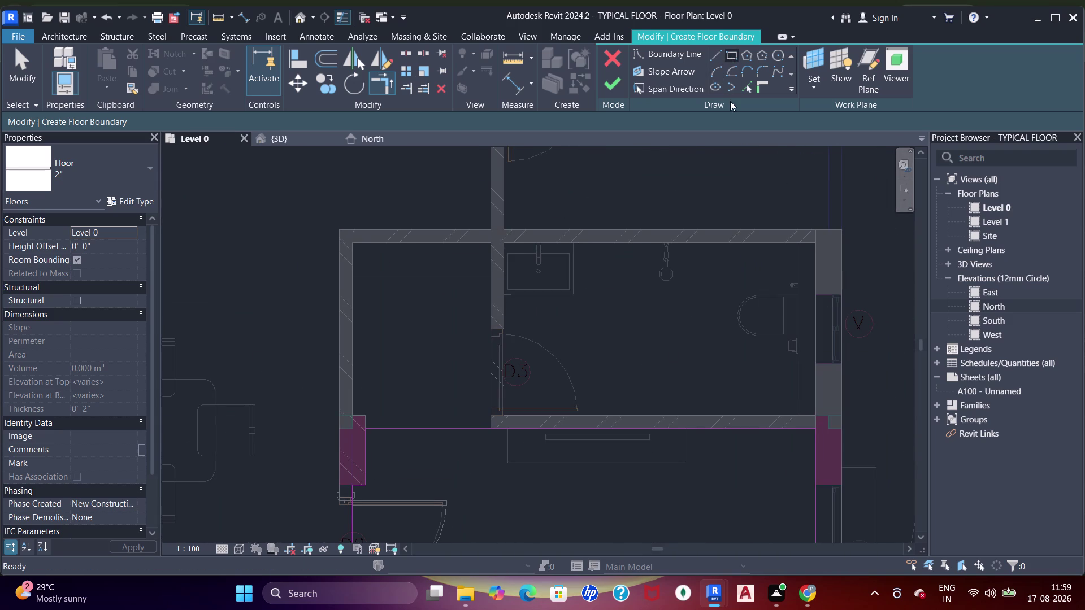
Draw a boundary line from the bathroom wall midpoint to its end point.
middle_drag(669, 349, 641, 292)
scroll(up, 3)
middle_drag(462, 198, 481, 282)
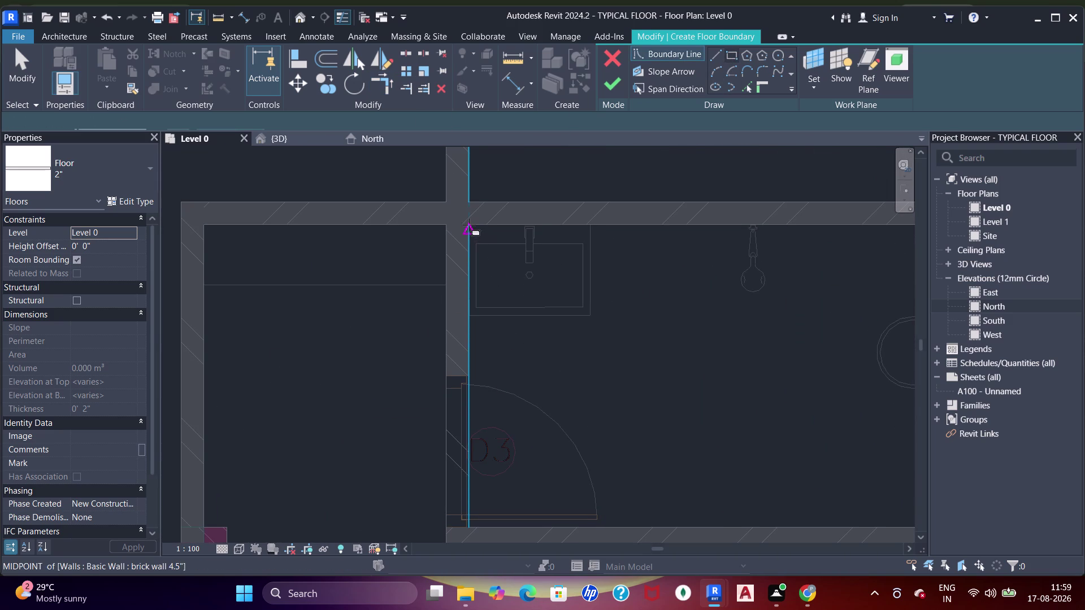
scroll(up, 3)
click(475, 218)
scroll(down, 3)
middle_drag(666, 295, 491, 229)
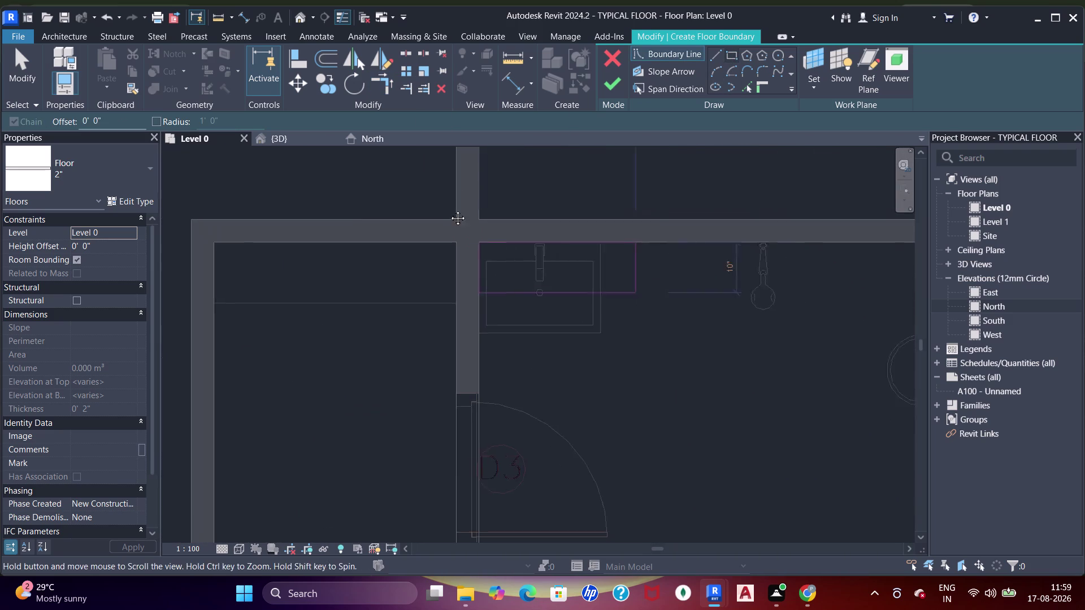
middle_drag(491, 229, 426, 200)
middle_drag(636, 312, 486, 257)
scroll(up, 3)
click(675, 411)
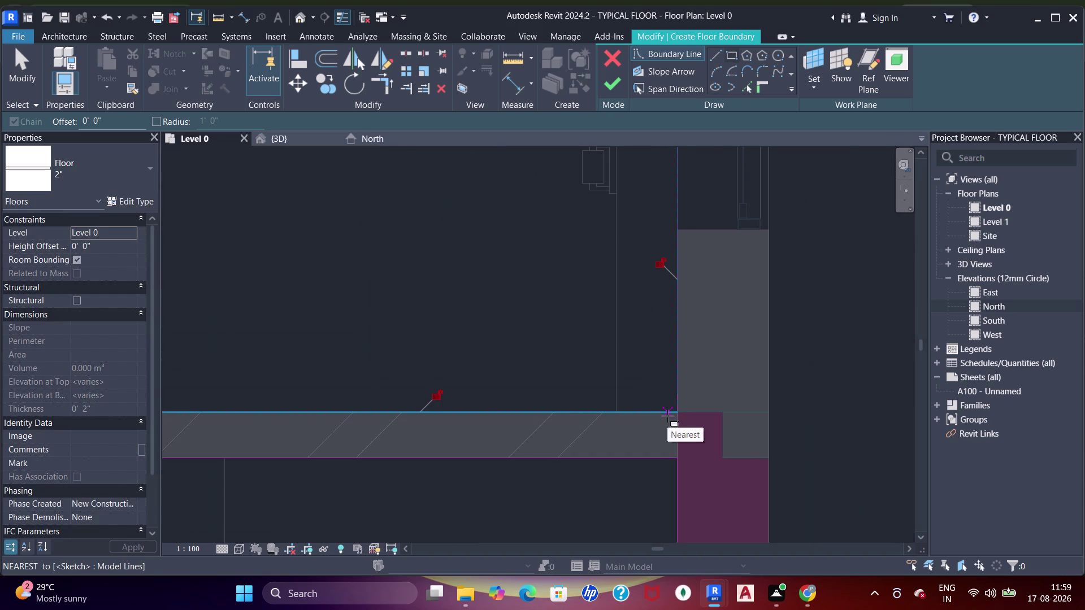
key(Escape)
Sketch a rectangular boundary from the shear wall corner toward the D3 room.
scroll(down, 3)
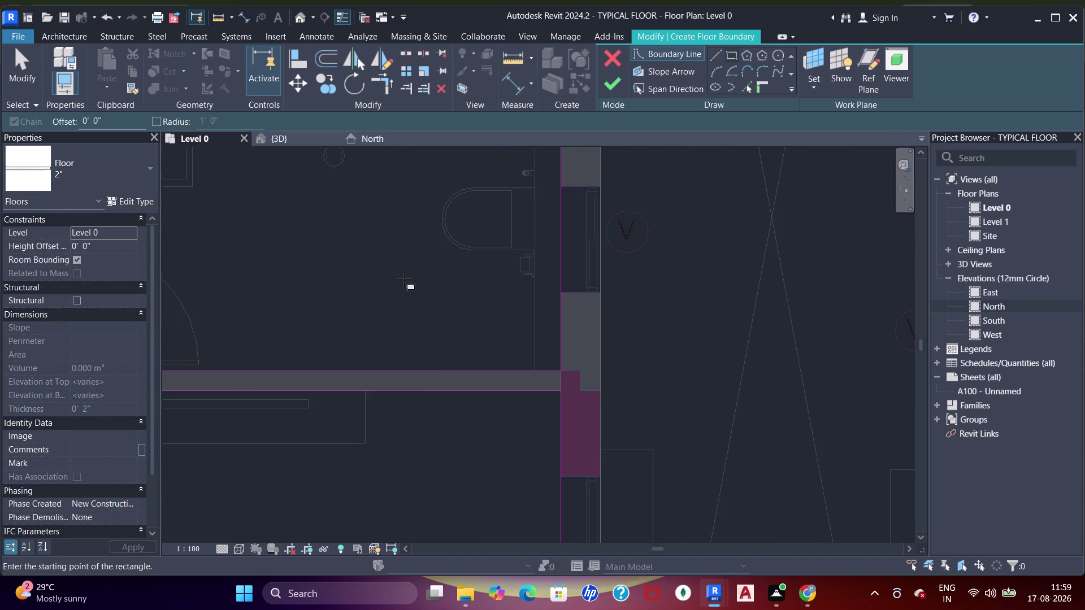
middle_drag(433, 299, 604, 296)
scroll(down, 3)
middle_drag(264, 258, 547, 273)
scroll(up, 3)
middle_drag(518, 283, 478, 330)
scroll(up, 3)
scroll(down, 3)
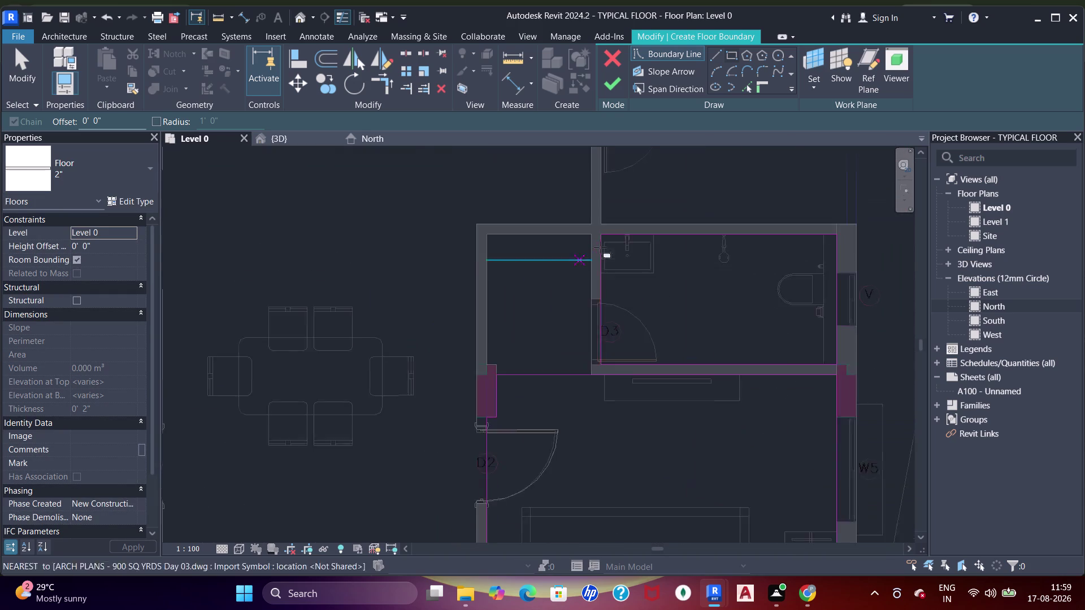
middle_drag(572, 274, 427, 356)
scroll(down, 3)
middle_drag(494, 294, 493, 300)
scroll(up, 3)
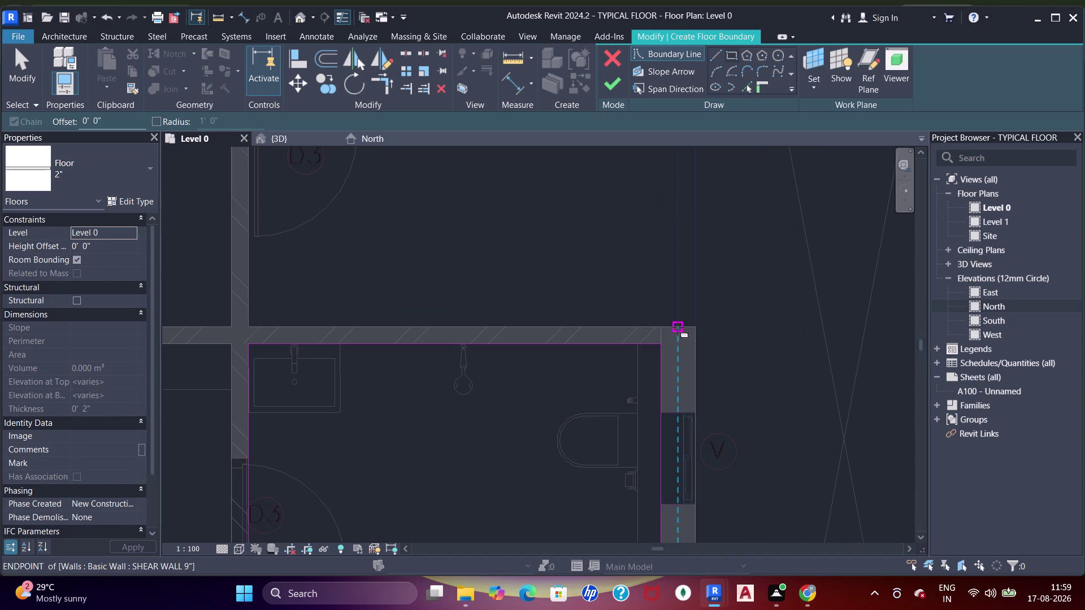
scroll(up, 3)
click(675, 330)
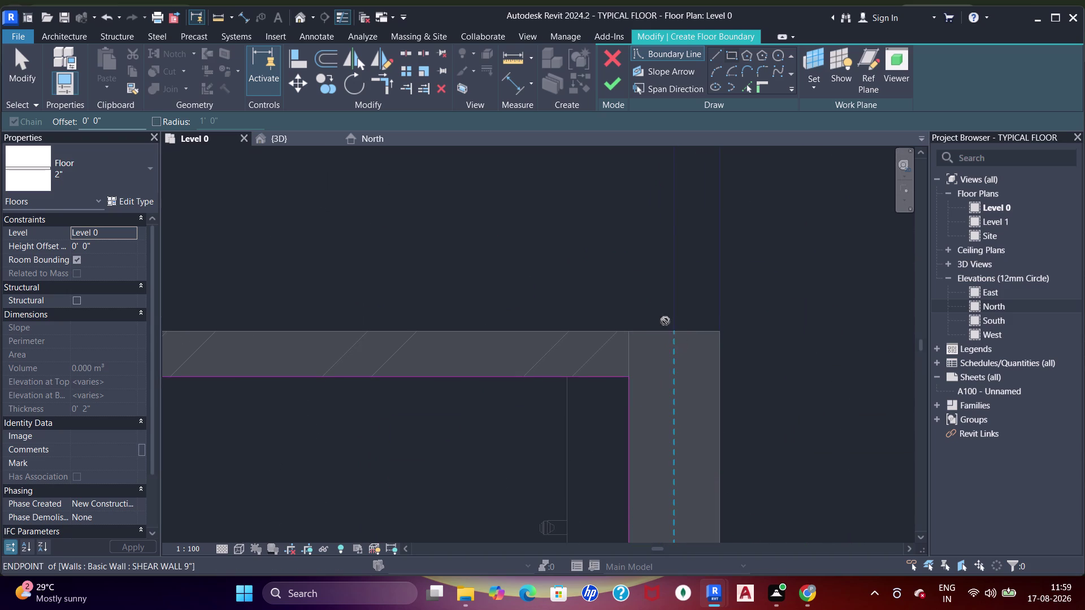
scroll(down, 3)
middle_drag(458, 300, 636, 438)
scroll(up, 3)
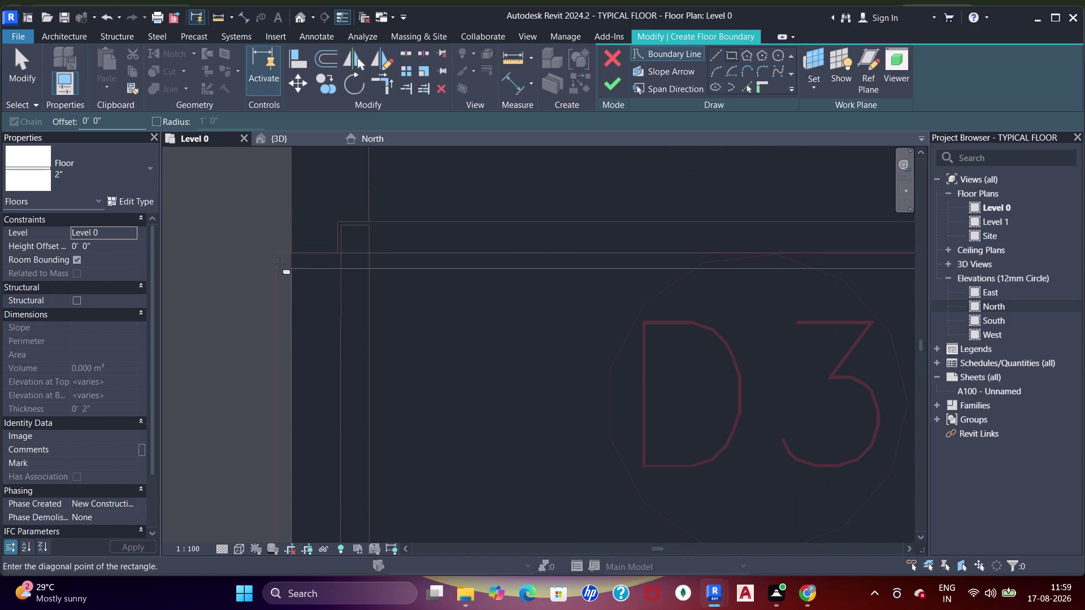
click(290, 269)
scroll(down, 3)
middle_drag(497, 266, 448, 266)
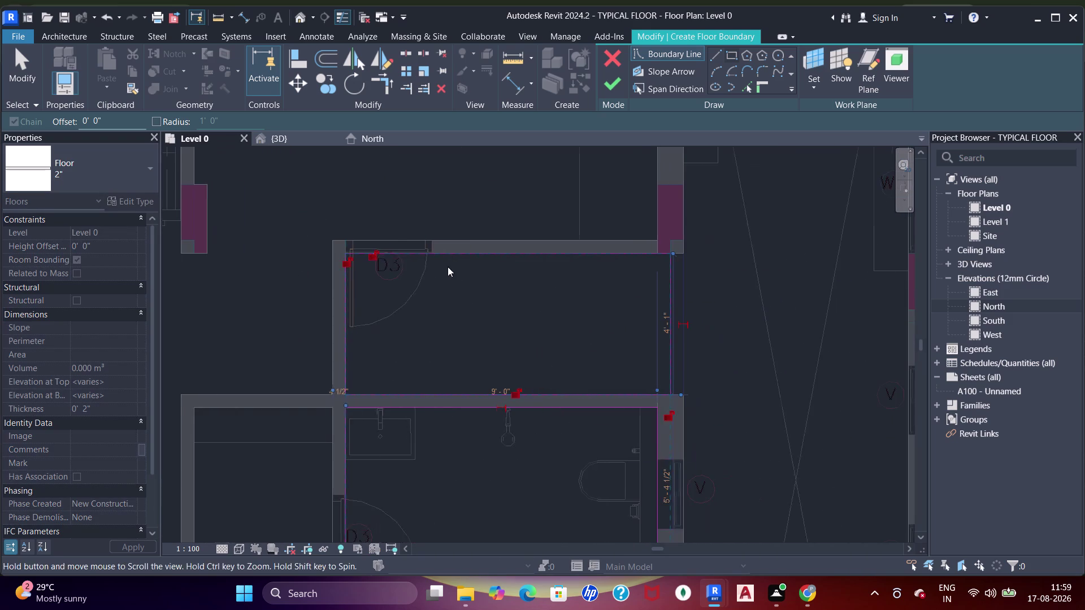
scroll(down, 3)
middle_drag(444, 268, 589, 203)
key(Escape)
Draw a boundary line from beside door D1 to the wall end near door D2.
scroll(down, 3)
middle_drag(428, 298, 517, 362)
middle_drag(449, 276, 462, 343)
scroll(up, 3)
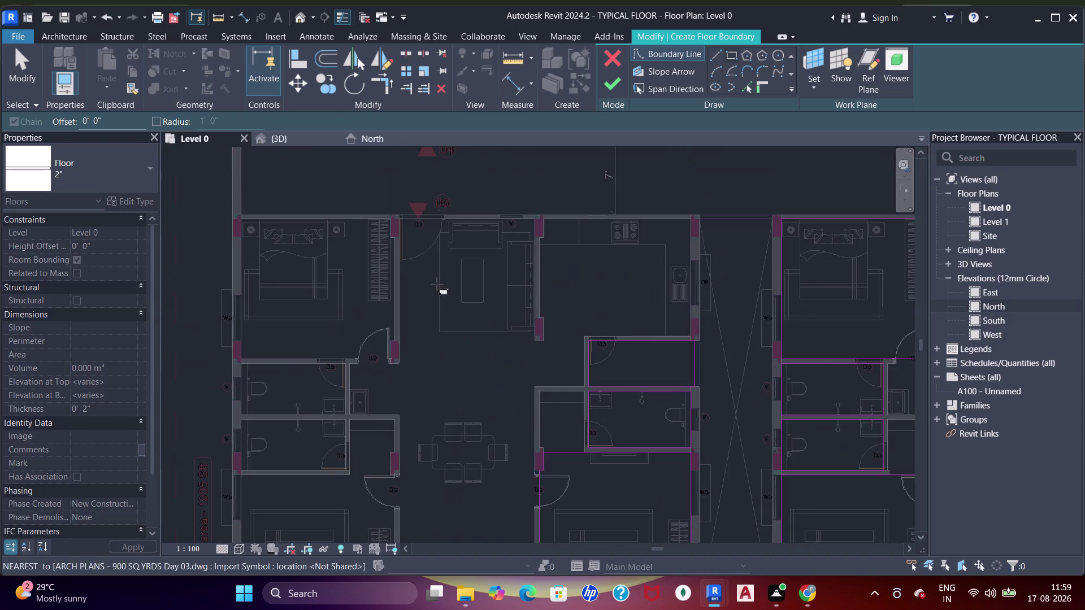
scroll(up, 3)
middle_drag(395, 233, 410, 311)
scroll(up, 3)
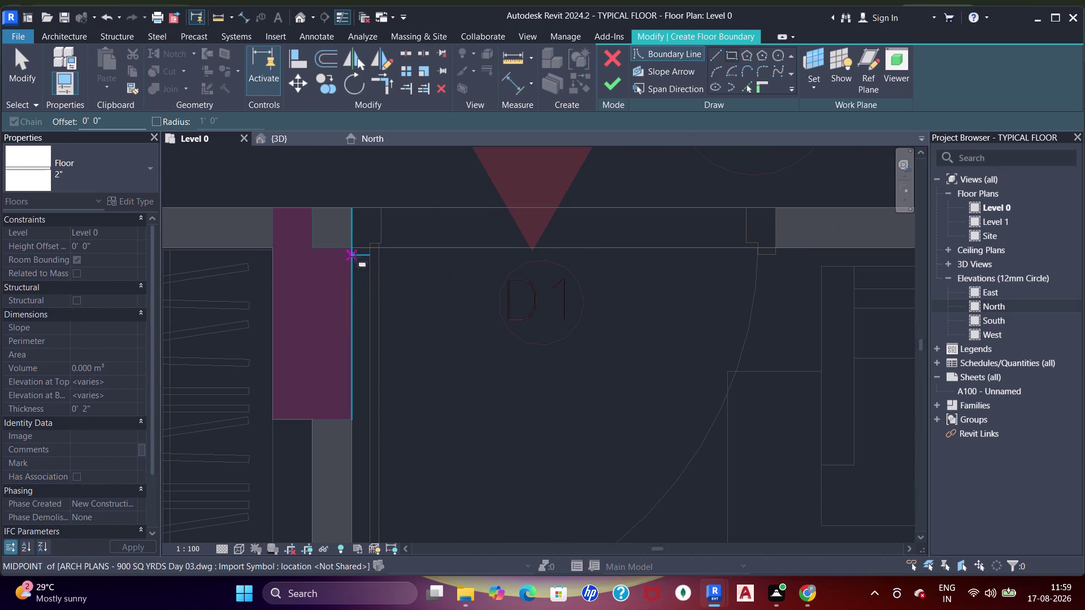
click(353, 248)
scroll(down, 3)
middle_drag(635, 461, 533, 277)
scroll(down, 3)
middle_drag(629, 393, 524, 147)
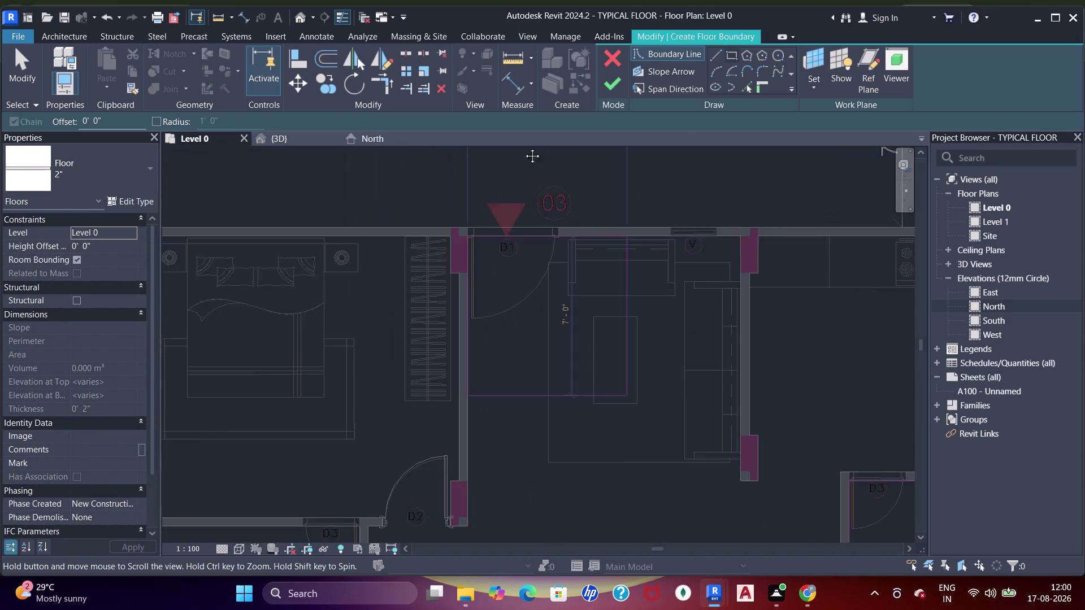
middle_drag(601, 414, 604, 214)
scroll(up, 3)
middle_drag(640, 482, 639, 471)
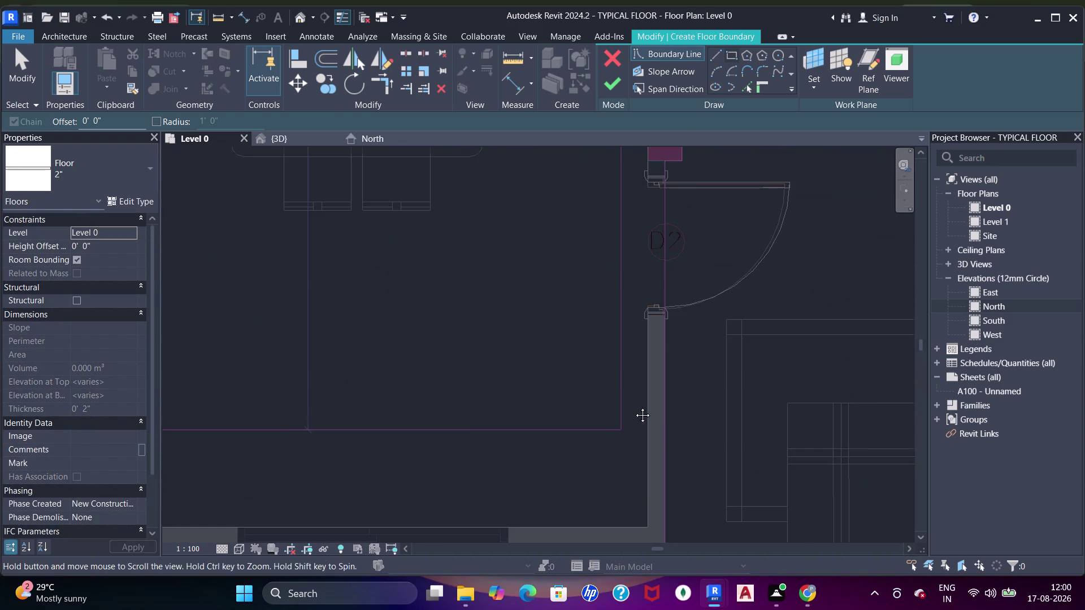
middle_drag(639, 471, 634, 344)
scroll(up, 3)
middle_drag(650, 412, 644, 117)
click(692, 308)
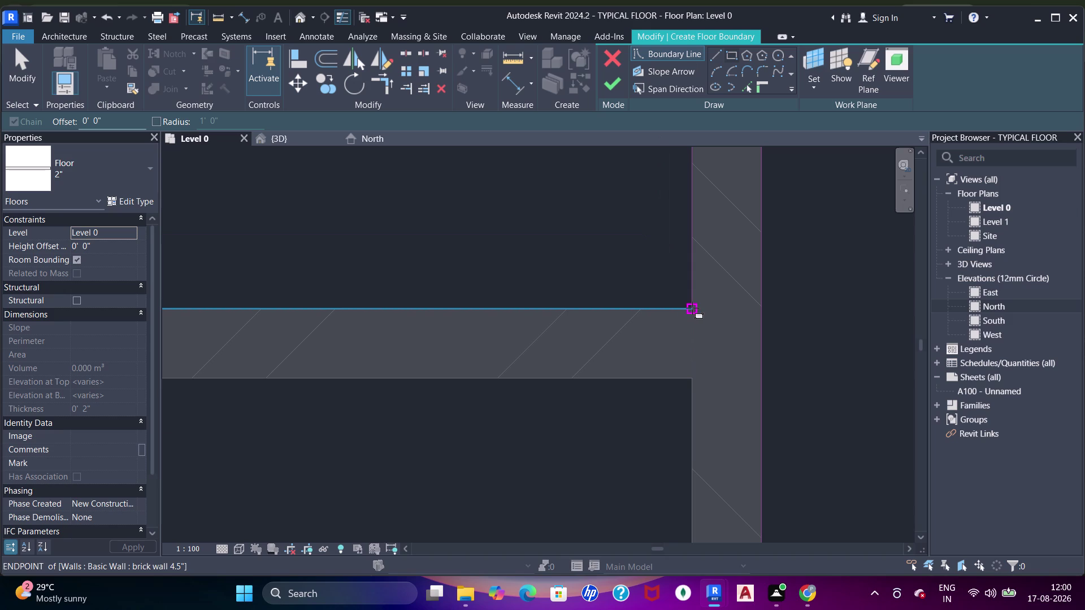
scroll(down, 3)
middle_drag(493, 329, 570, 240)
scroll(down, 3)
scroll(up, 3)
Sketch a rectangle inside the SD room's walls, corner to opposite corner.
key(Escape)
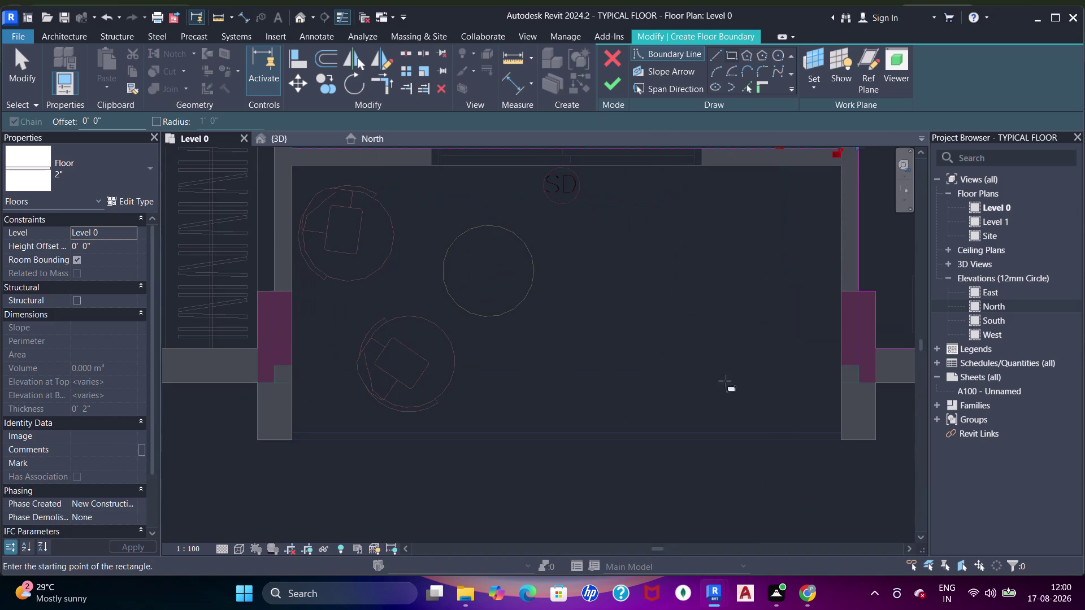
scroll(up, 3)
click(855, 443)
scroll(down, 3)
middle_drag(408, 244, 578, 347)
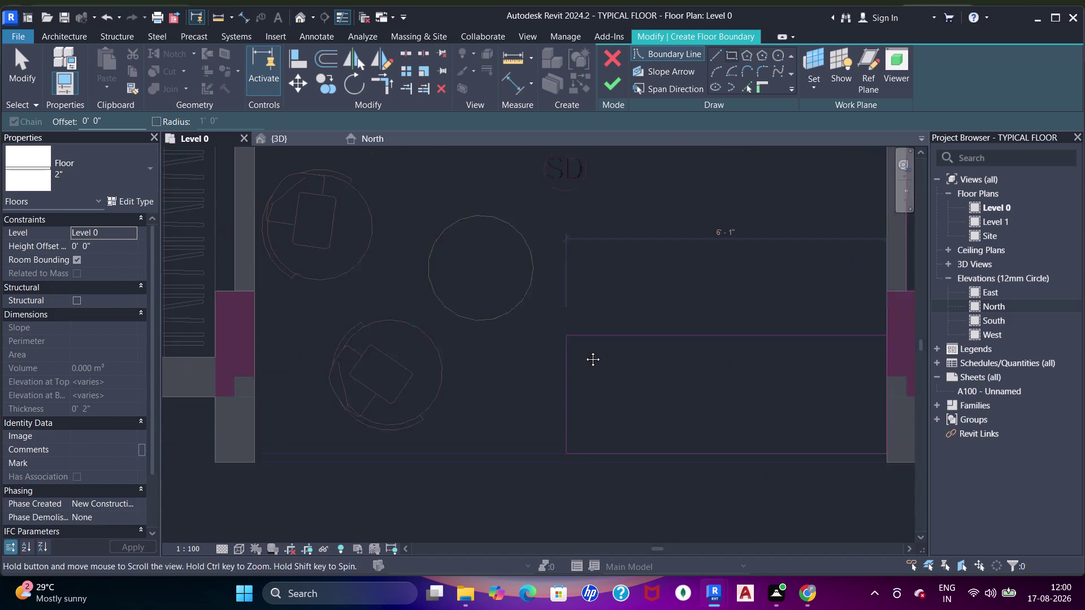
middle_drag(578, 347, 589, 351)
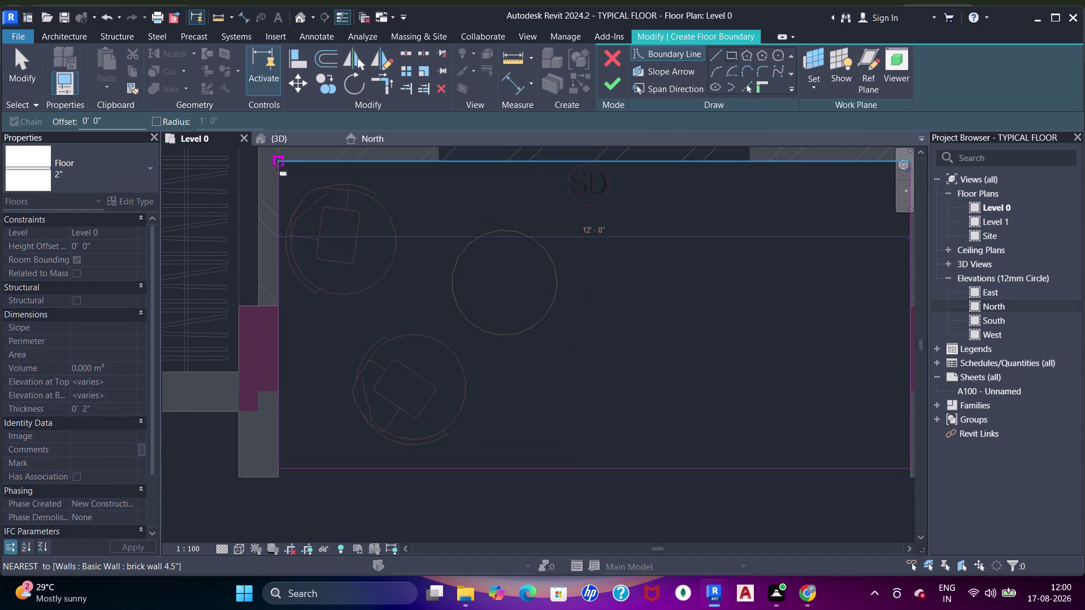
click(276, 166)
scroll(down, 3)
middle_drag(428, 285, 548, 301)
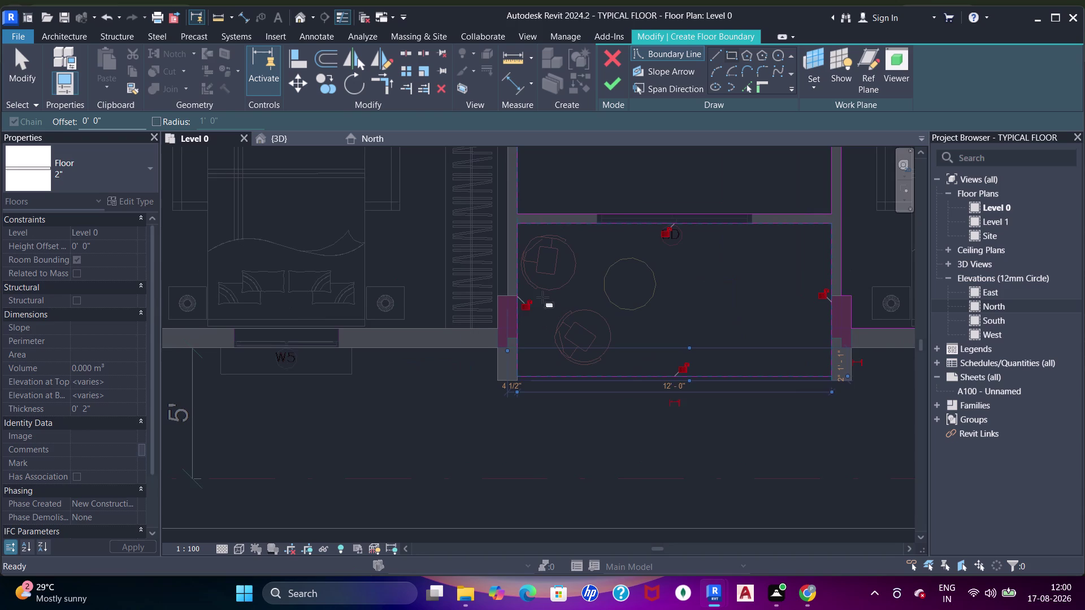
key(Escape)
scroll(down, 3)
Place boundary points along the bedroom wall beside the shaft, then exit drawing.
middle_drag(321, 275, 533, 367)
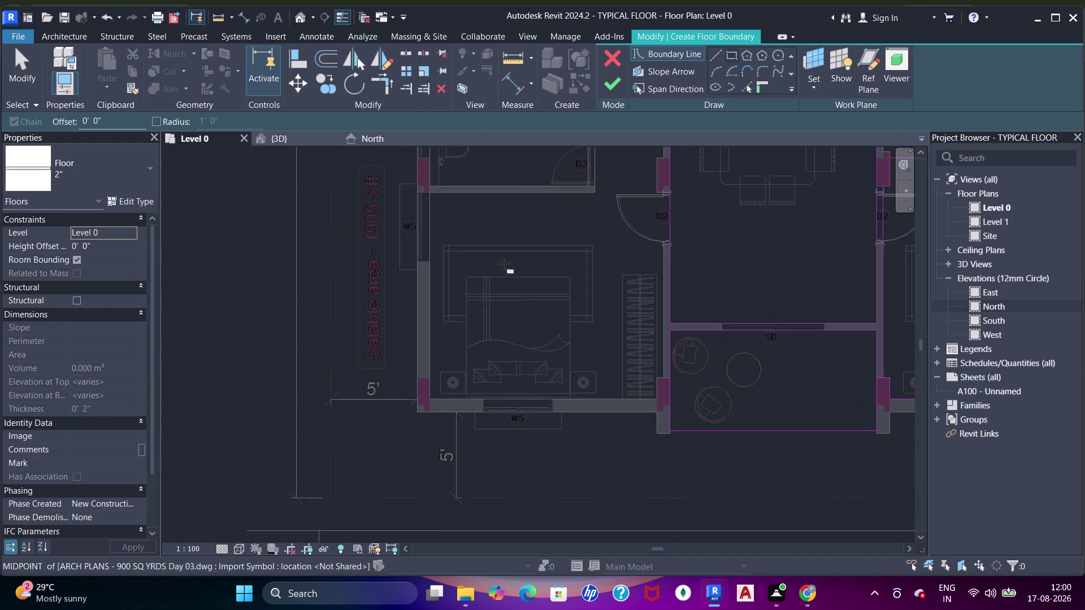
scroll(up, 3)
click(413, 175)
middle_drag(711, 402, 568, 197)
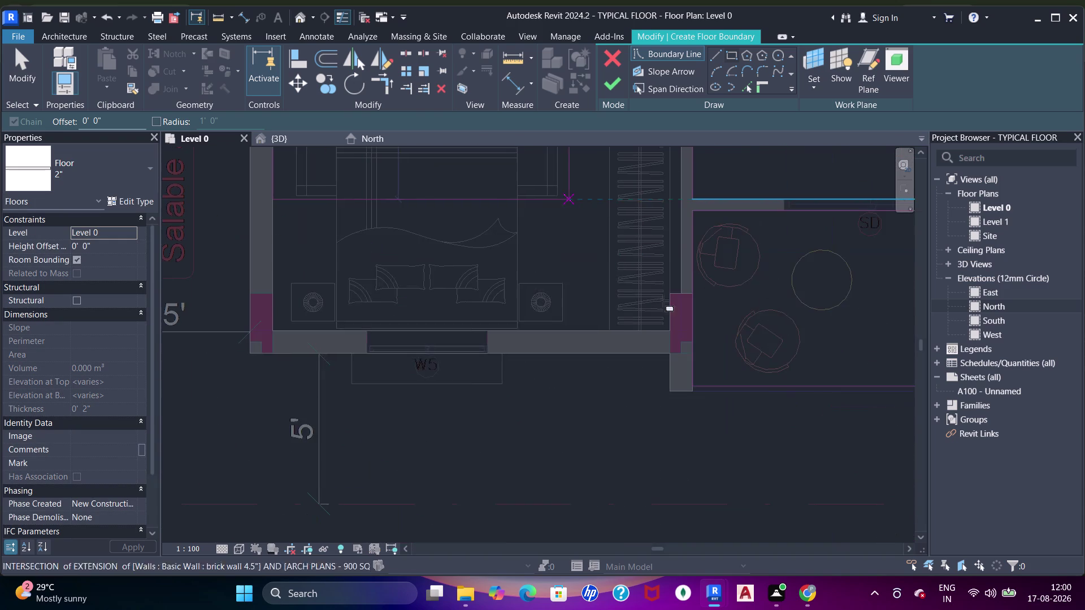
scroll(up, 3)
click(666, 327)
scroll(down, 3)
middle_drag(681, 296, 691, 374)
key(Escape)
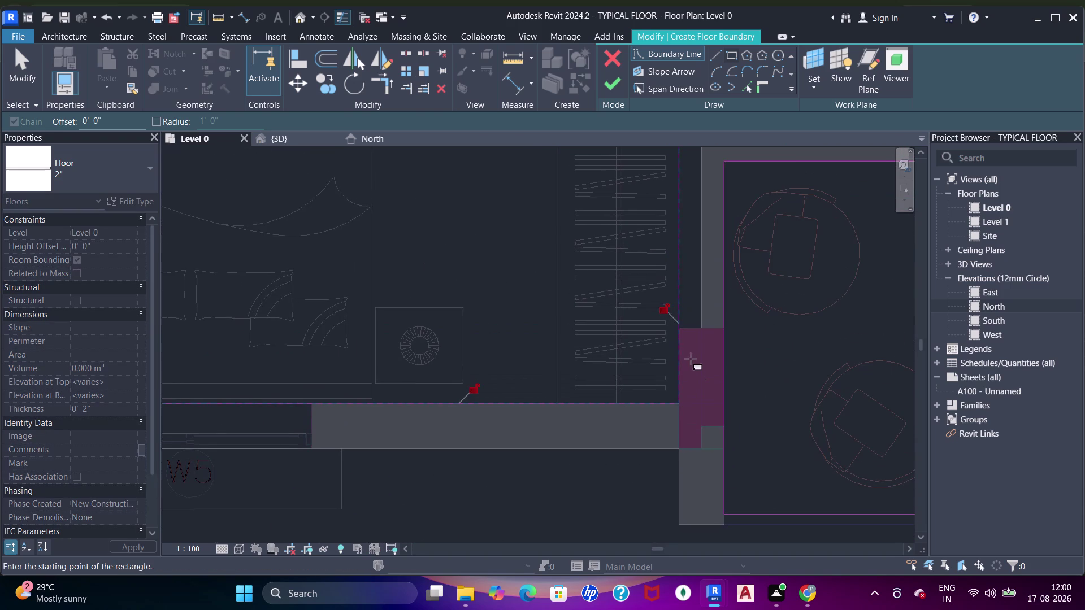
key(Escape)
key(Escape)
Align the floor sketch line to the bedroom wall face with AL.
text(`)
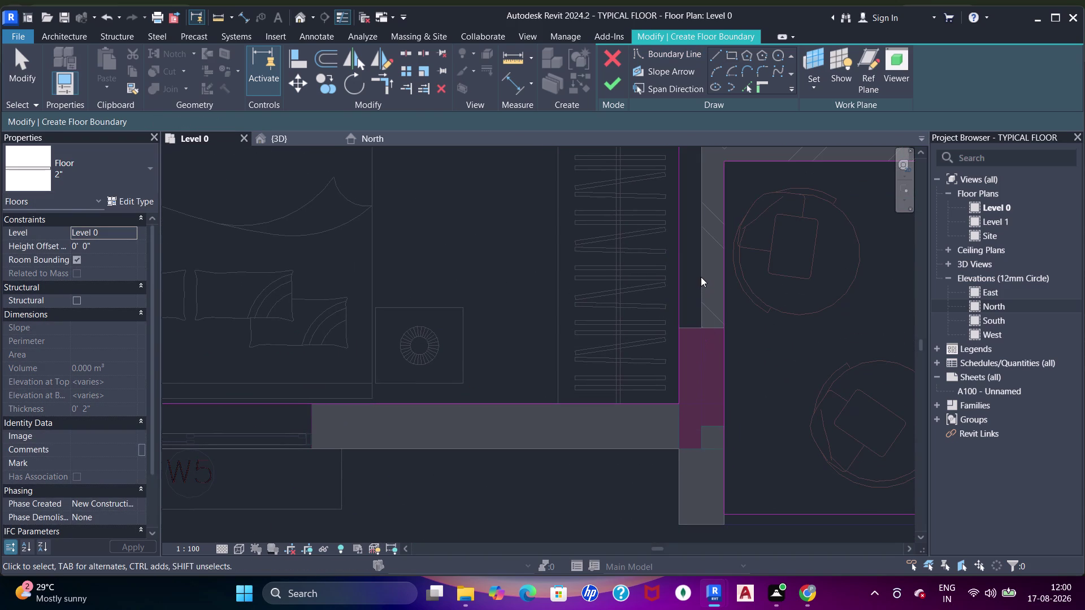
text(aaa)
click(700, 277)
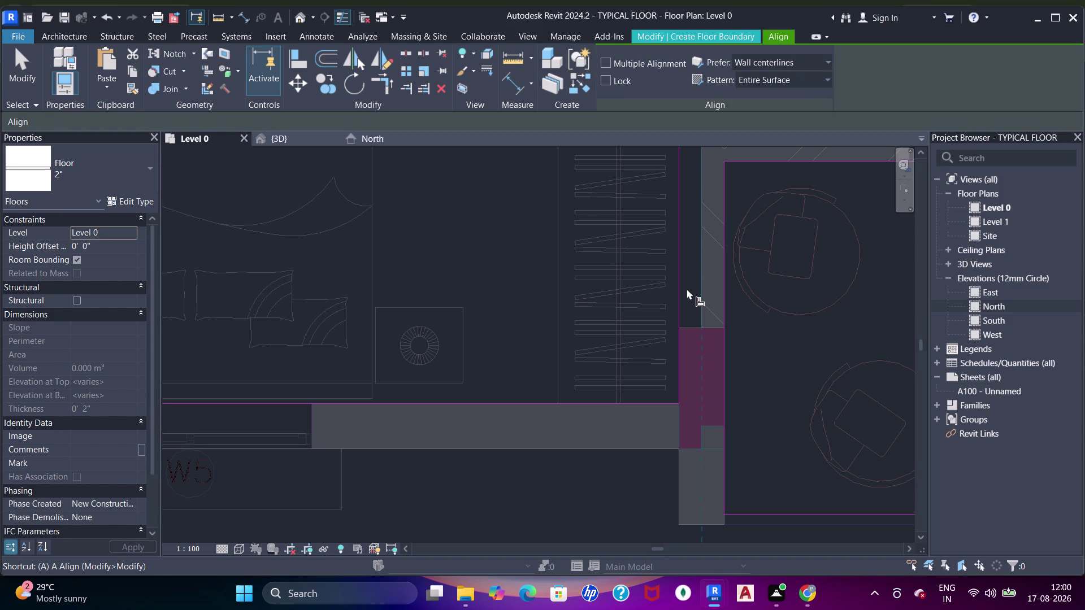
key(a)
click(677, 297)
scroll(down, 3)
middle_drag(498, 319, 771, 330)
scroll(up, 3)
scroll(down, 3)
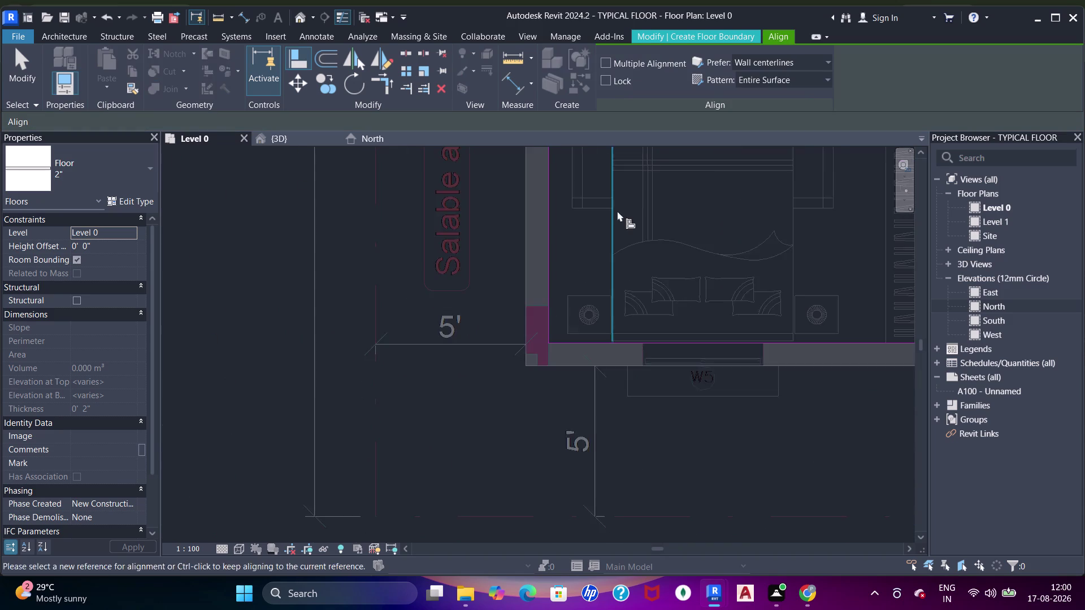
middle_drag(617, 216, 576, 492)
middle_drag(563, 317, 394, 275)
middle_drag(698, 325, 619, 281)
middle_drag(690, 348, 720, 208)
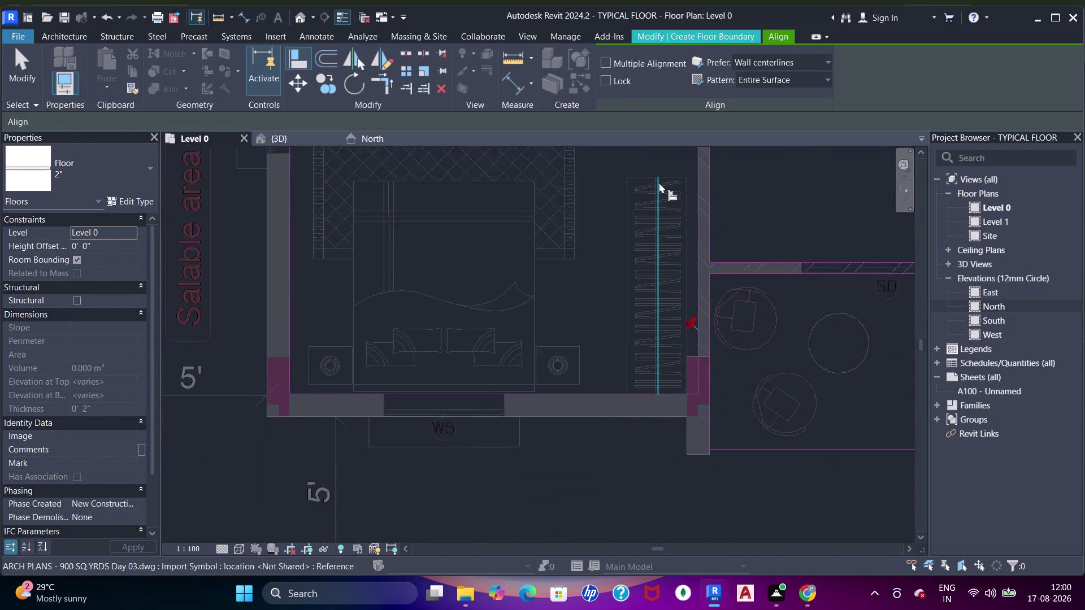
scroll(up, 3)
key(Escape)
middle_drag(713, 359, 773, 156)
key(Escape)
key(Escape)
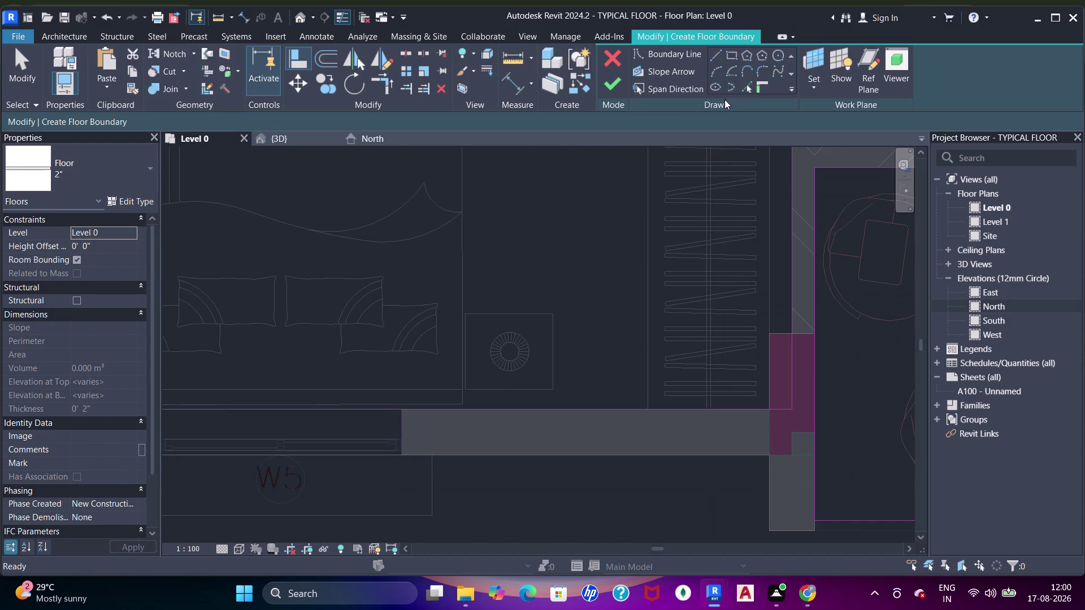
Trim/Extend the sketch lines beside the wardrobe into a corner with TR.
click(739, 86)
click(744, 88)
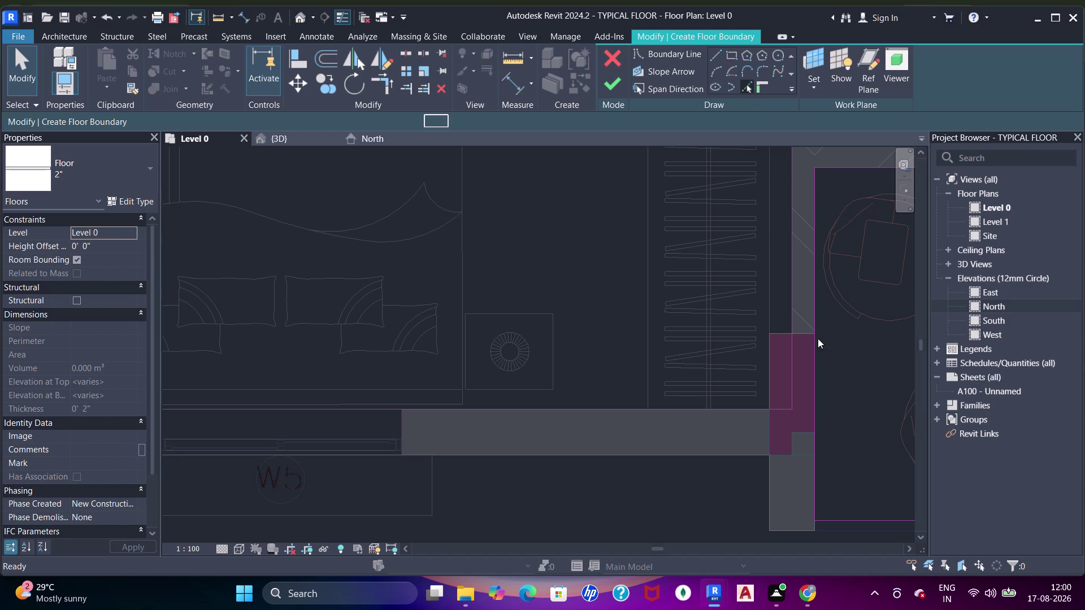
scroll(up, 3)
click(737, 327)
click(725, 403)
key(Escape)
key(Escape)
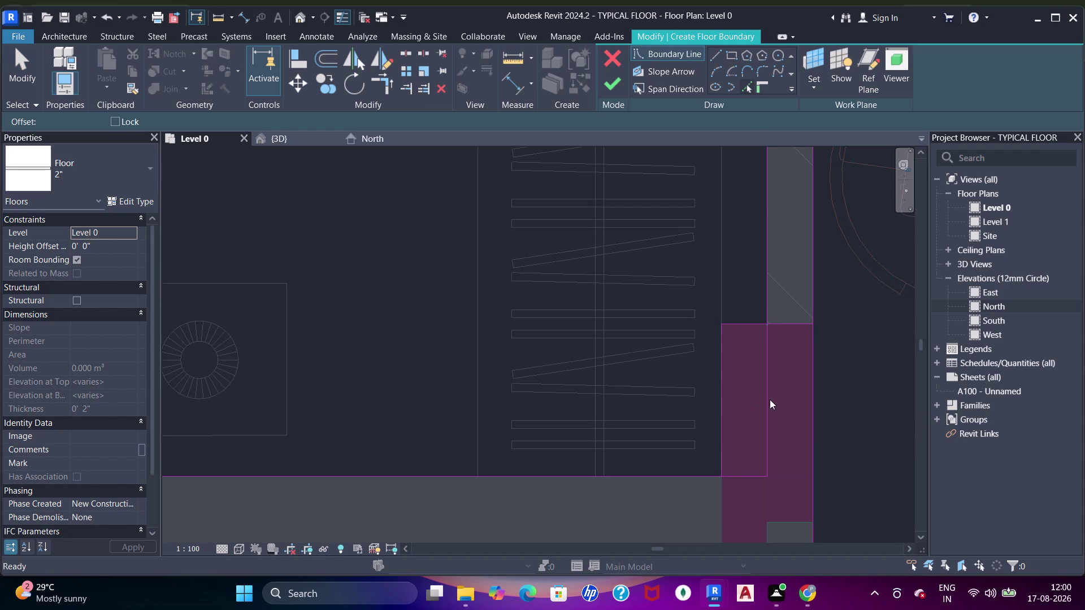
key(t)
key(r)
drag(702, 477, 721, 467)
click(725, 444)
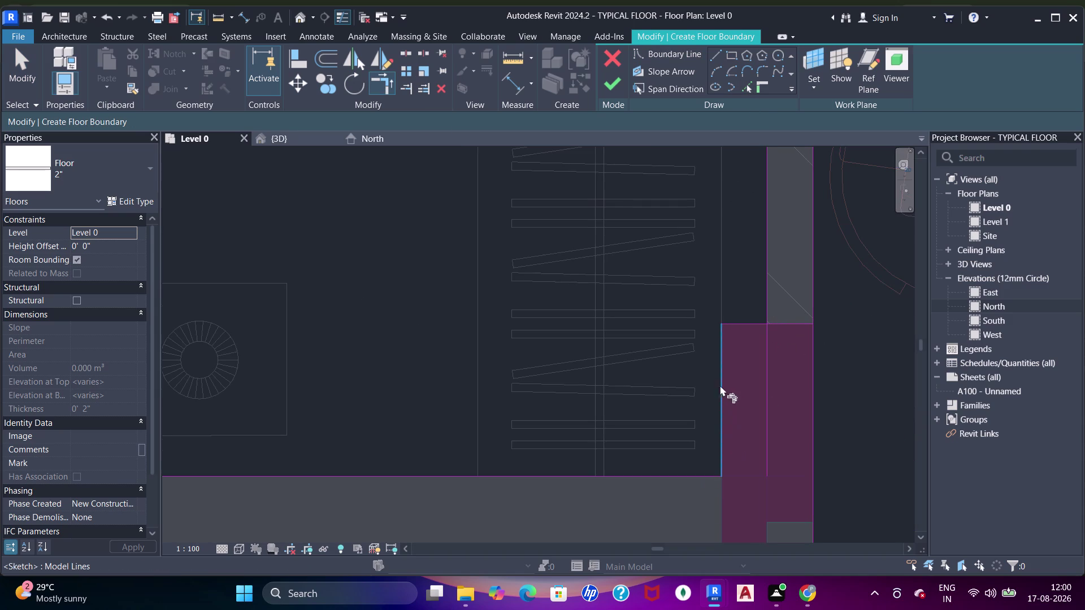
drag(717, 385, 727, 376)
click(736, 323)
click(743, 323)
Trim/Extend a second pair of wardrobe boundary lines into a clean corner.
drag(722, 350, 732, 350)
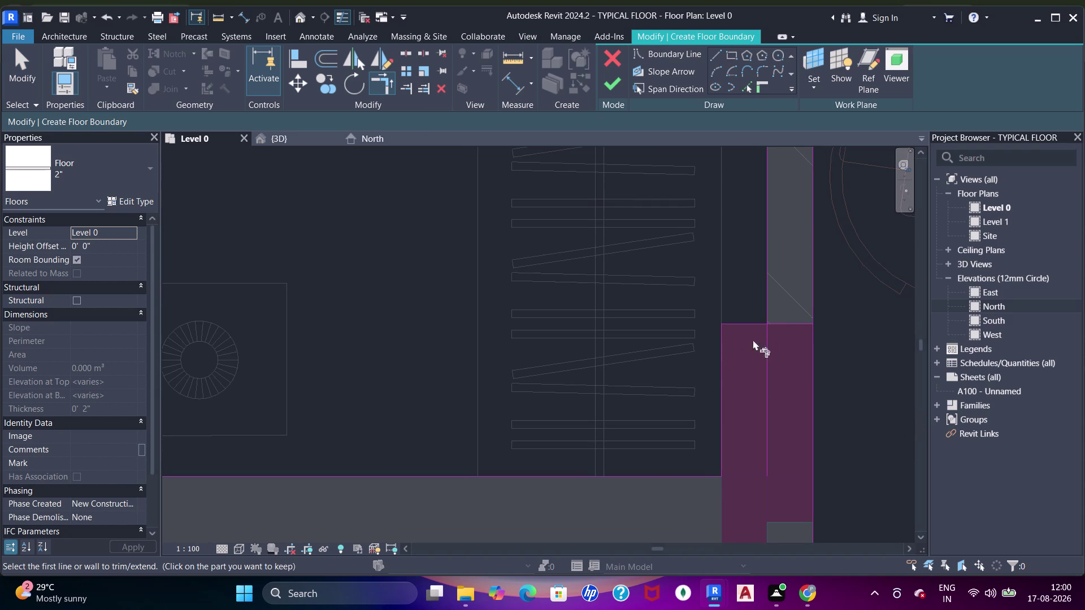
click(753, 324)
click(771, 310)
scroll(down, 3)
middle_drag(693, 269, 733, 441)
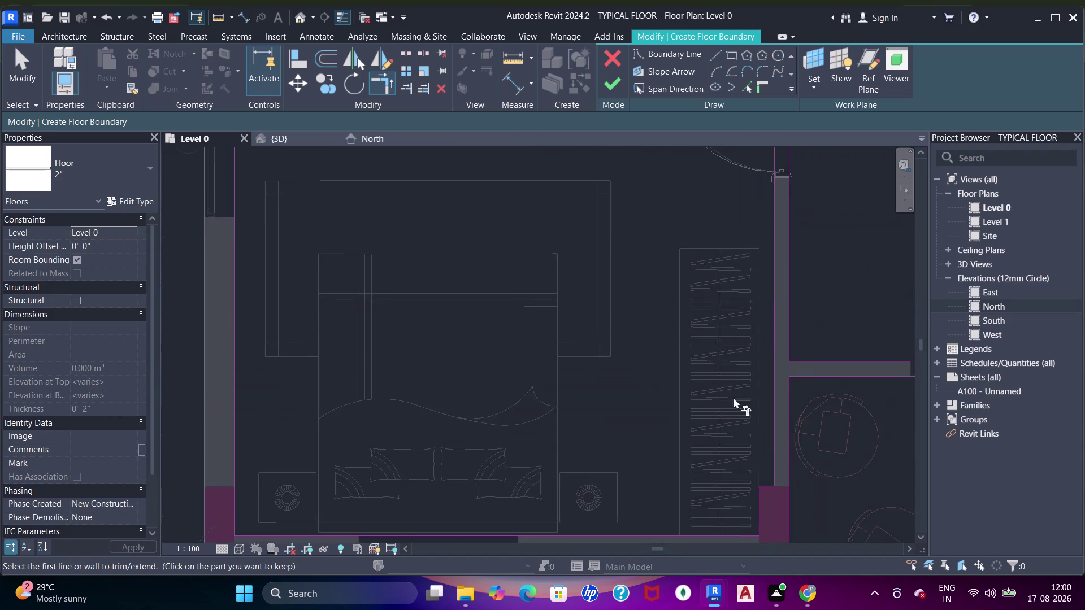
scroll(down, 3)
middle_drag(685, 306, 695, 395)
middle_drag(587, 252, 642, 394)
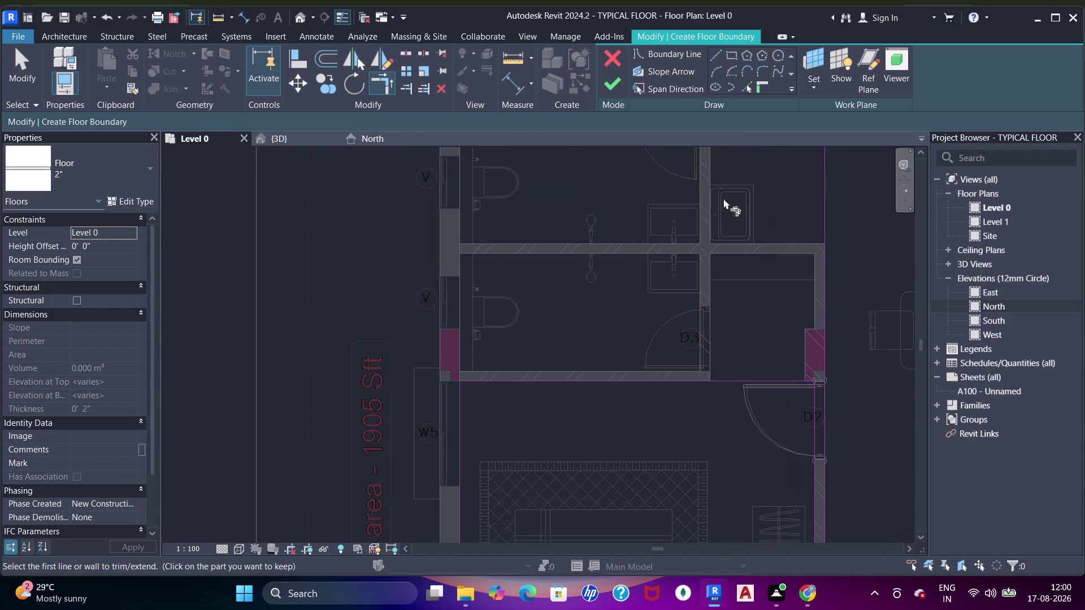
click(730, 51)
scroll(up, 3)
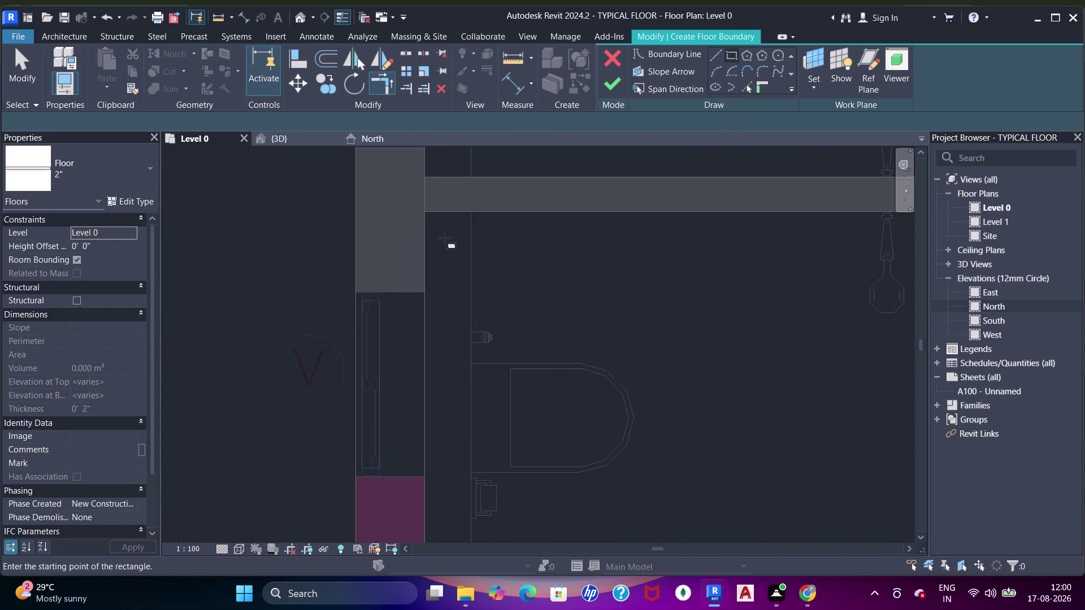
Place a floor boundary corner at the bathroom wall face.
click(424, 214)
scroll(down, 3)
middle_drag(653, 344, 567, 238)
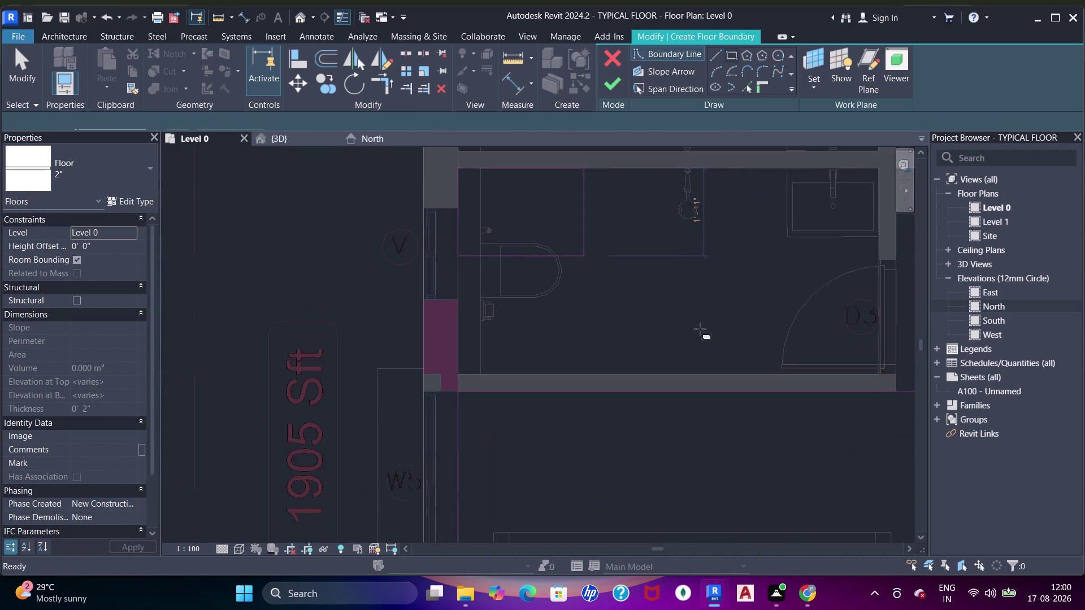
middle_drag(724, 347, 476, 300)
scroll(up, 3)
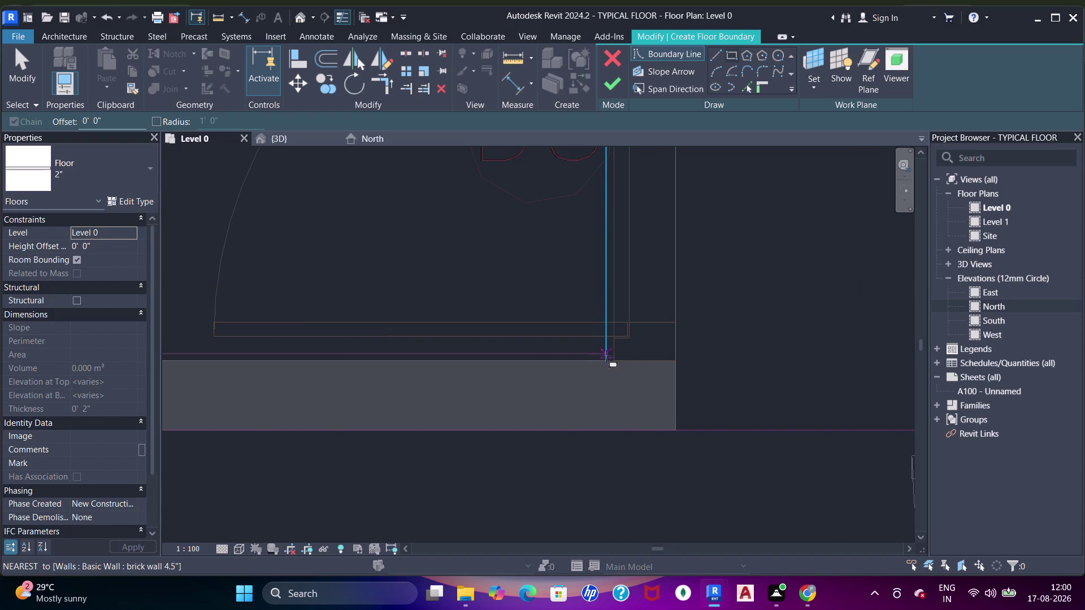
click(607, 361)
Sketch a rectangular boundary loop inside the bathroom by door D3.
scroll(down, 3)
middle_drag(644, 311, 450, 420)
scroll(down, 3)
middle_drag(496, 310, 575, 369)
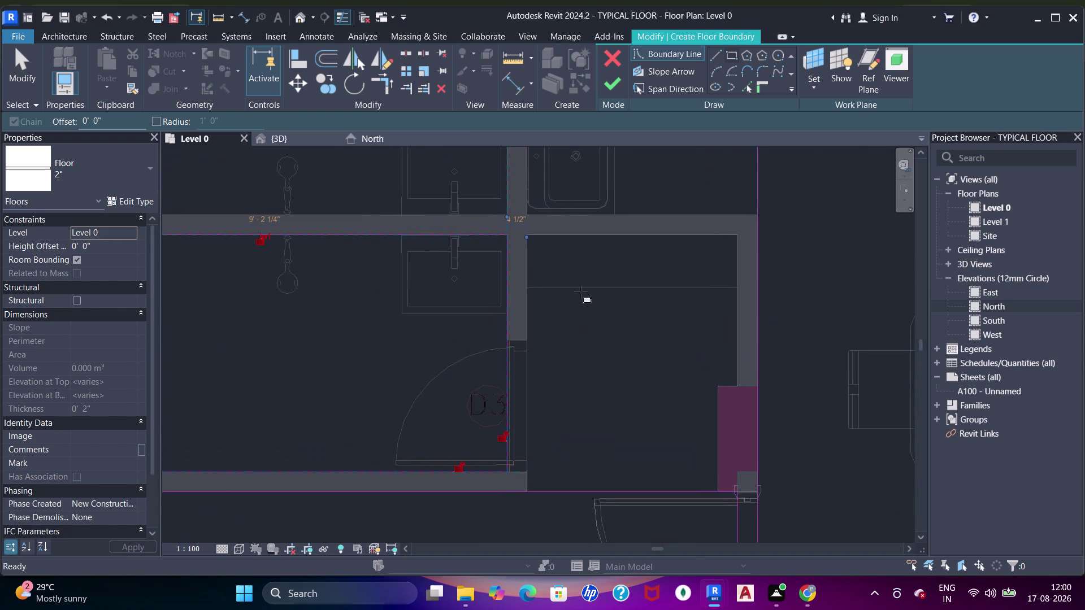
scroll(down, 3)
middle_drag(584, 316, 593, 270)
middle_drag(533, 250, 651, 395)
scroll(up, 3)
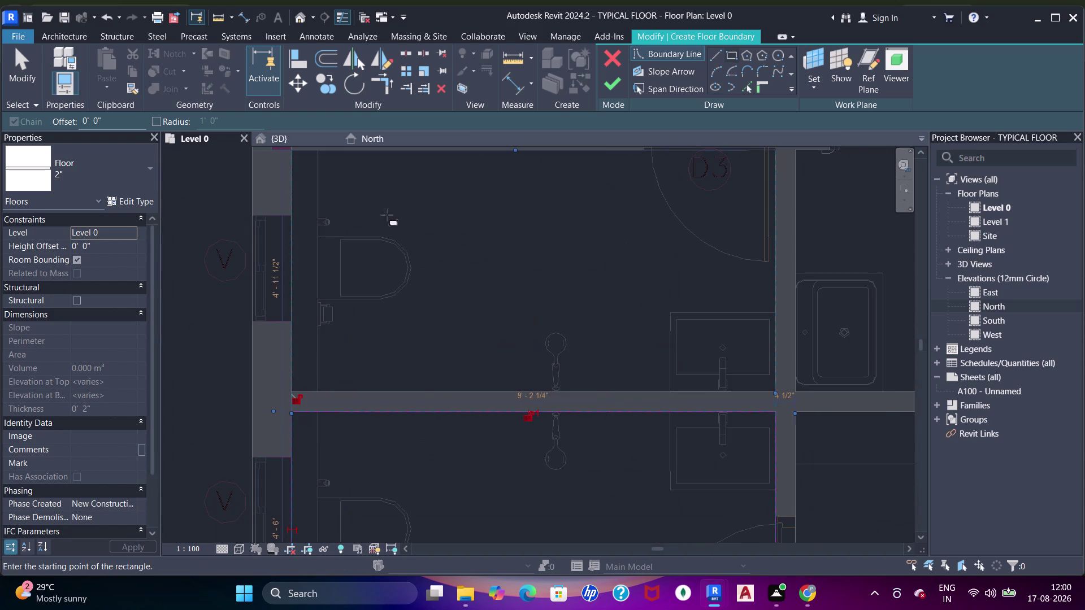
middle_drag(356, 211, 389, 279)
click(321, 217)
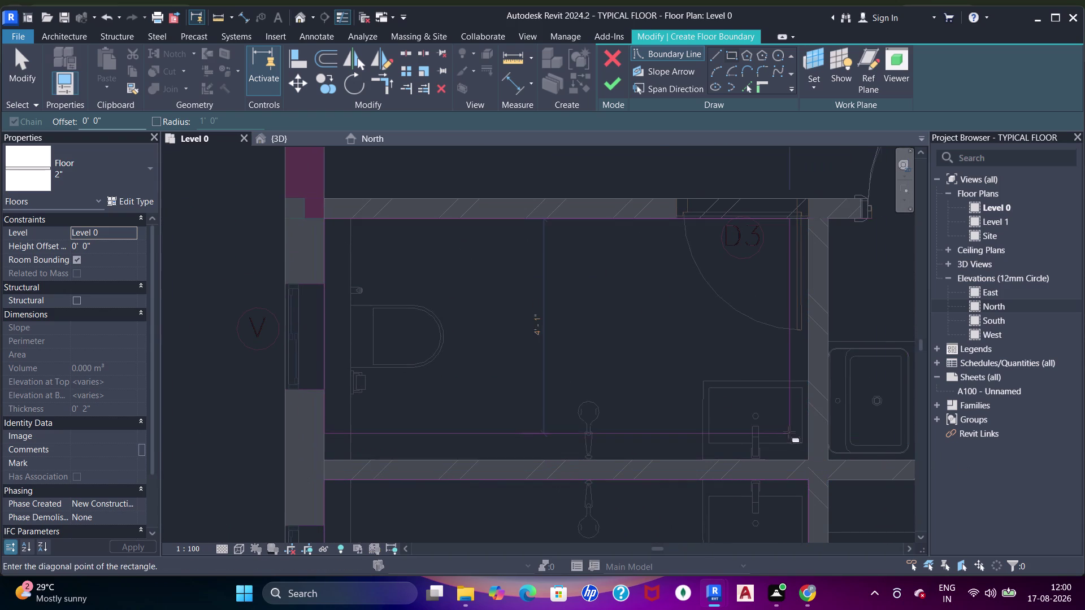
scroll(up, 3)
click(822, 488)
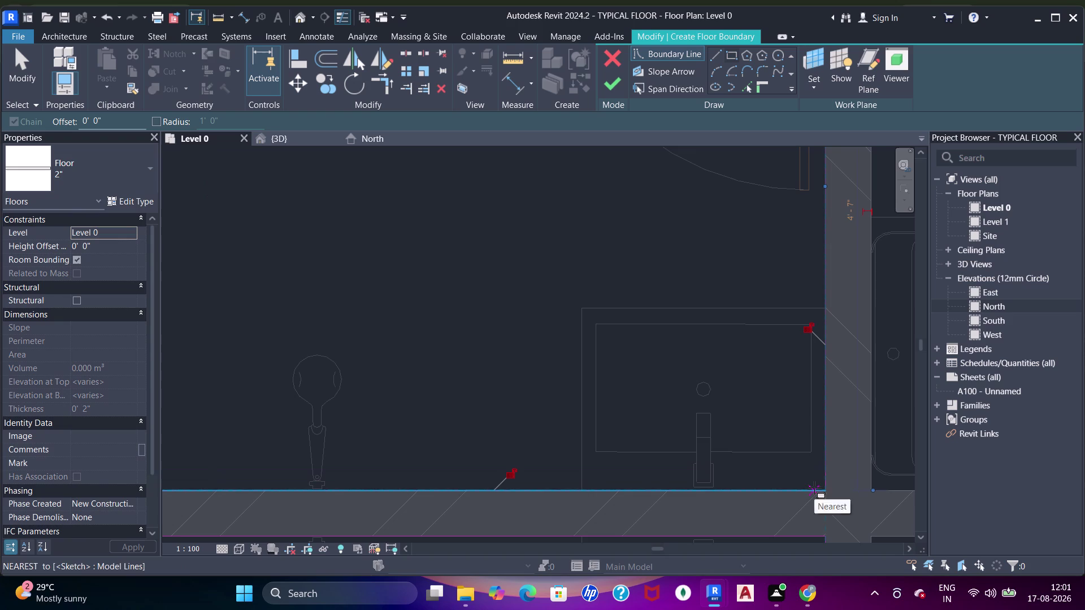
Move past the bedroom and start sizing another boundary rectangle near door D2.
scroll(down, 3)
middle_drag(685, 383, 645, 383)
key(Escape)
scroll(down, 3)
middle_drag(704, 331, 471, 399)
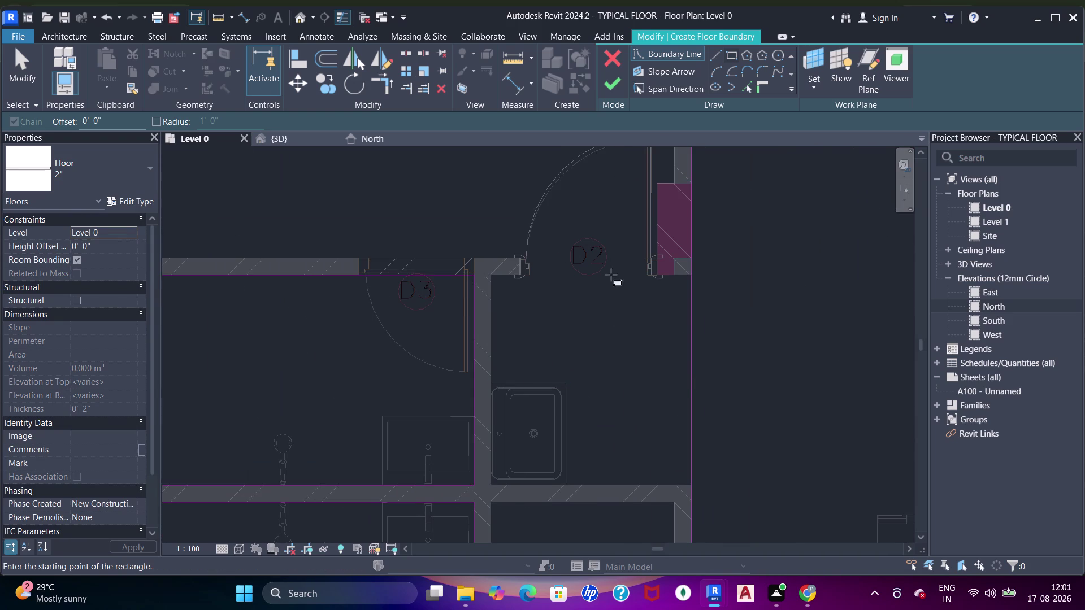
scroll(down, 3)
middle_drag(578, 267, 619, 318)
middle_drag(485, 243, 617, 380)
middle_drag(544, 251, 508, 406)
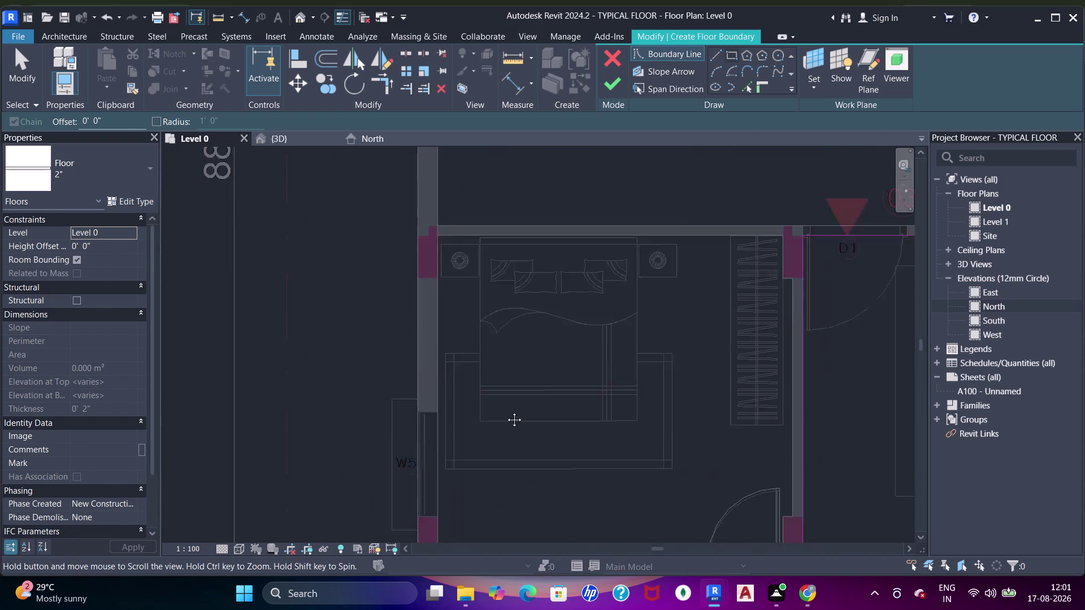
middle_drag(507, 406, 504, 412)
scroll(up, 3)
click(407, 273)
scroll(down, 3)
middle_drag(709, 470, 497, 166)
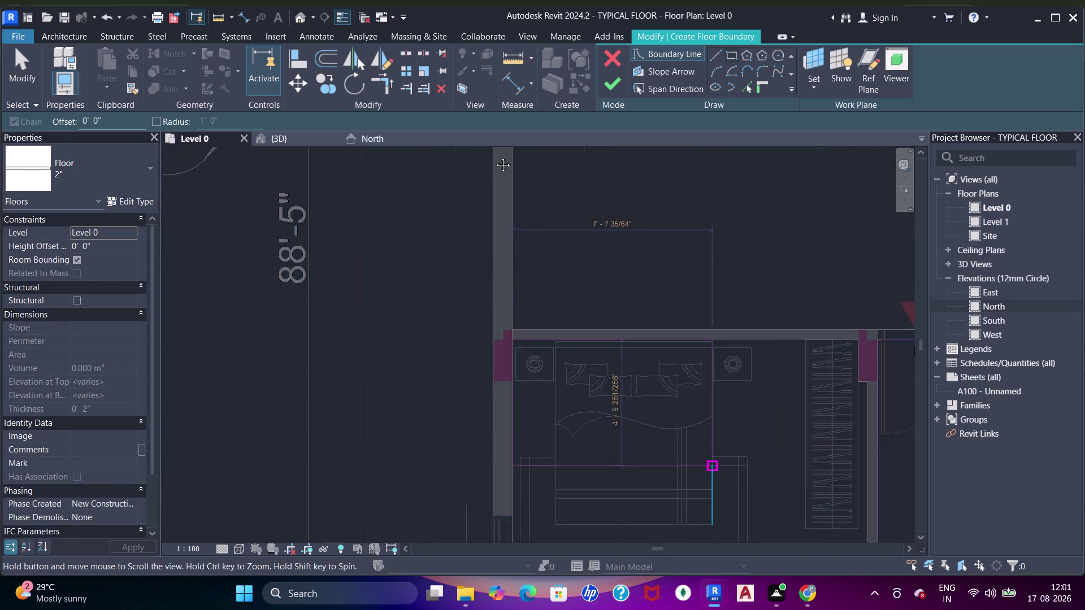
middle_drag(496, 166, 494, 156)
scroll(up, 3)
click(609, 370)
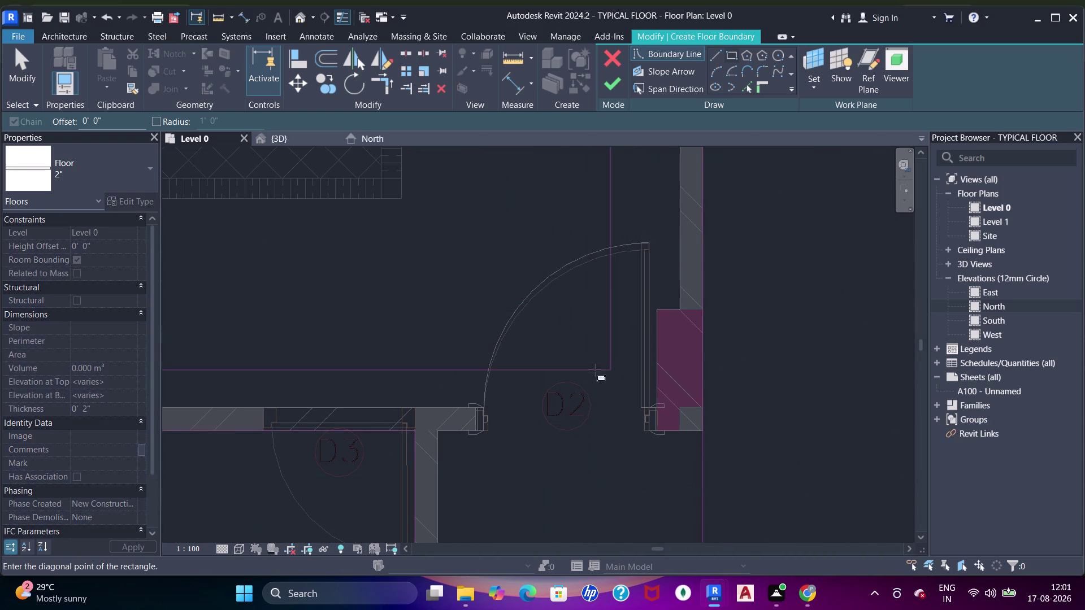
Align (AL) boundary lines to the wall faces beside door D2.
middle_drag(599, 387, 607, 396)
key(Escape)
key(Escape)
key(Escape)
key(a)
key(a)
key(a)
key(a)
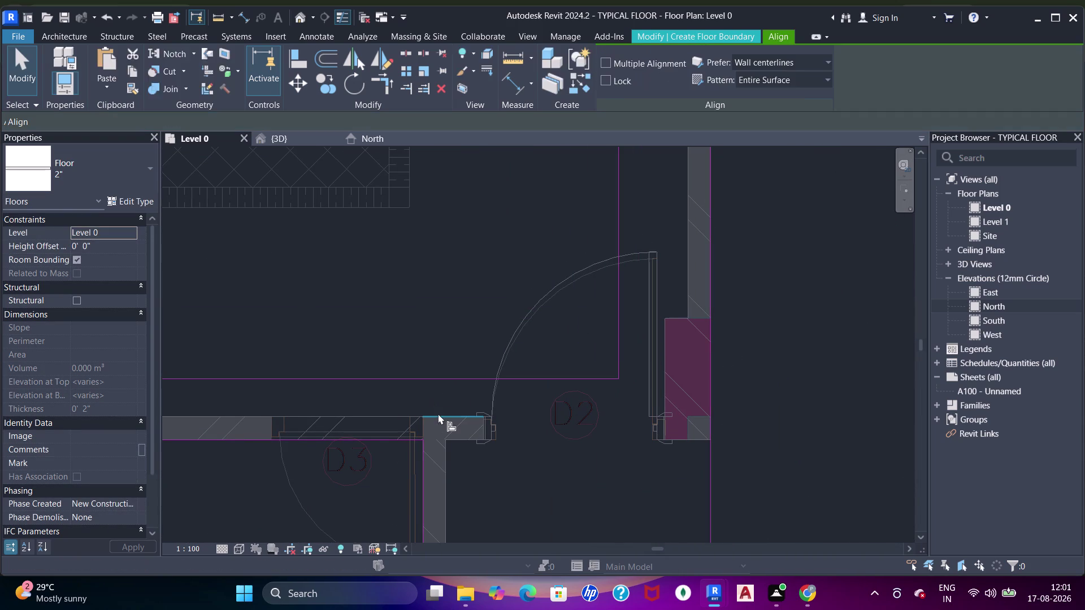
click(437, 414)
click(441, 376)
middle_drag(528, 345, 521, 392)
drag(642, 255, 661, 256)
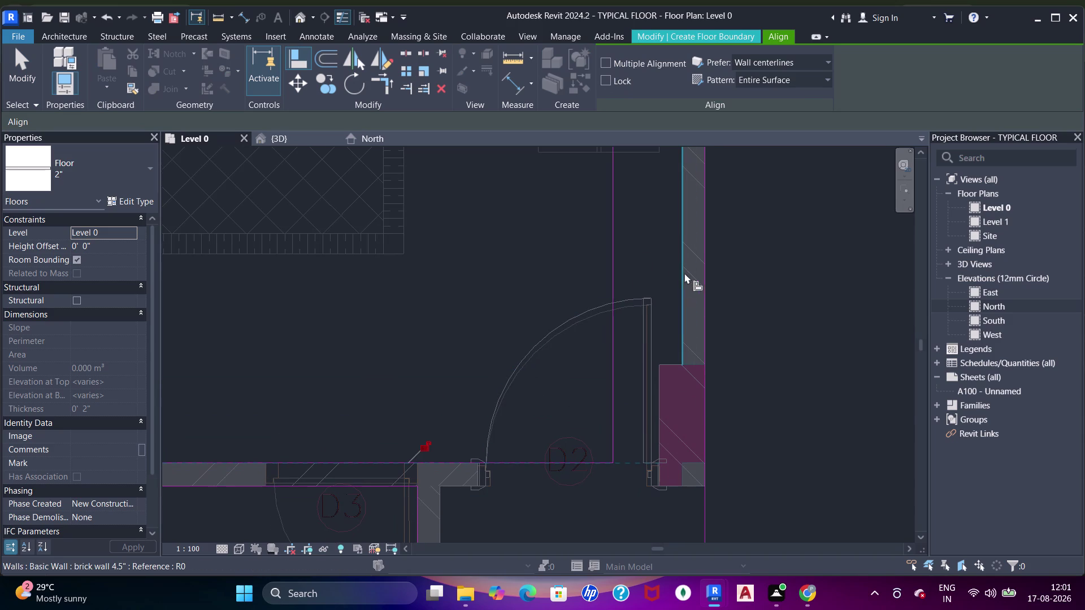
click(678, 269)
click(615, 265)
scroll(down, 3)
middle_drag(611, 307, 623, 229)
key(Escape)
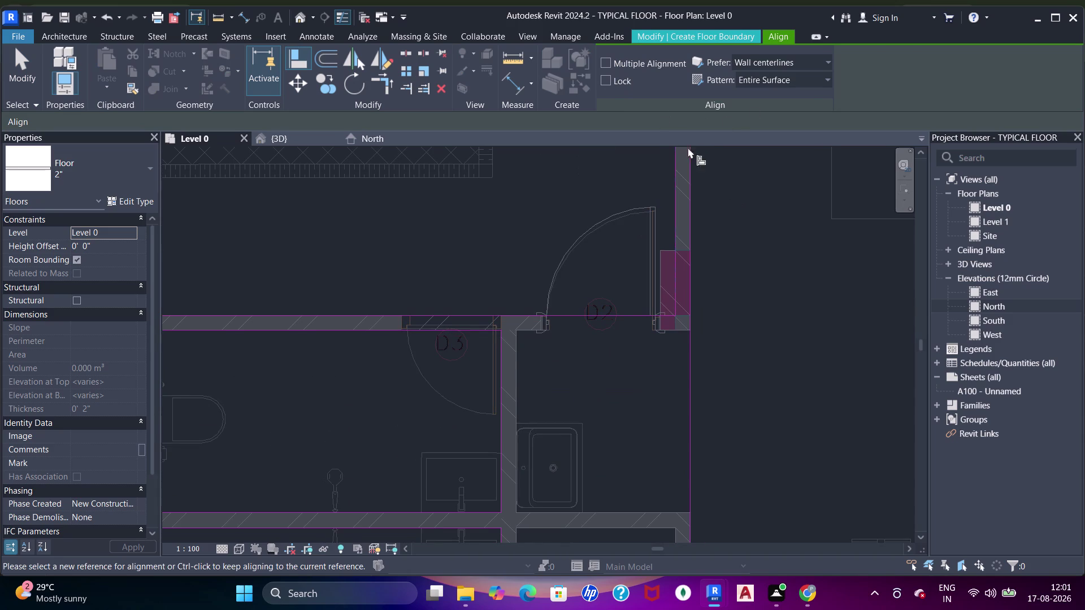
key(Escape)
key(Escape)
key(Escape)
scroll(up, 3)
Trim (TR) boundary lines into clean corners around the column beside door D2.
click(750, 84)
scroll(up, 3)
middle_drag(665, 230, 669, 250)
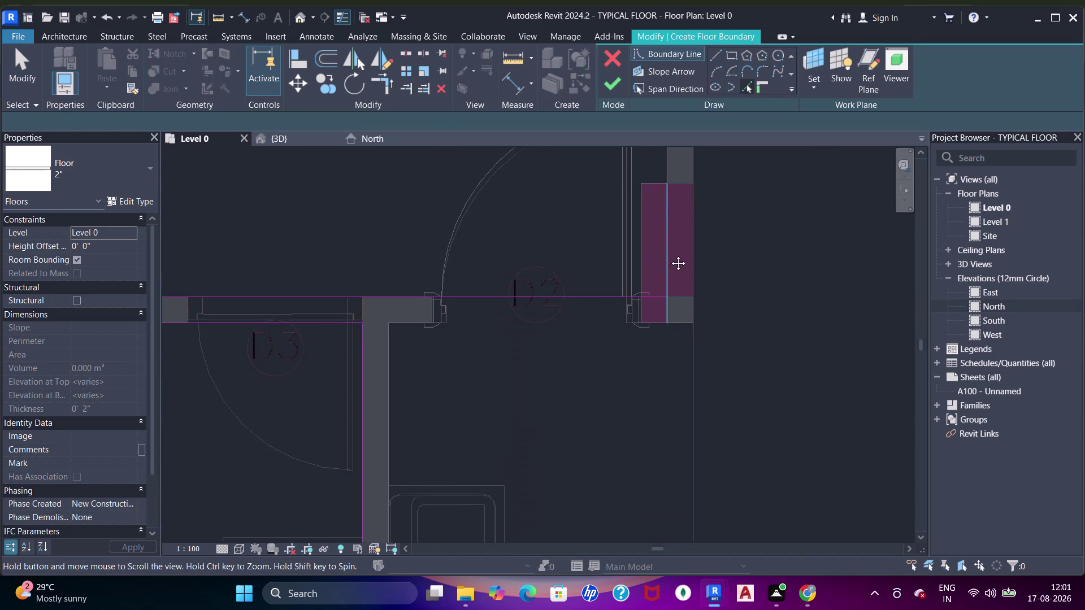
middle_drag(670, 250, 670, 256)
scroll(up, 3)
click(651, 254)
click(660, 190)
key(Escape)
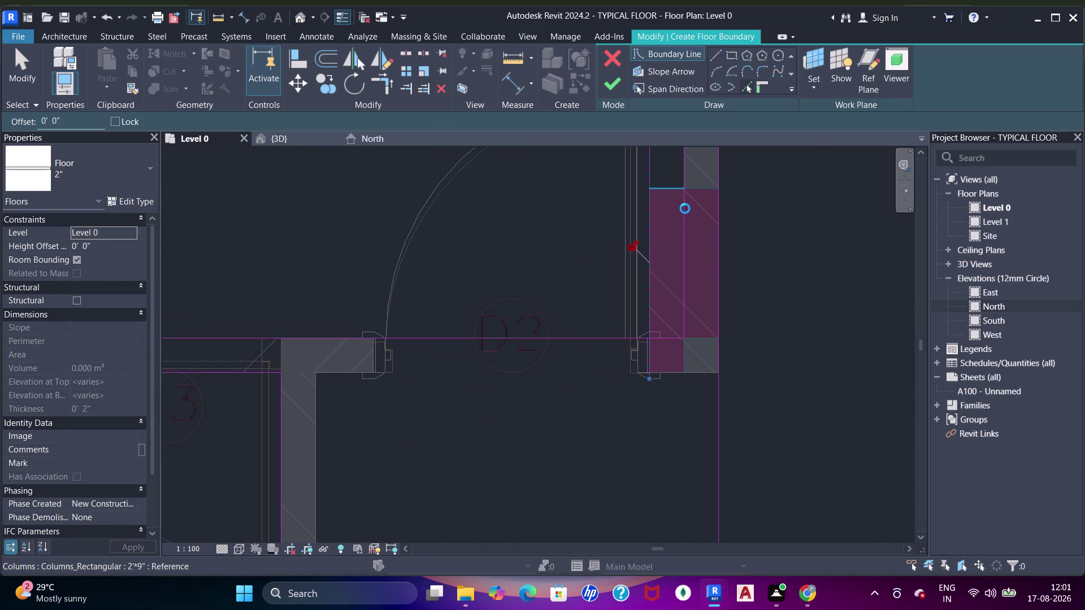
key(Escape)
key(Escape)
key(Escape)
key(t)
key(r)
click(649, 255)
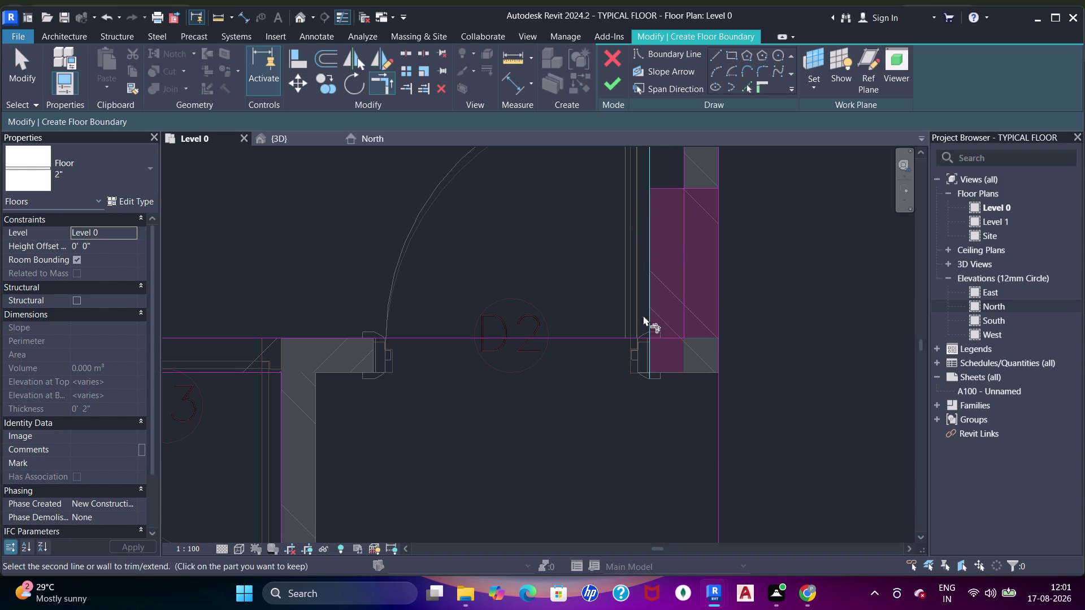
click(631, 340)
drag(649, 267, 654, 258)
click(664, 191)
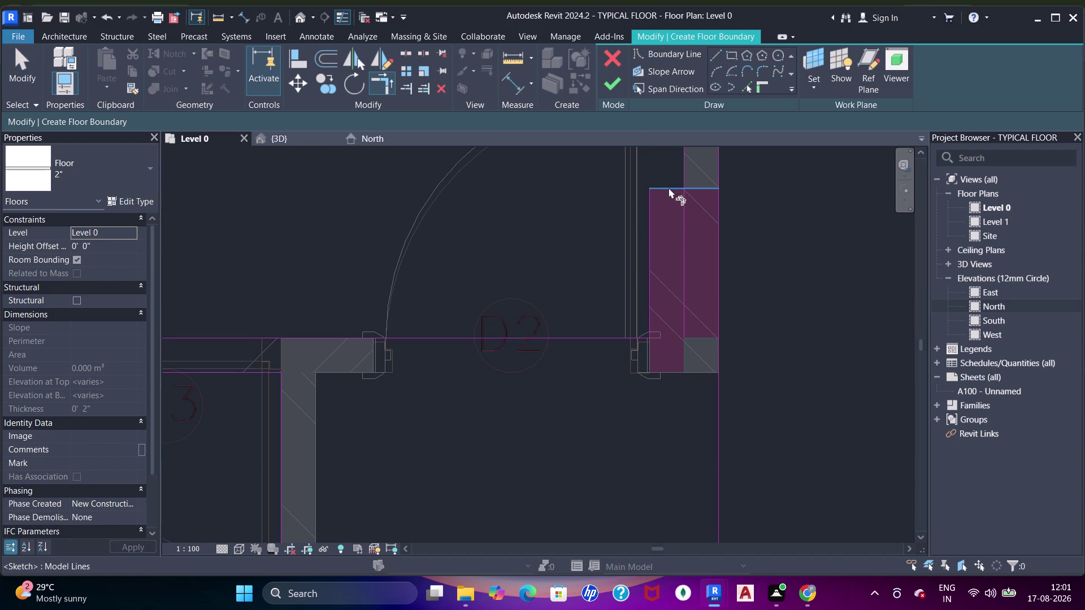
click(669, 188)
click(679, 178)
Pick the boundary lines beside the stair and along the neighbouring column.
scroll(down, 3)
middle_drag(659, 208, 723, 340)
scroll(down, 3)
middle_drag(617, 280, 735, 330)
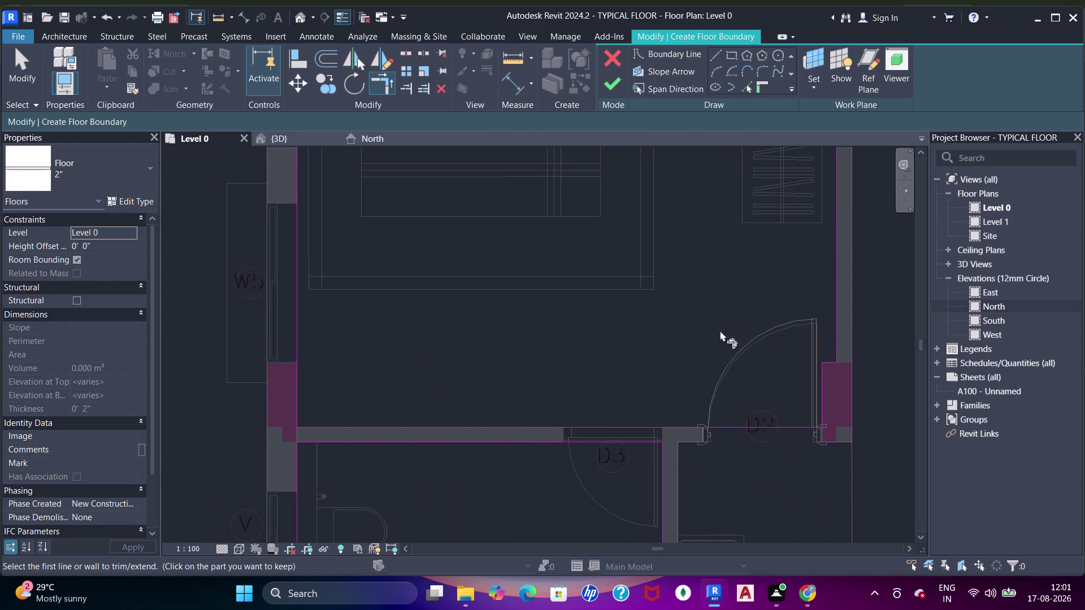
middle_drag(530, 304, 691, 446)
scroll(down, 3)
middle_drag(677, 302, 608, 392)
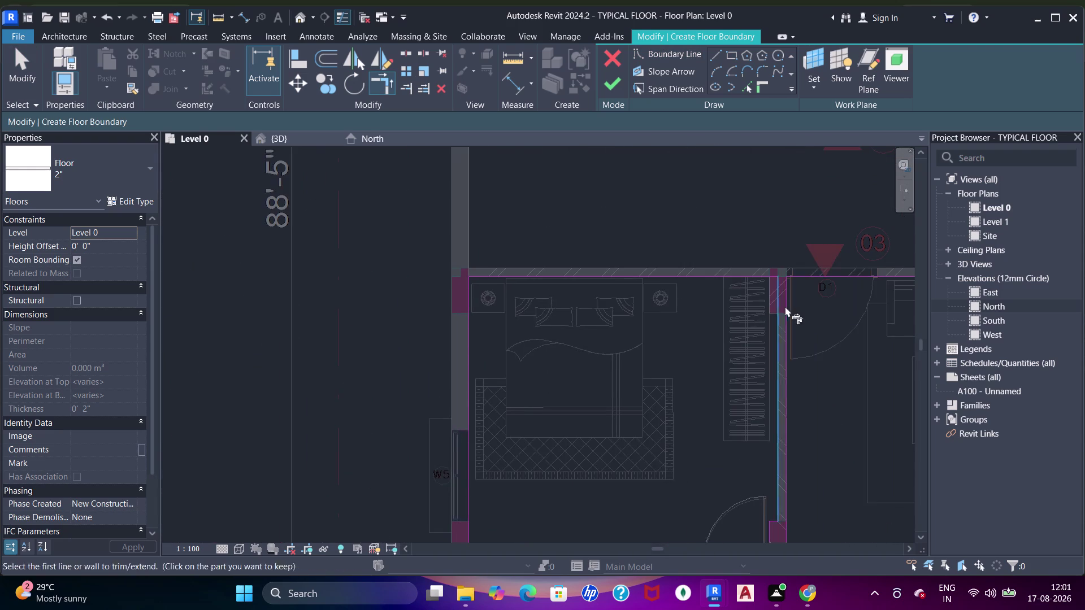
middle_drag(785, 305, 520, 261)
scroll(up, 3)
click(750, 89)
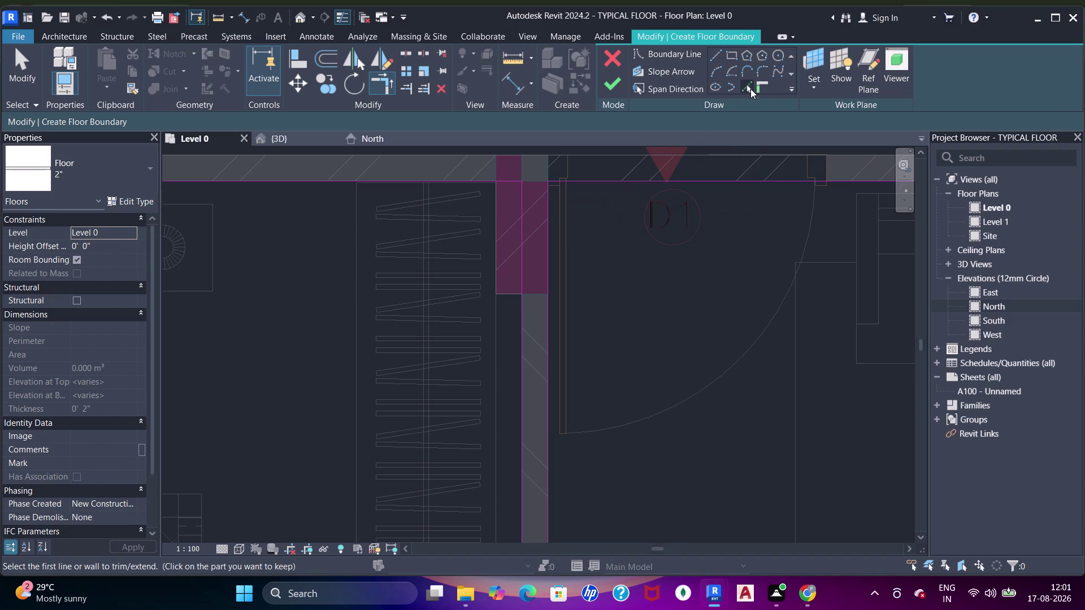
scroll(up, 3)
middle_drag(501, 272, 533, 285)
click(557, 250)
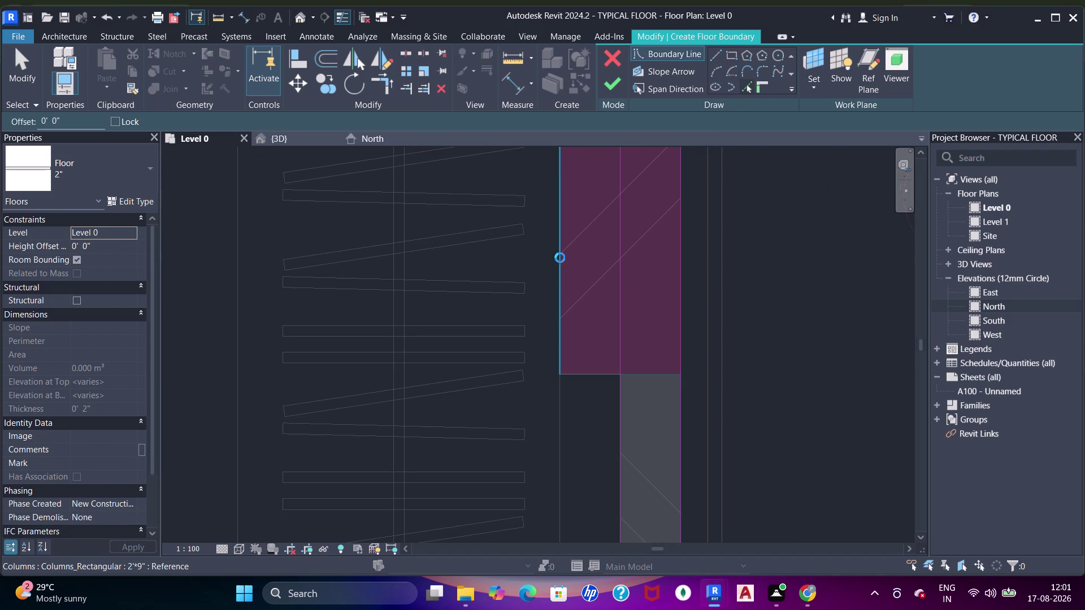
drag(583, 376, 589, 377)
Restart Trim/Extend to close corners below the column and at the top wall.
key(Escape)
key(Escape)
key(Escape)
key(Escape)
key(t)
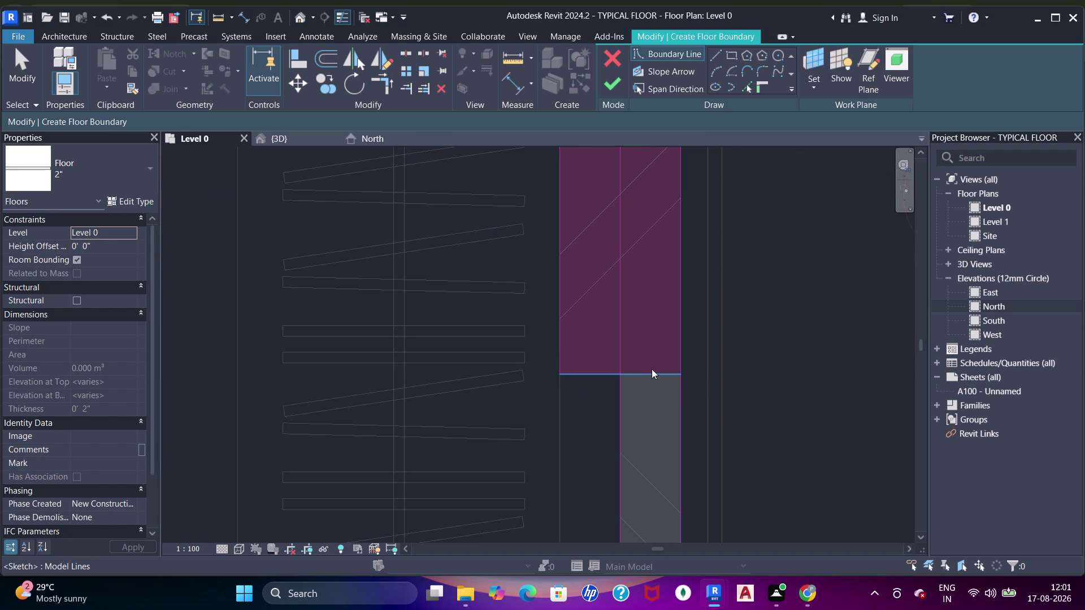
key(r)
click(565, 355)
click(587, 375)
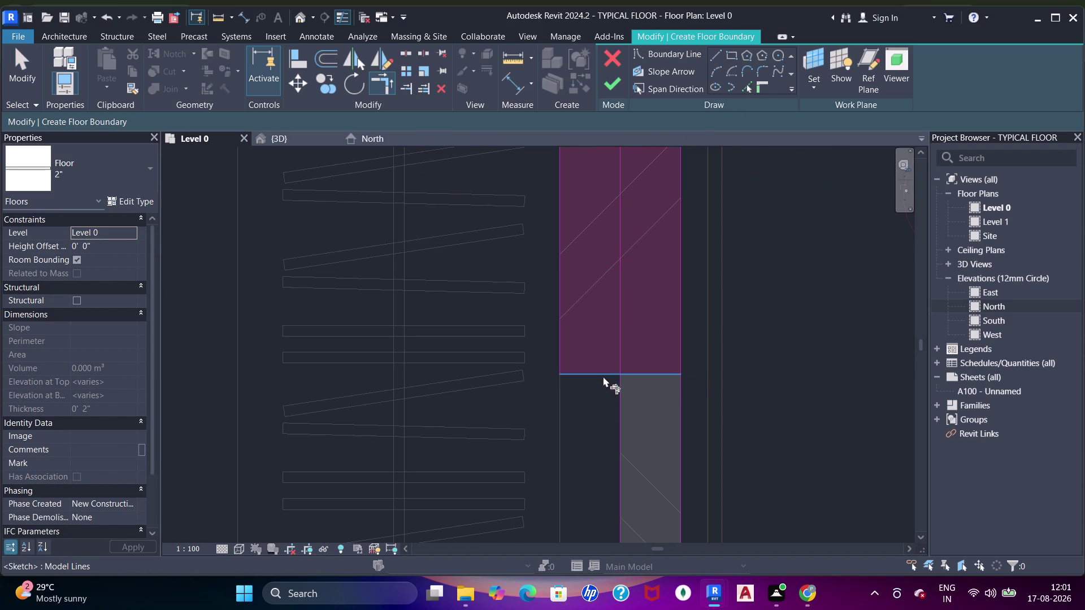
drag(603, 376, 610, 379)
click(619, 391)
scroll(down, 3)
middle_drag(605, 315, 608, 433)
click(546, 292)
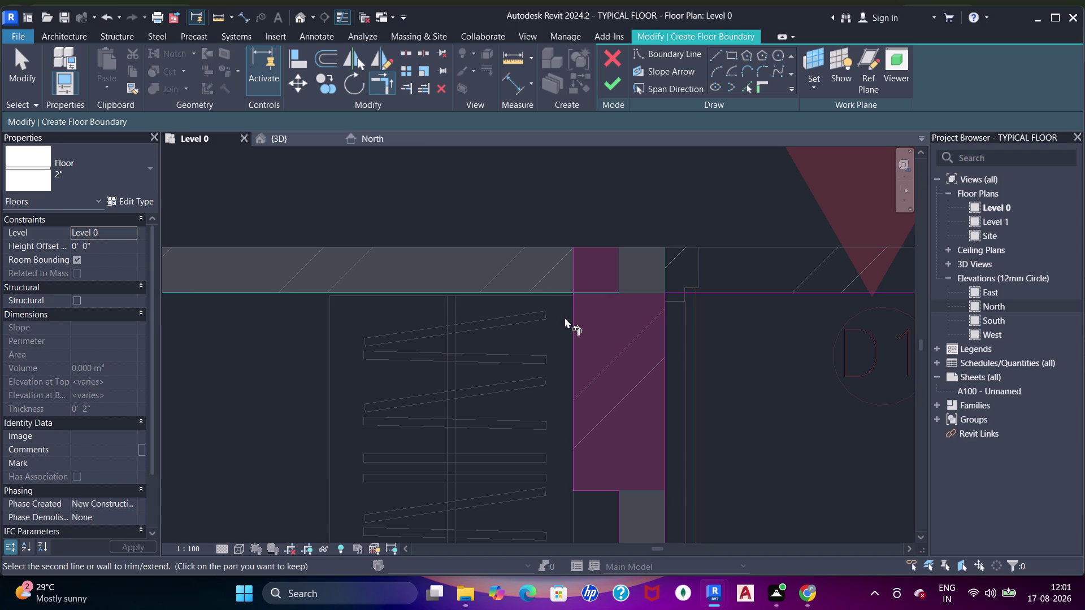
click(570, 325)
Follow the top wall toward room 03 and pick its boundary line.
scroll(down, 3)
middle_drag(593, 317, 530, 291)
scroll(down, 3)
middle_drag(727, 317, 650, 310)
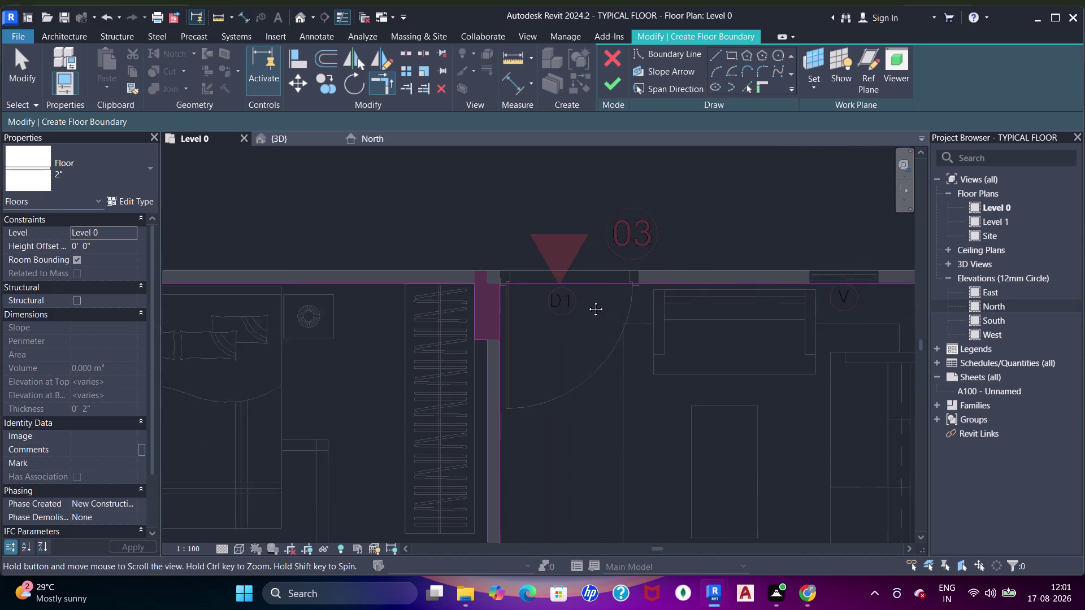
middle_drag(650, 310, 522, 308)
scroll(up, 3)
scroll(up, 3)
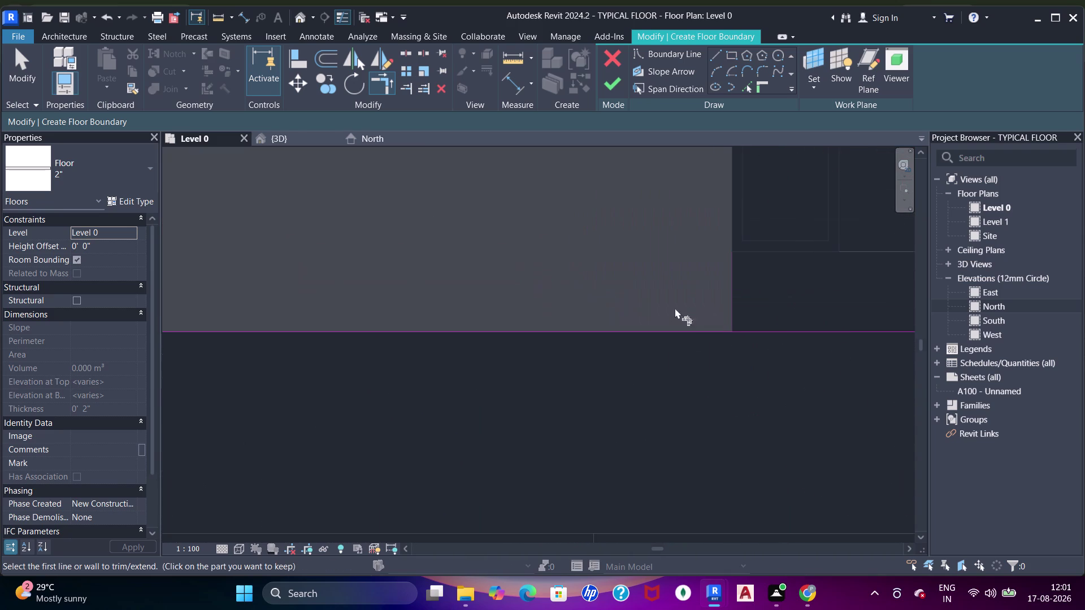
scroll(up, 3)
scroll(down, 3)
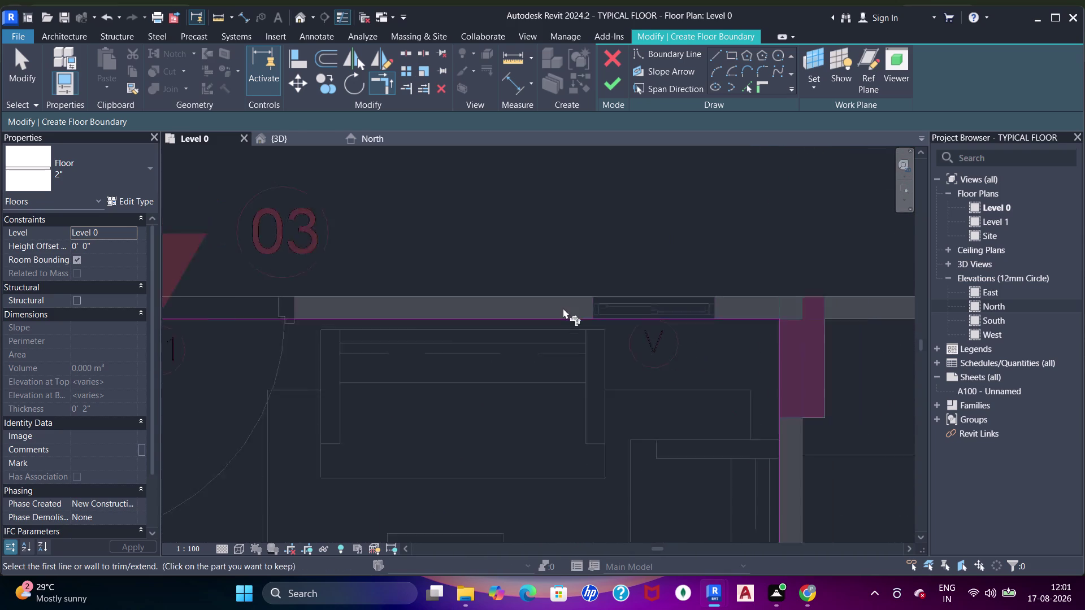
scroll(down, 3)
middle_drag(614, 349, 575, 266)
middle_drag(670, 294, 619, 264)
scroll(up, 3)
middle_drag(629, 267, 588, 267)
scroll(down, 3)
middle_drag(556, 287, 568, 258)
click(733, 56)
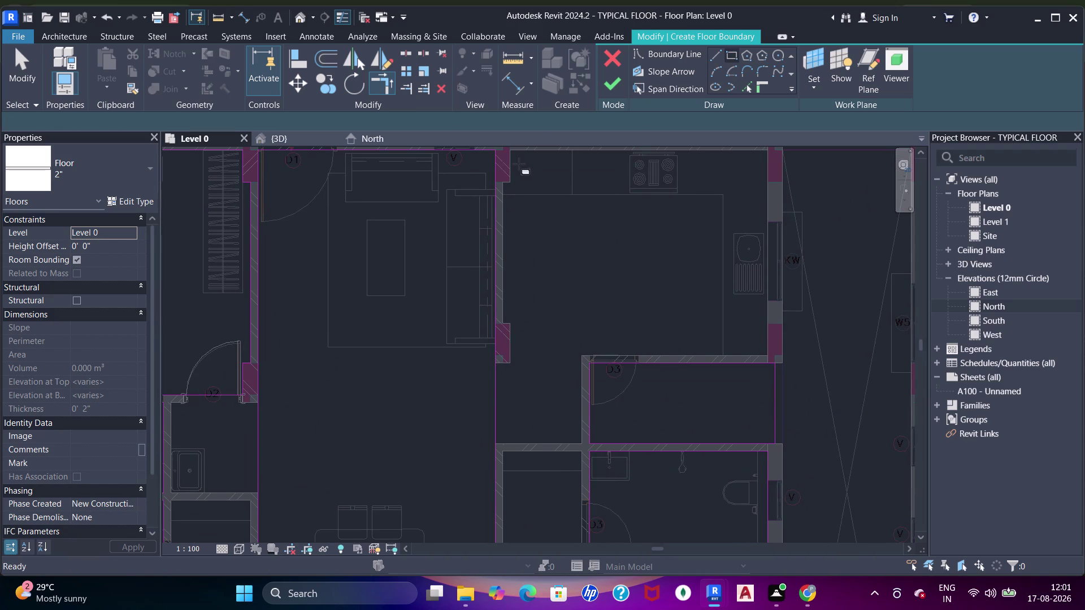
Draw floor boundary lines along the D3 wall to its endpoint.
click(510, 153)
click(766, 350)
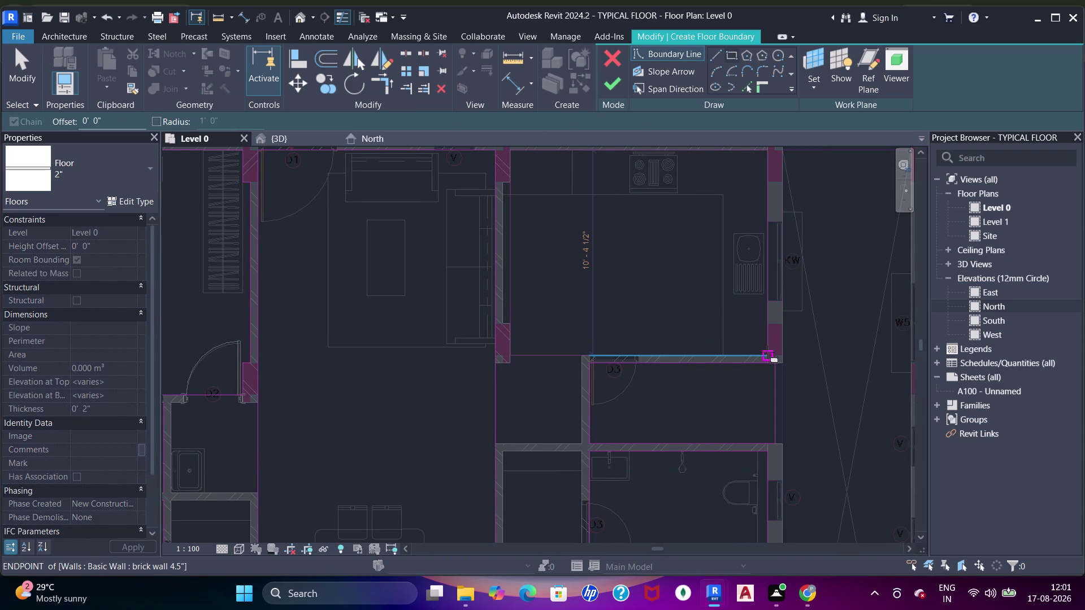
click(742, 88)
scroll(up, 3)
middle_drag(585, 435, 614, 374)
click(581, 295)
click(530, 389)
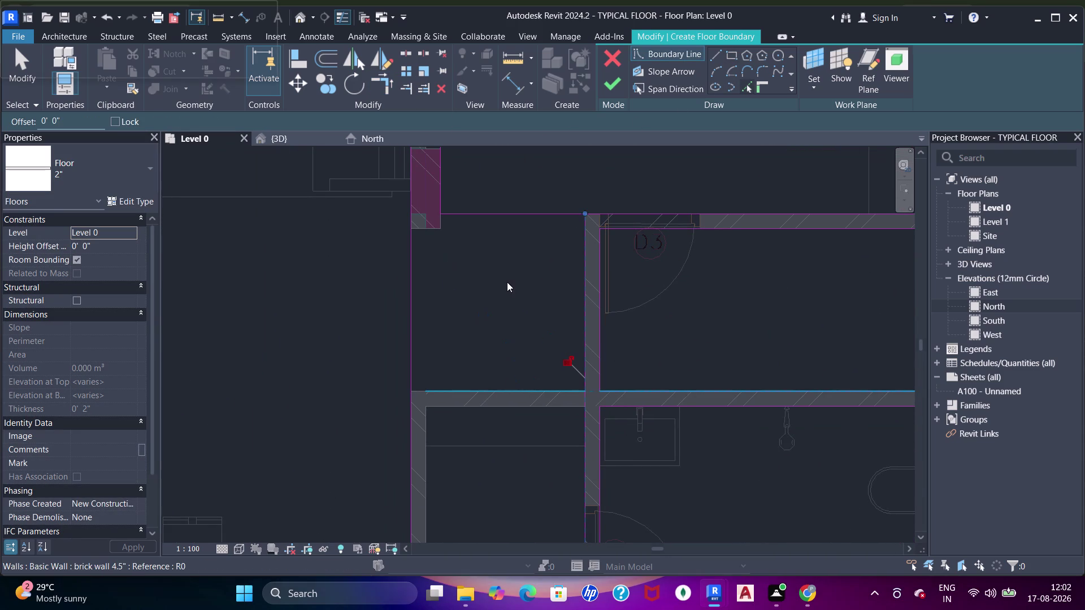
key(Escape)
key(Escape)
Trim the boundary lines into a closed corner by door D3.
text(tr)
drag(441, 198, 443, 218)
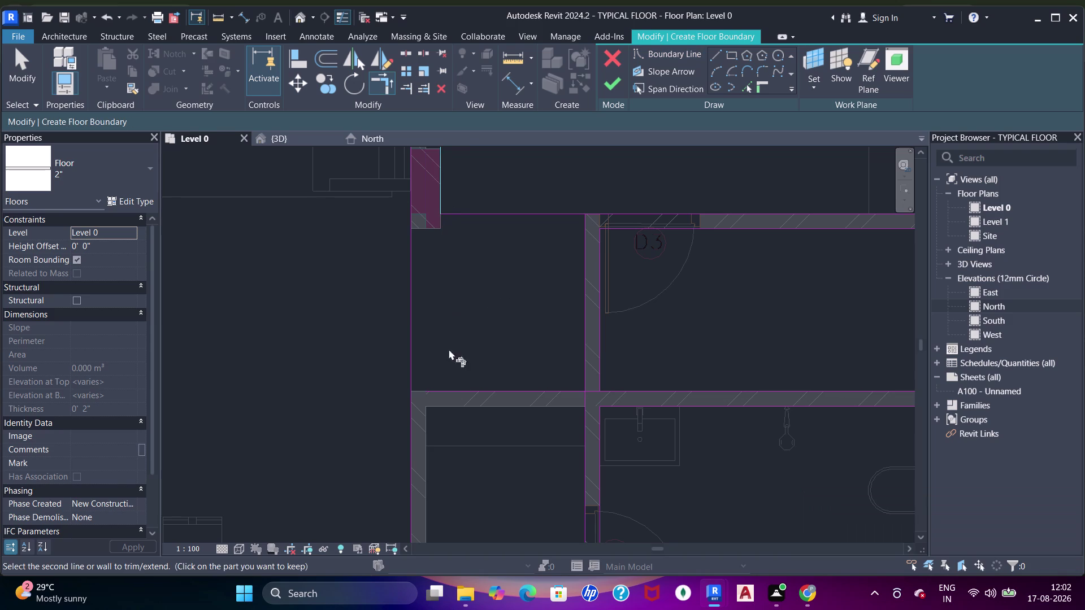
click(459, 387)
click(501, 396)
click(584, 361)
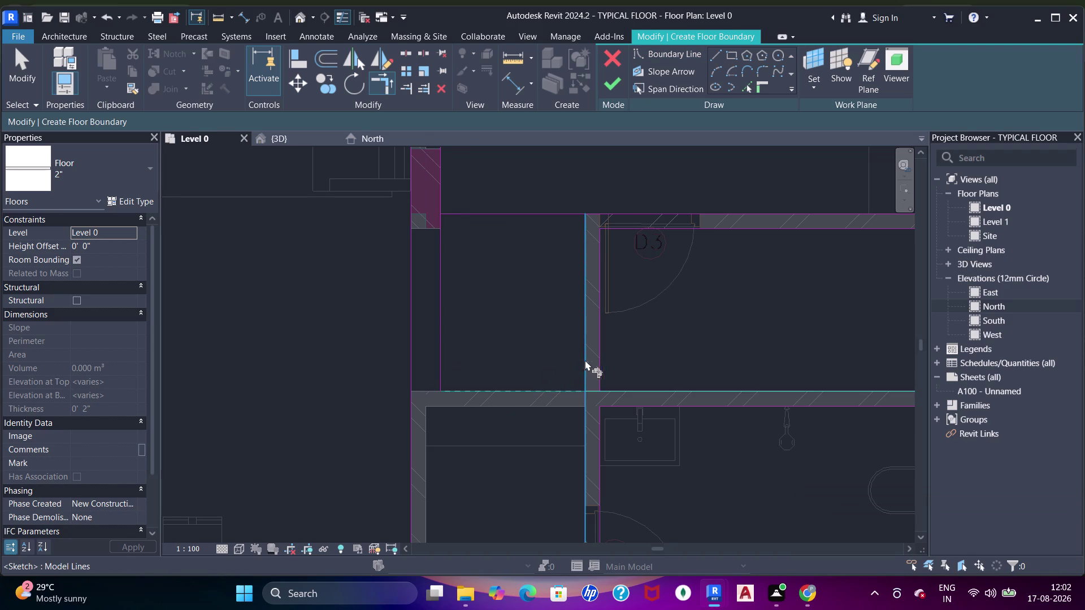
middle_drag(584, 288, 585, 343)
click(582, 318)
drag(603, 269, 611, 267)
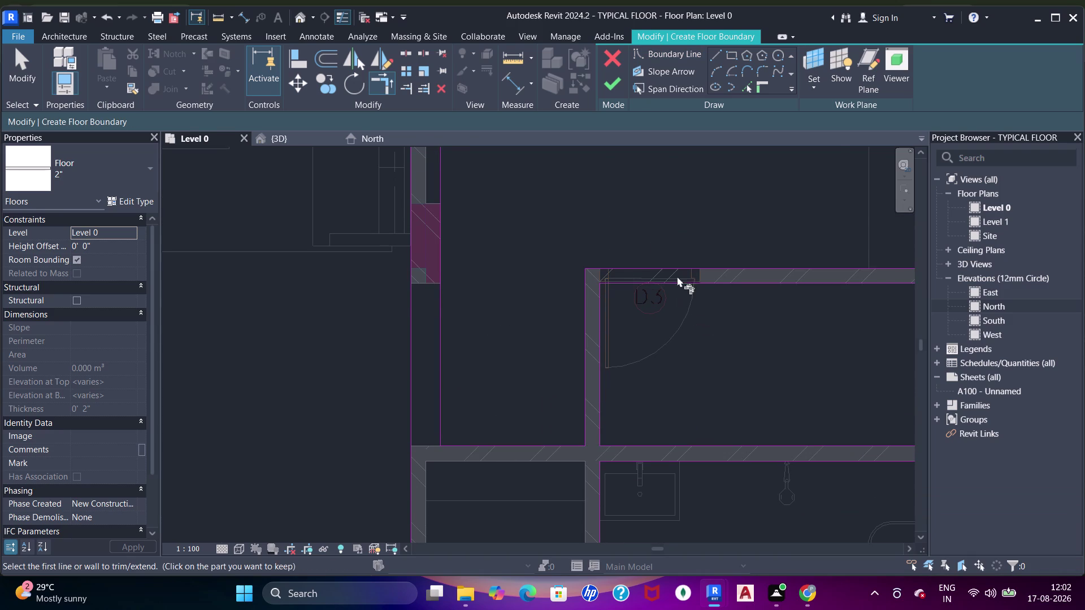
scroll(down, 3)
Pick boundary lines along the kitchen wall and the column edge.
middle_drag(684, 176, 618, 452)
scroll(up, 3)
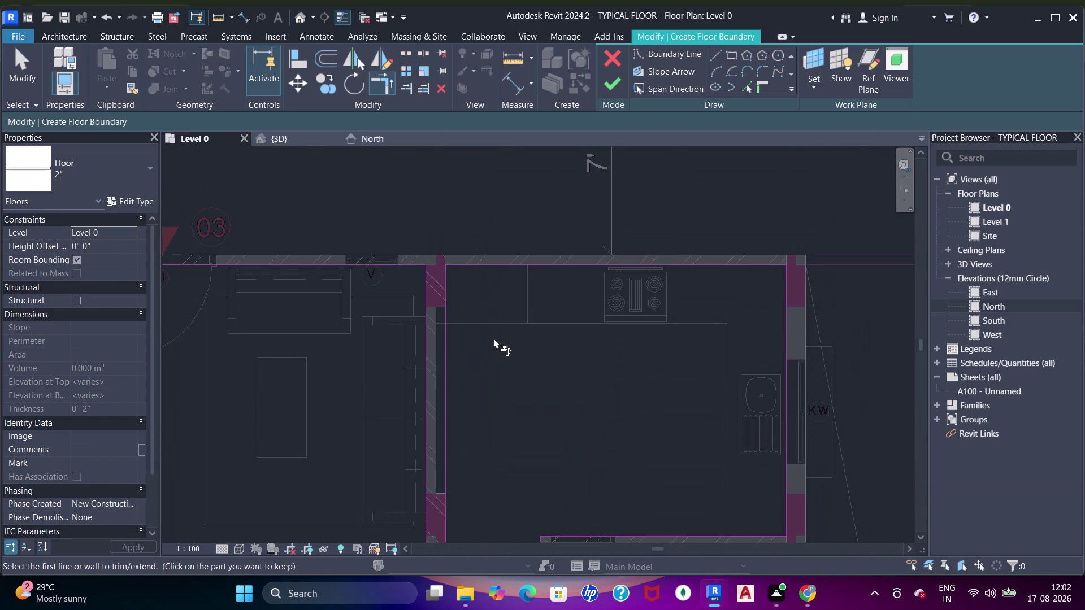
click(753, 82)
middle_drag(420, 420, 534, 337)
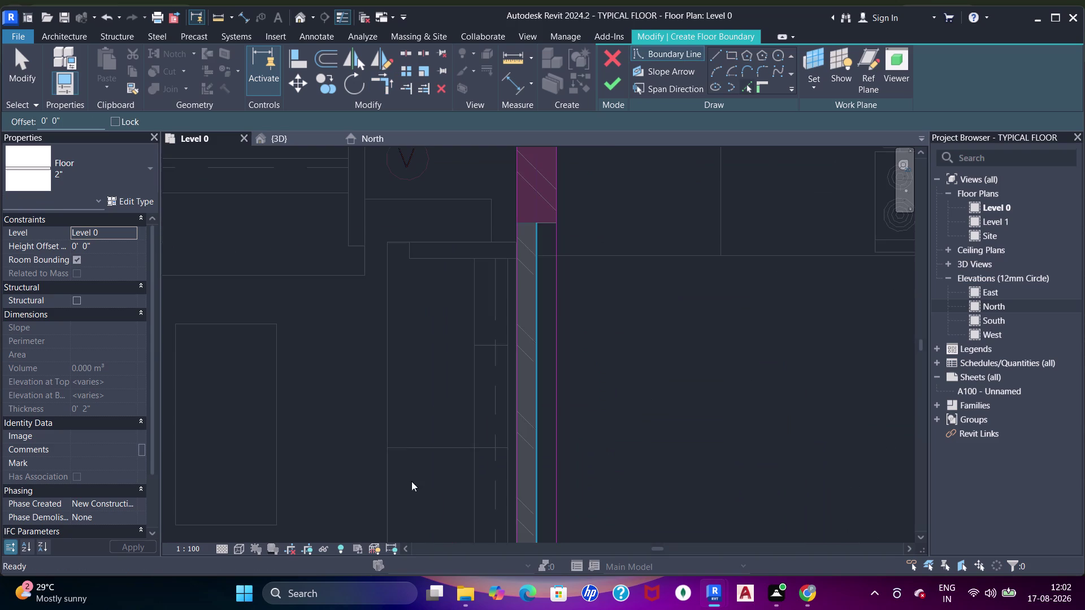
scroll(up, 3)
click(551, 196)
click(541, 251)
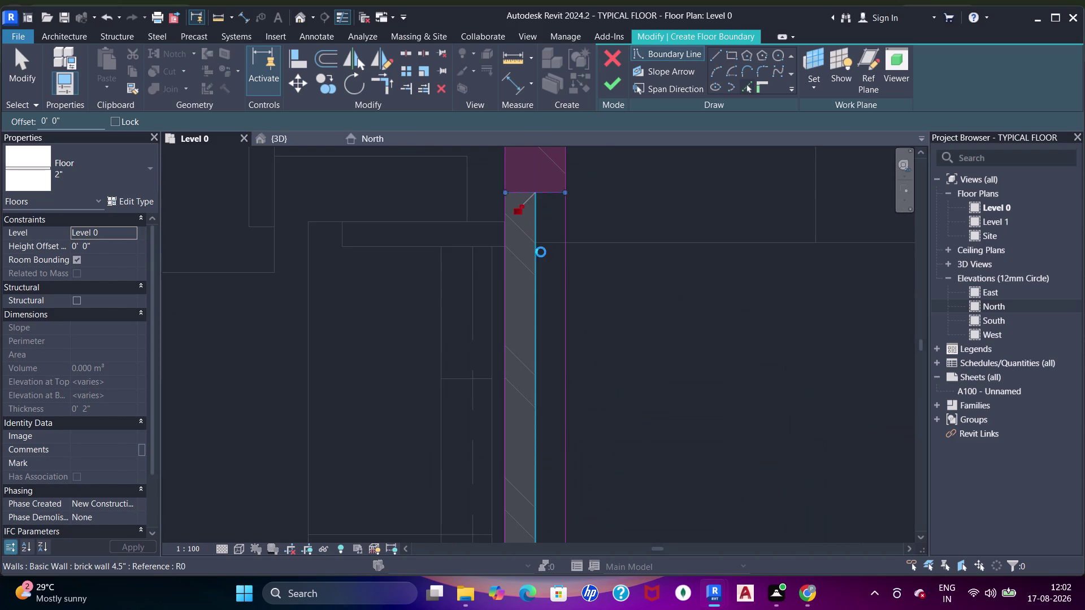
scroll(down, 3)
middle_drag(559, 470, 555, 215)
click(559, 350)
Trim the boundary lines into corners around the column.
key(Escape)
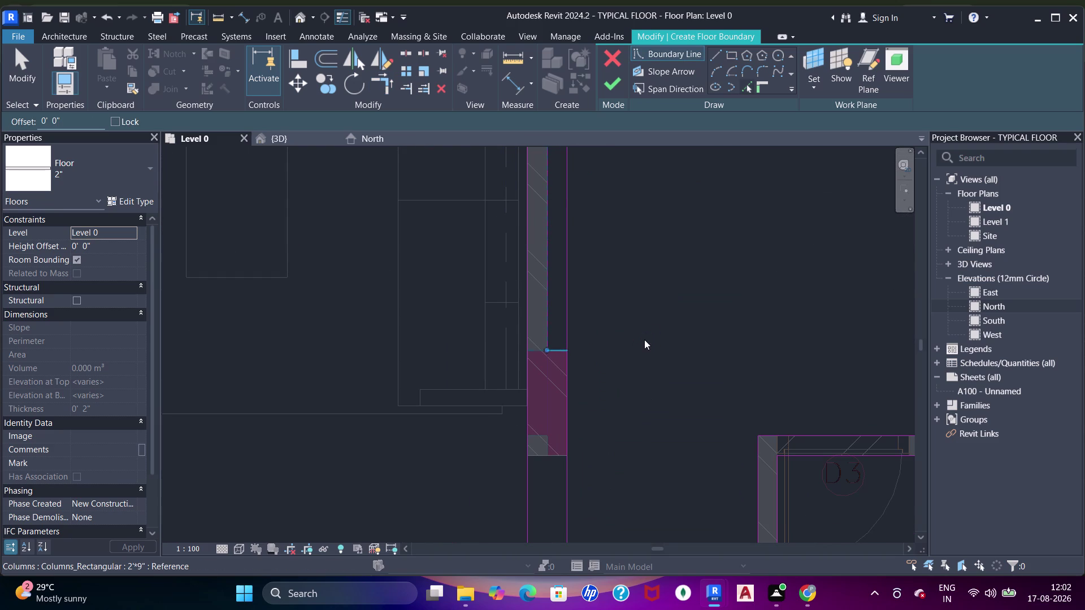
key(Escape)
key(Escape)
key(Escape)
key(t)
key(r)
click(549, 336)
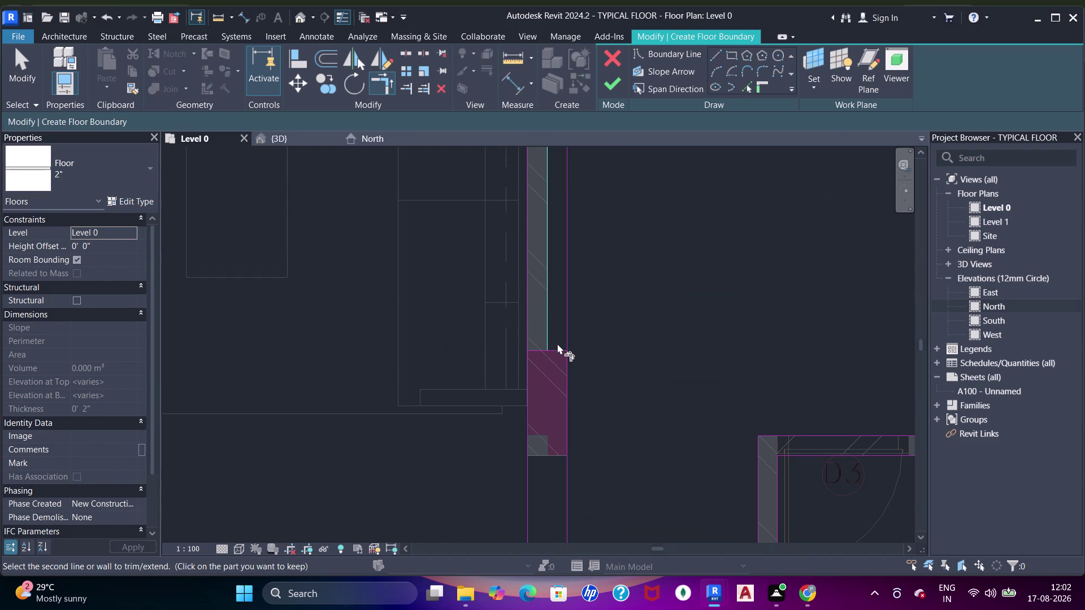
click(557, 349)
click(560, 352)
click(568, 365)
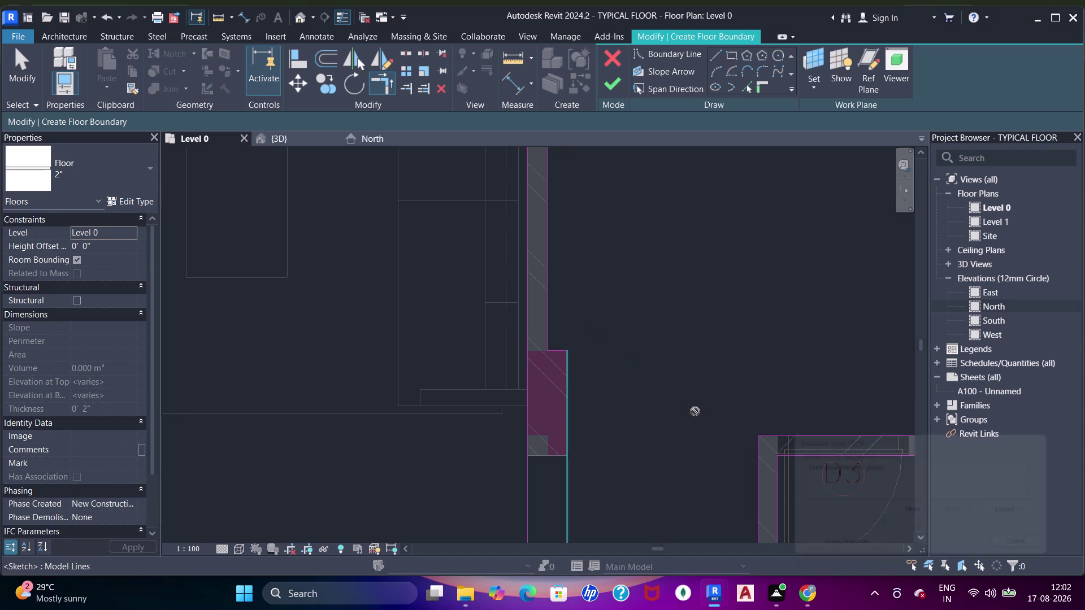
Trim the sketch lines into a corner at the top wall.
click(852, 554)
scroll(down, 3)
middle_drag(645, 276, 658, 476)
scroll(up, 3)
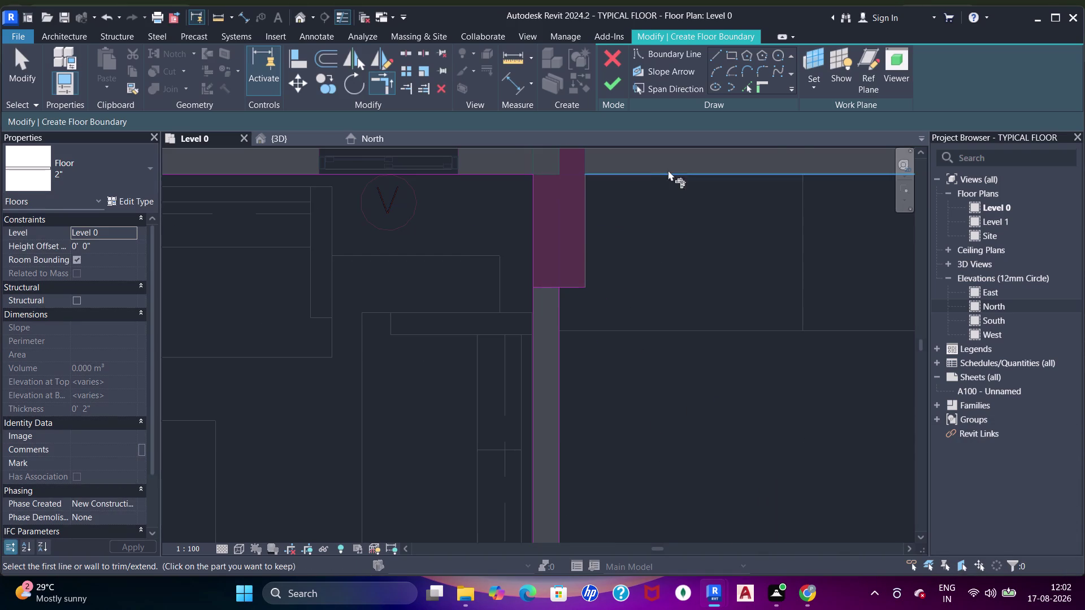
click(560, 310)
click(565, 286)
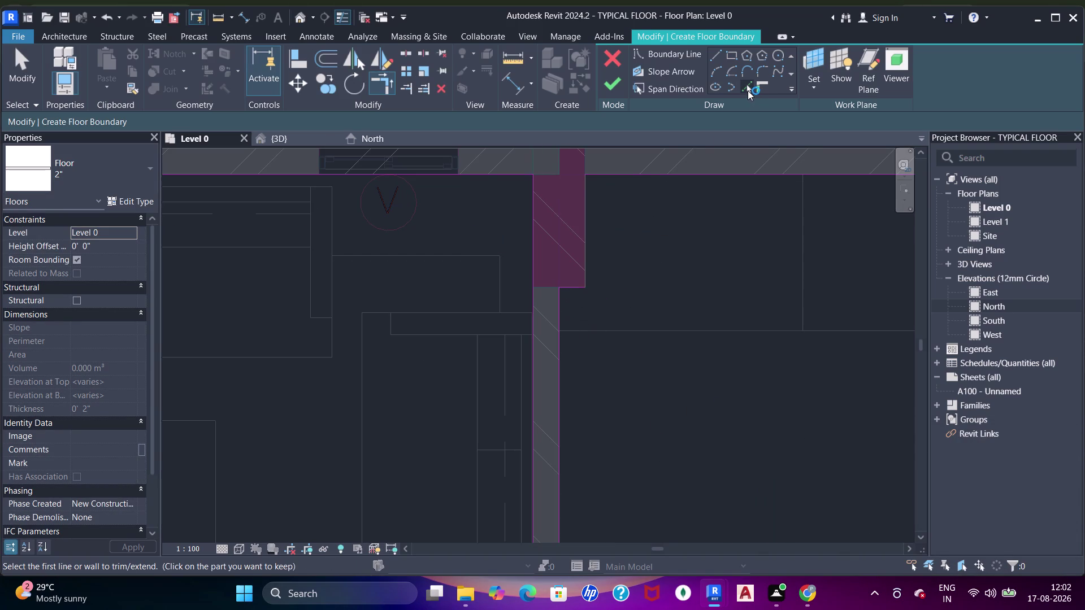
Join the boundary lines along the column at the wall corner.
drag(748, 91, 740, 96)
click(589, 221)
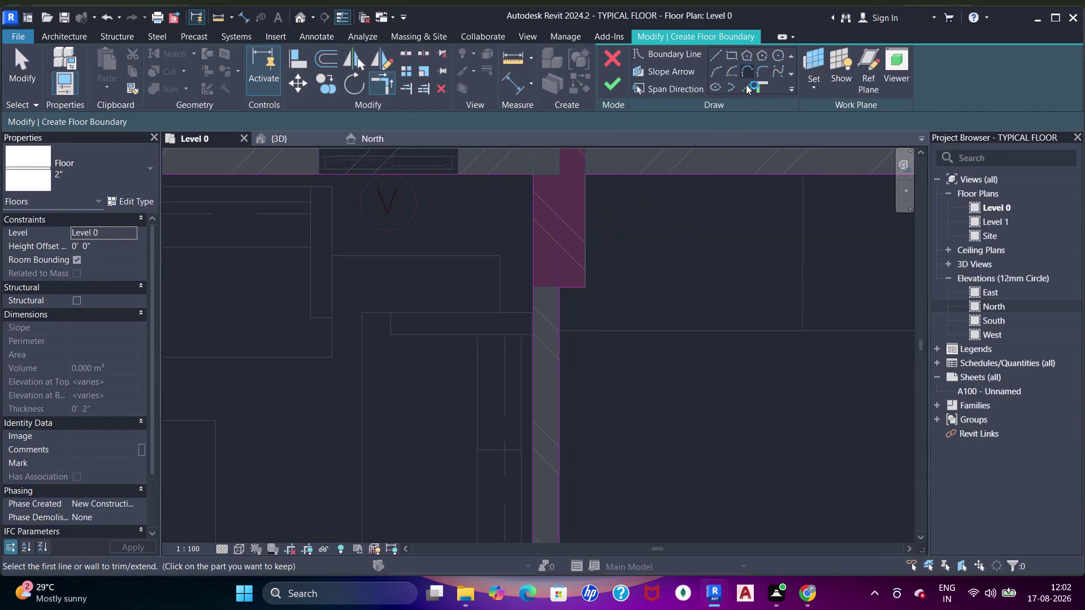
click(746, 86)
click(588, 225)
middle_drag(602, 235, 600, 291)
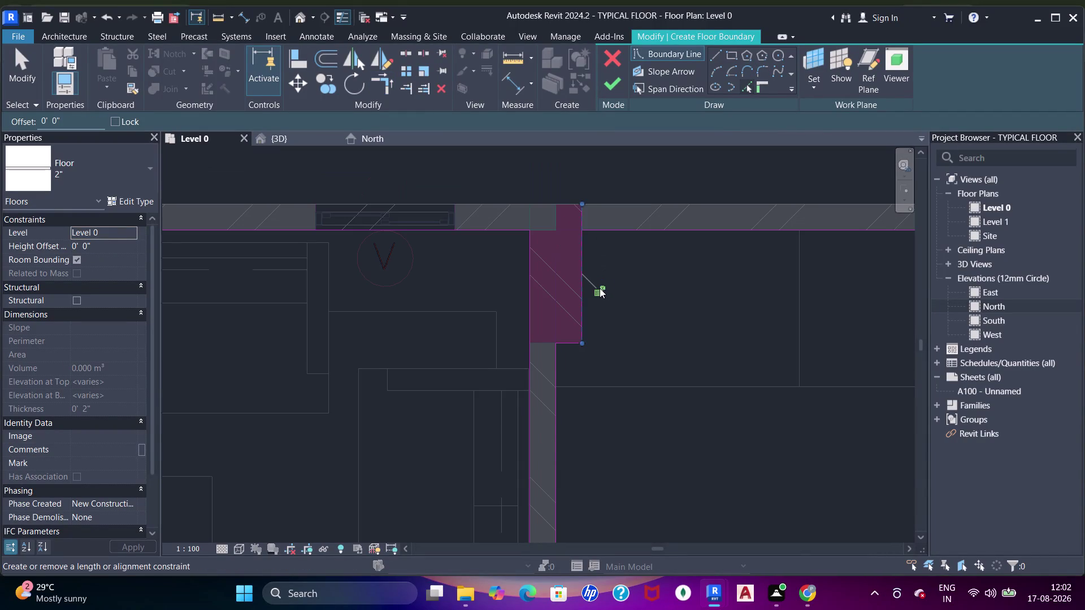
key(Escape)
key(Escape)
key(t)
key(r)
click(583, 261)
click(618, 228)
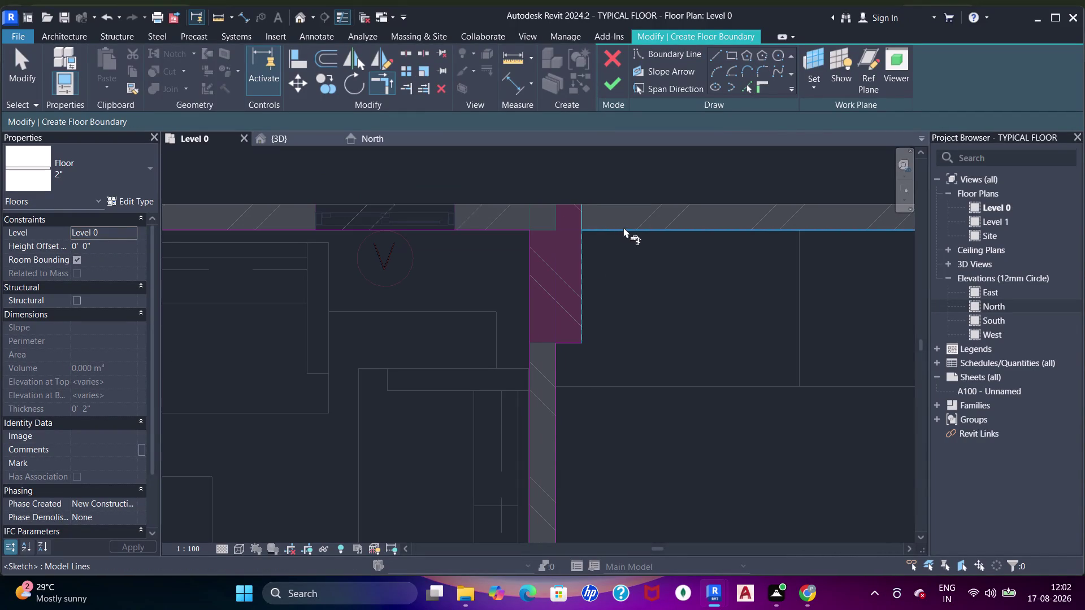
Pan across both flats to check the boundary, ending at the SD sit-out.
scroll(down, 3)
middle_drag(673, 305, 541, 293)
scroll(down, 3)
middle_drag(661, 311, 545, 281)
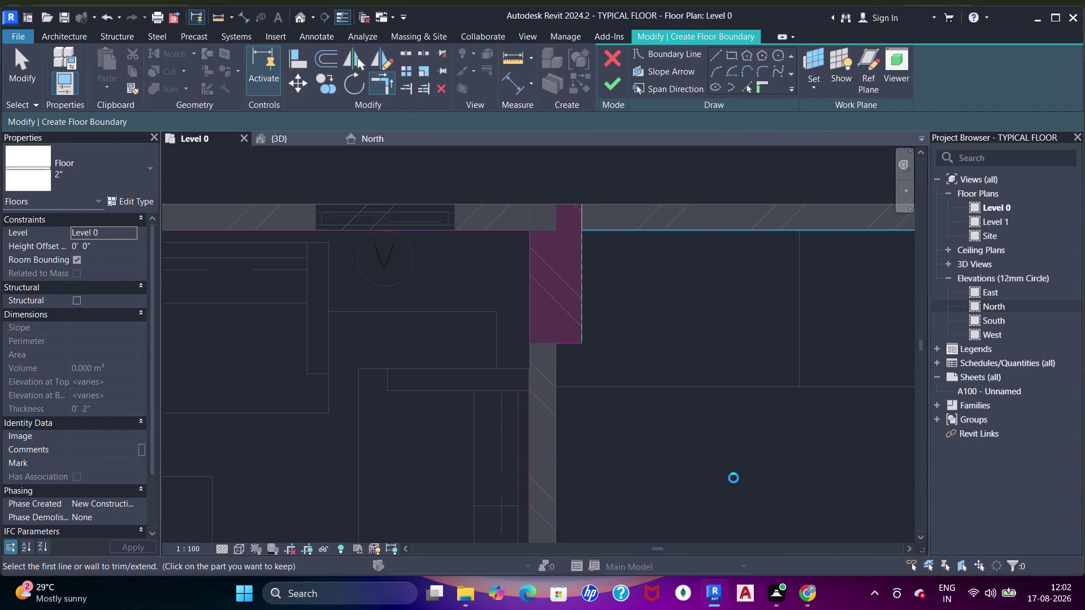
middle_drag(716, 275, 662, 264)
scroll(up, 3)
scroll(down, 3)
middle_drag(686, 320, 698, 234)
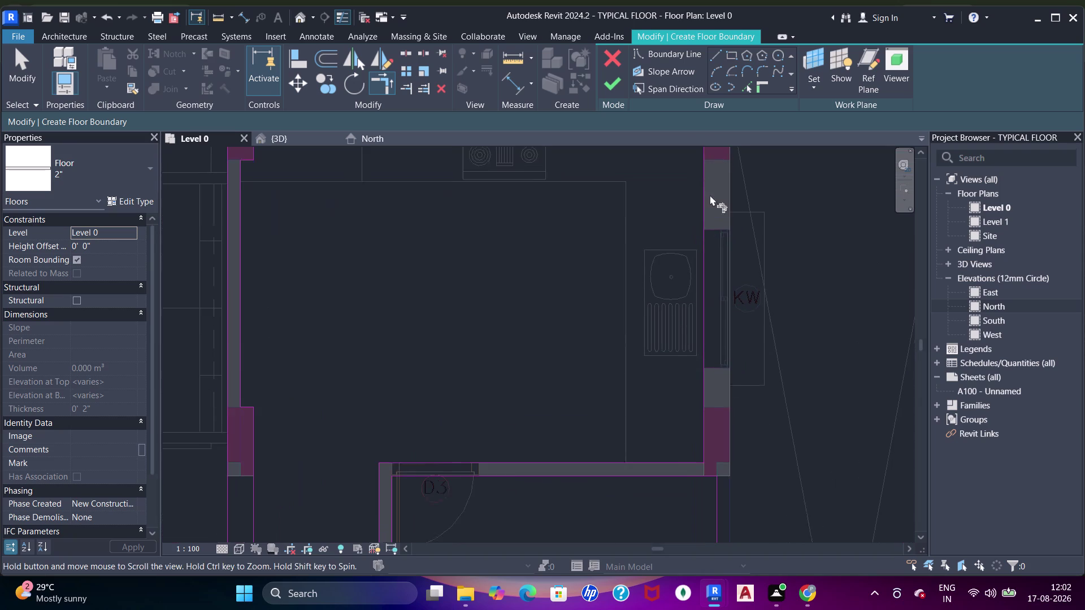
middle_drag(699, 310, 700, 247)
scroll(down, 3)
middle_drag(732, 191, 606, 387)
middle_drag(642, 395, 658, 237)
scroll(down, 3)
middle_drag(521, 307, 762, 305)
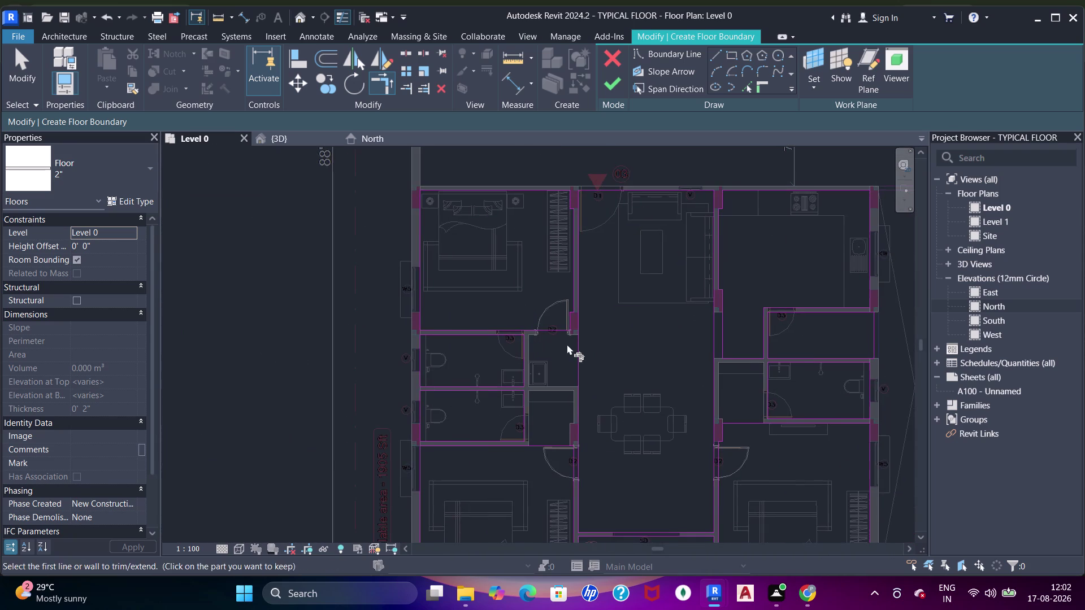
middle_drag(566, 345, 564, 177)
middle_drag(667, 266, 556, 326)
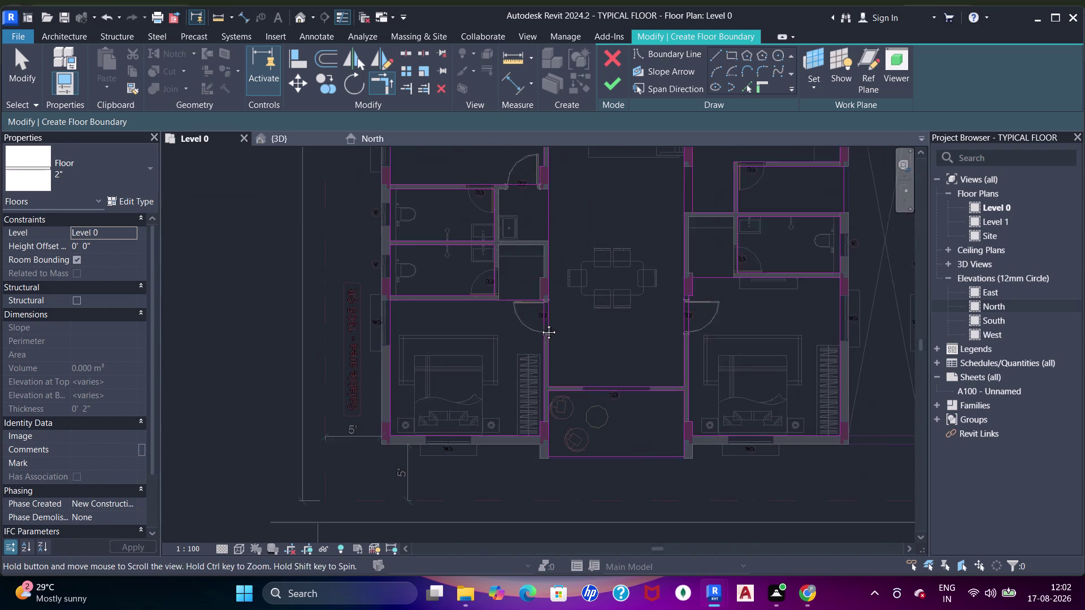
middle_drag(556, 326, 512, 310)
middle_drag(653, 288, 482, 333)
middle_drag(580, 242, 486, 340)
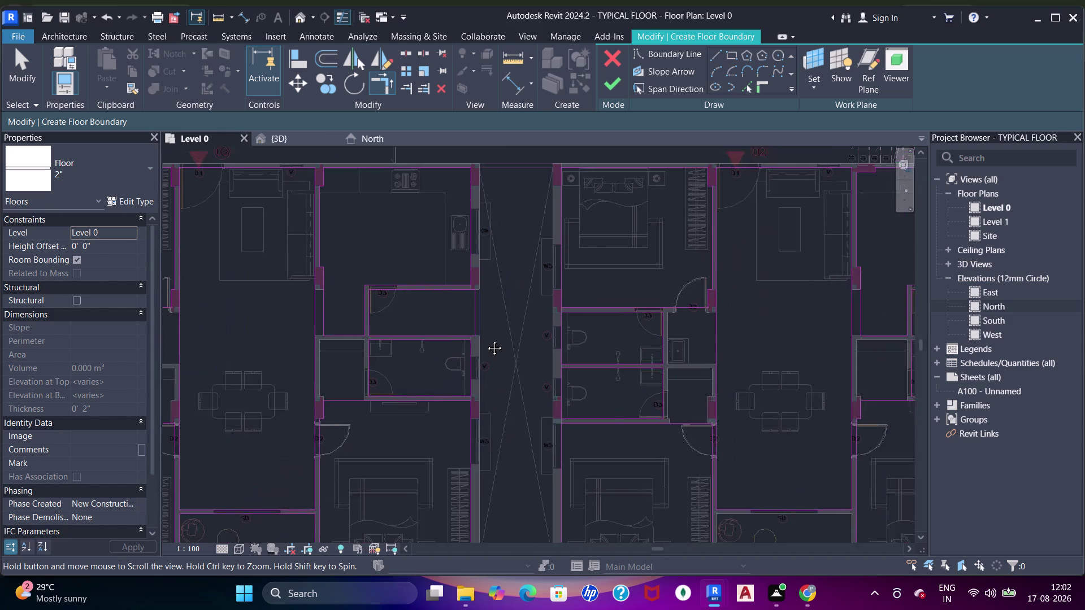
middle_drag(486, 339, 590, 179)
middle_drag(636, 264, 440, 246)
scroll(up, 3)
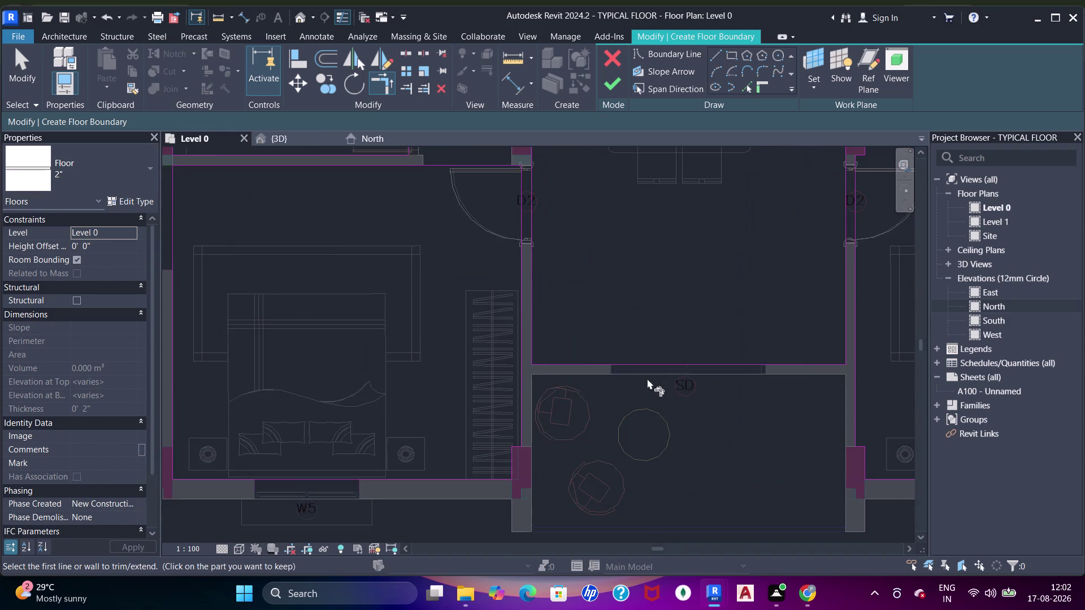
middle_drag(657, 408, 659, 281)
scroll(up, 3)
Sketch a rectangular boundary over the SD sit-out along the bottom wall.
click(730, 52)
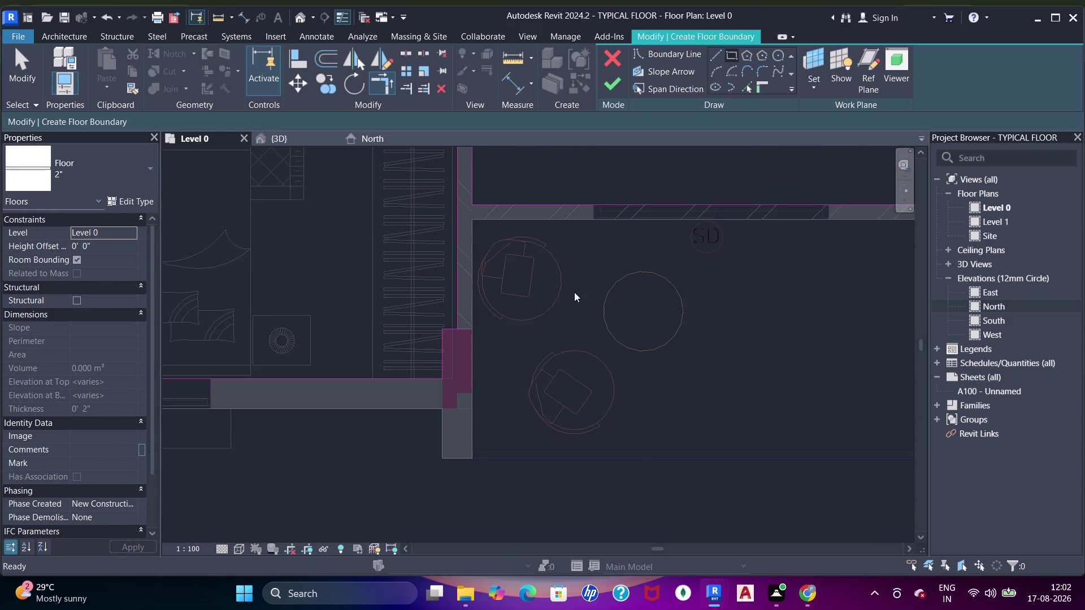
drag(471, 220, 477, 222)
middle_drag(613, 354, 400, 282)
scroll(up, 3)
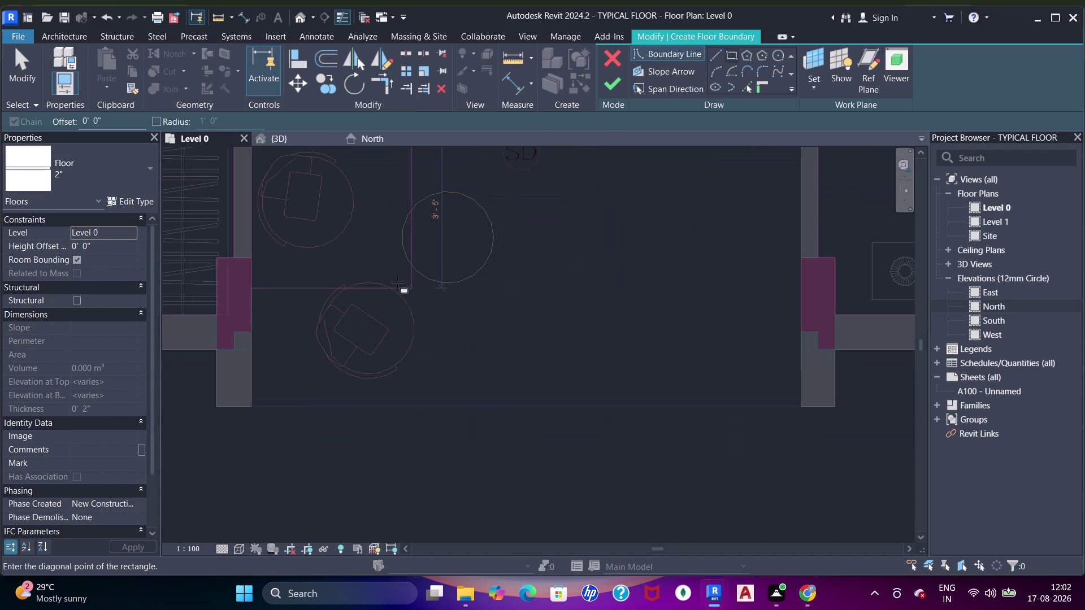
click(796, 396)
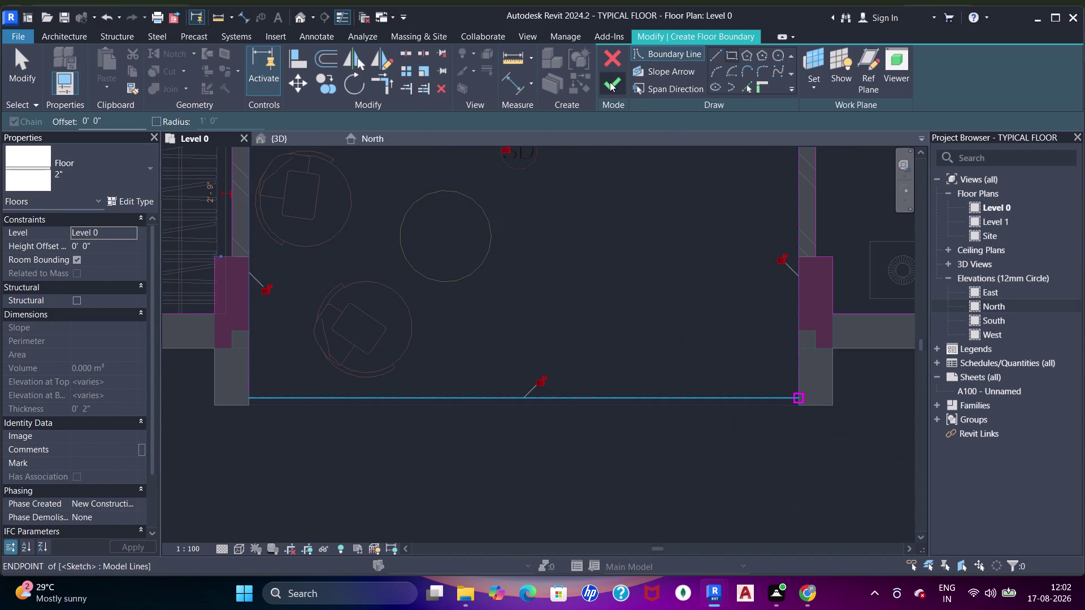
scroll(down, 3)
middle_drag(666, 242, 553, 349)
key(Escape)
Finish the sketch, producing a Level 0 floor of about 466.8 m².
scroll(down, 3)
middle_drag(719, 253, 681, 288)
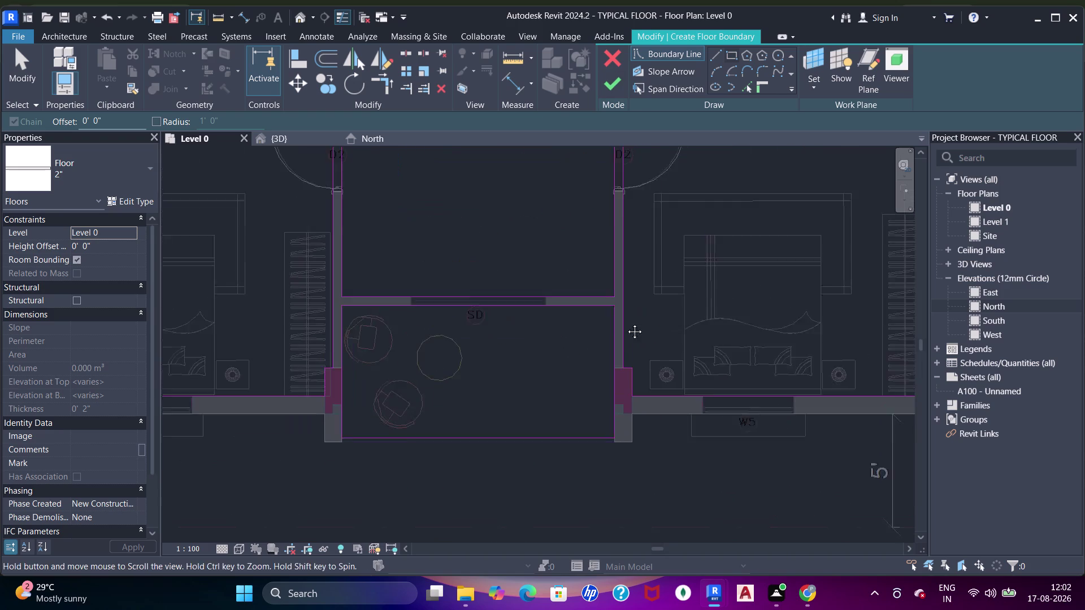
middle_drag(681, 288, 616, 328)
scroll(down, 3)
middle_drag(623, 254, 690, 416)
click(619, 85)
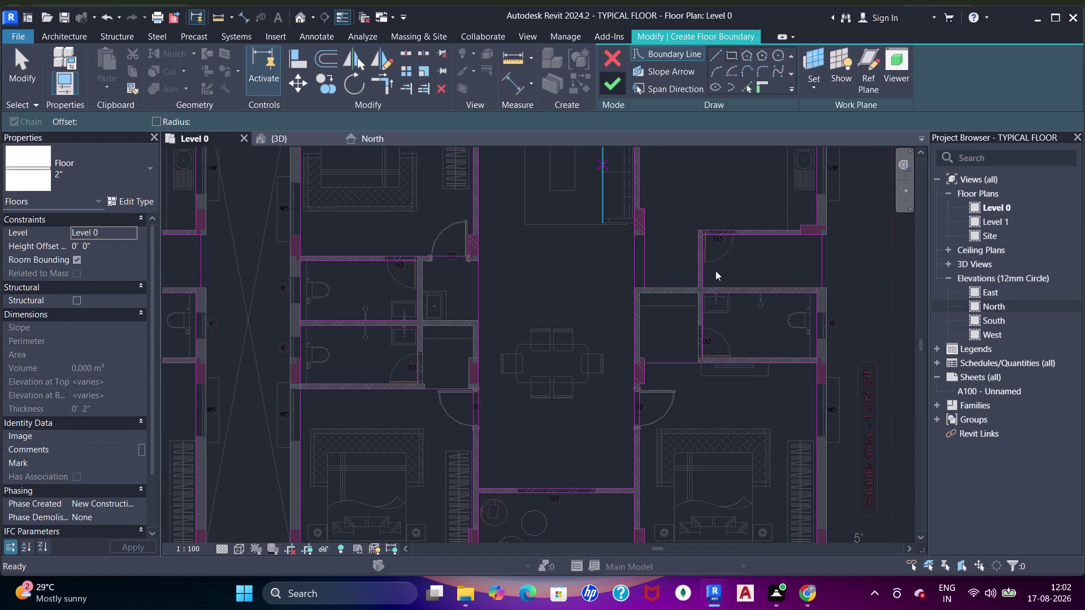
scroll(down, 3)
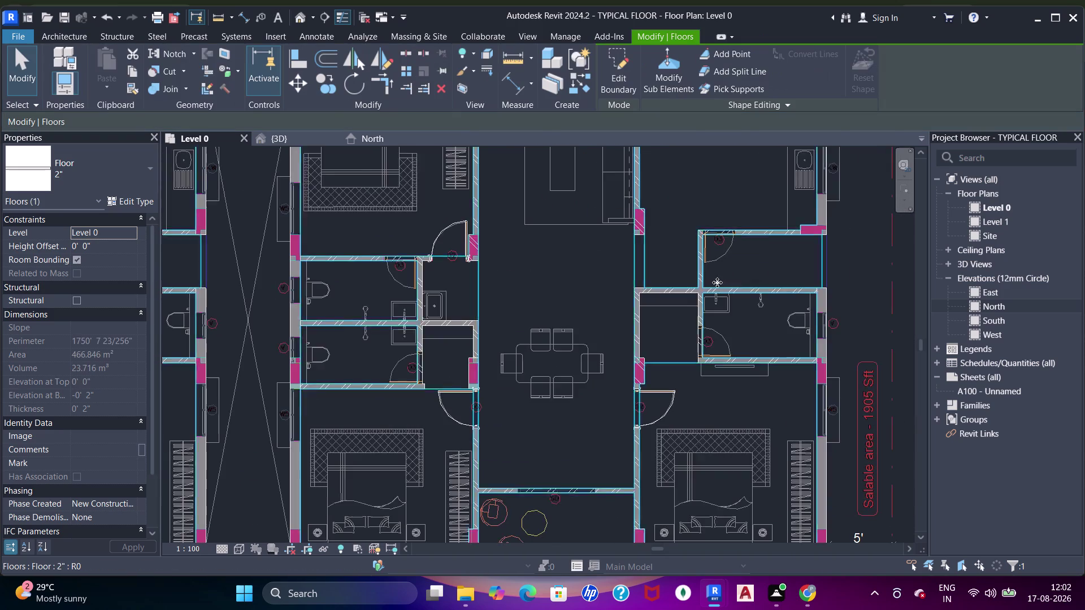
Check the finished floor across all four flats, then clear the selection.
scroll(down, 3)
text(sd)
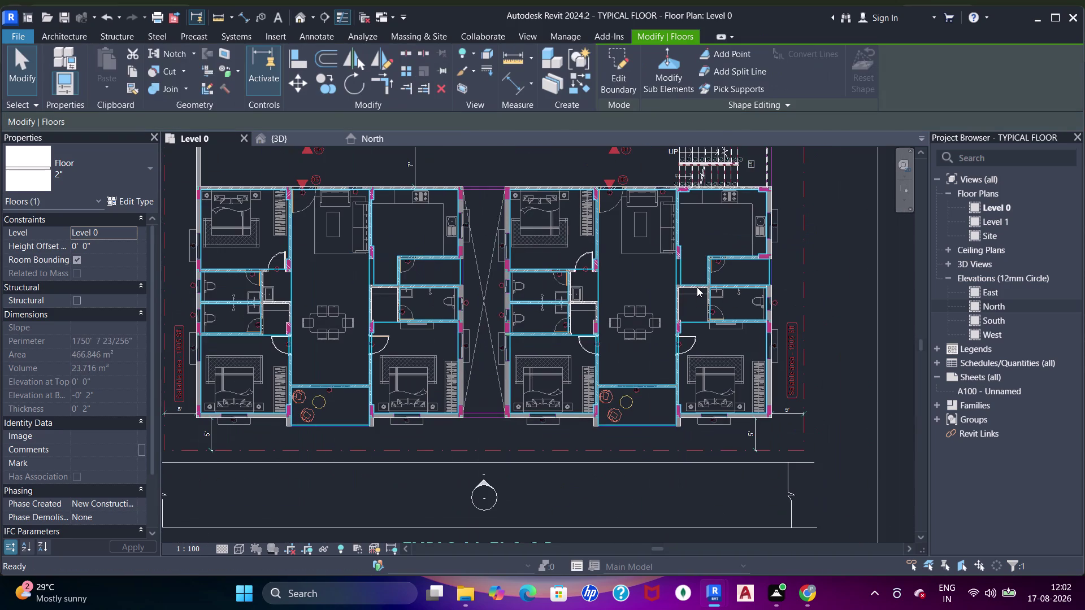
scroll(down, 3)
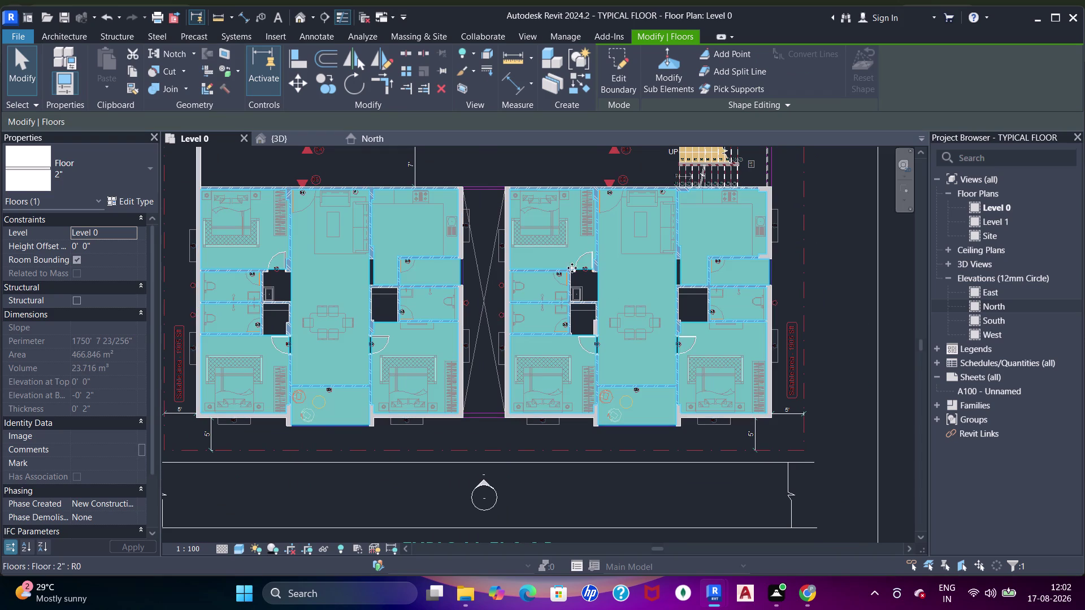
scroll(down, 3)
middle_drag(561, 268, 634, 365)
middle_drag(576, 306, 597, 334)
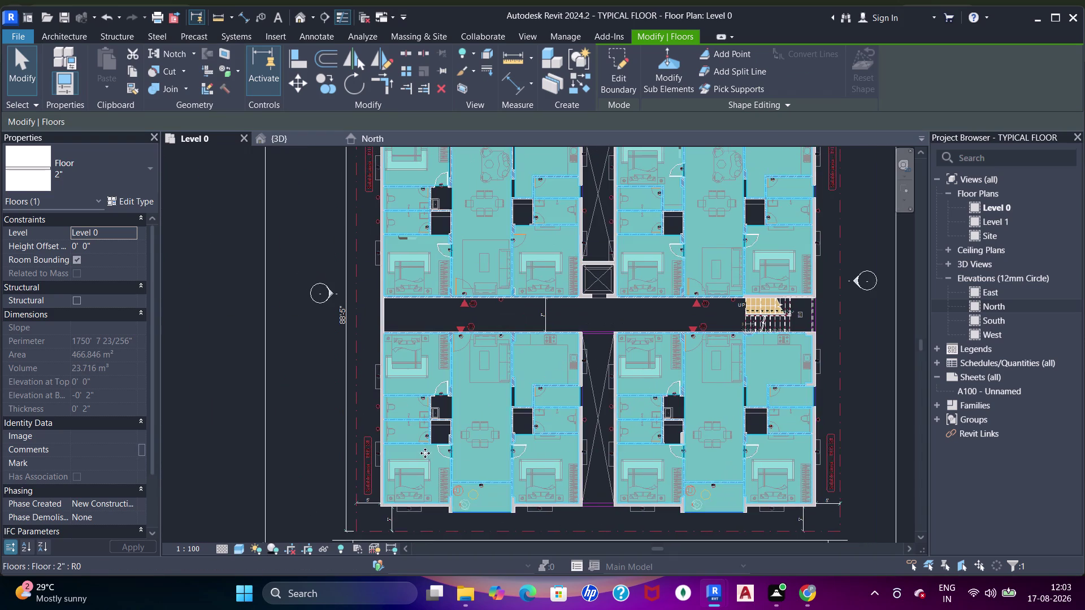
scroll(up, 3)
key(Escape)
Zoom in on the two shaft openings and start a new floor sketch.
scroll(up, 3)
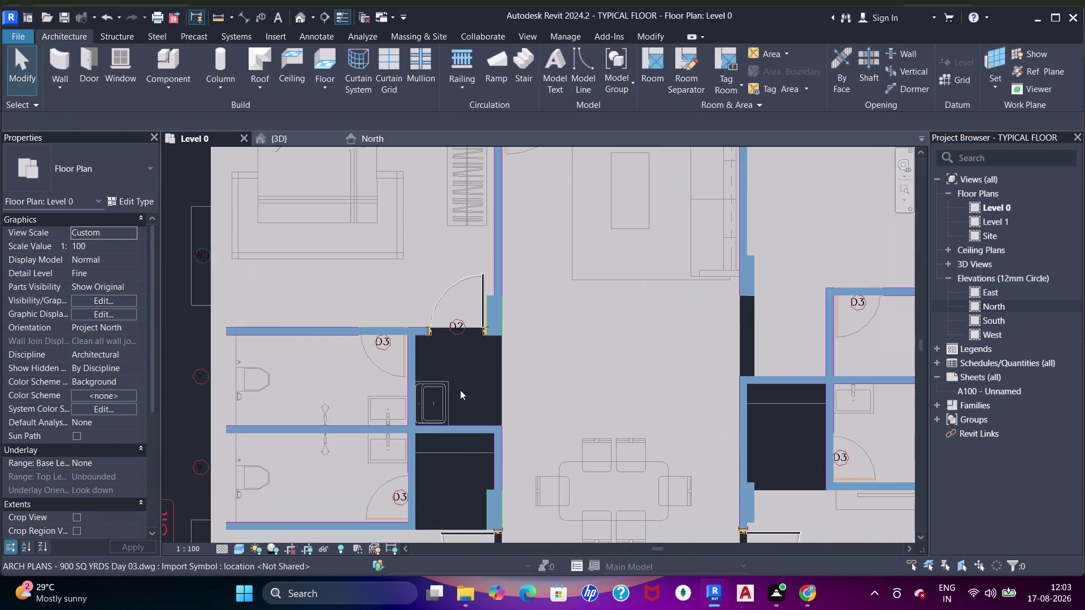
middle_drag(464, 388, 483, 318)
scroll(up, 3)
scroll(down, 3)
middle_drag(472, 289, 478, 298)
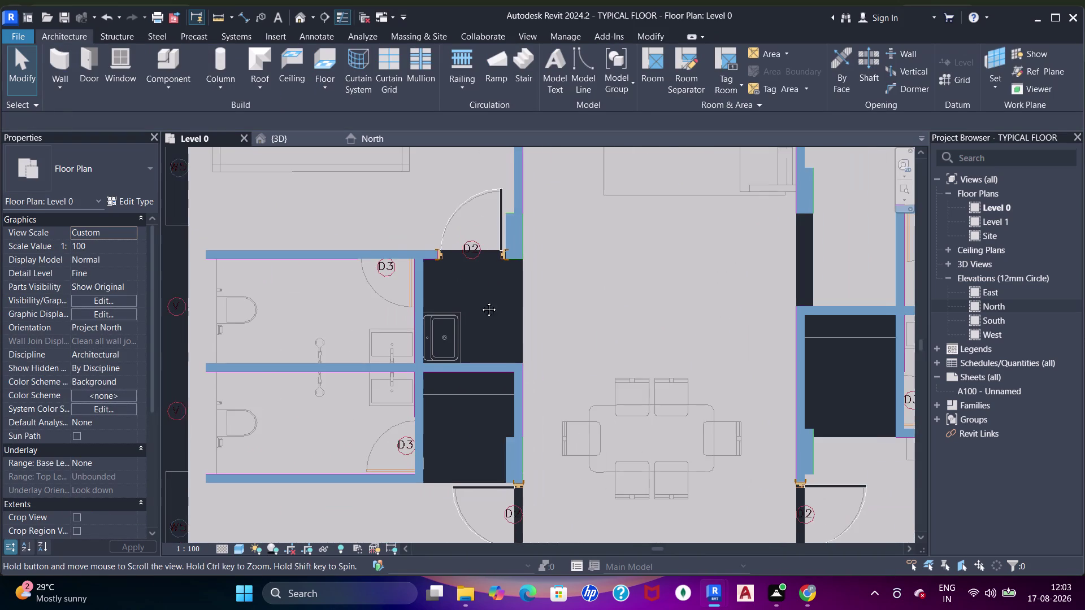
middle_drag(479, 299, 479, 302)
middle_drag(466, 304, 474, 312)
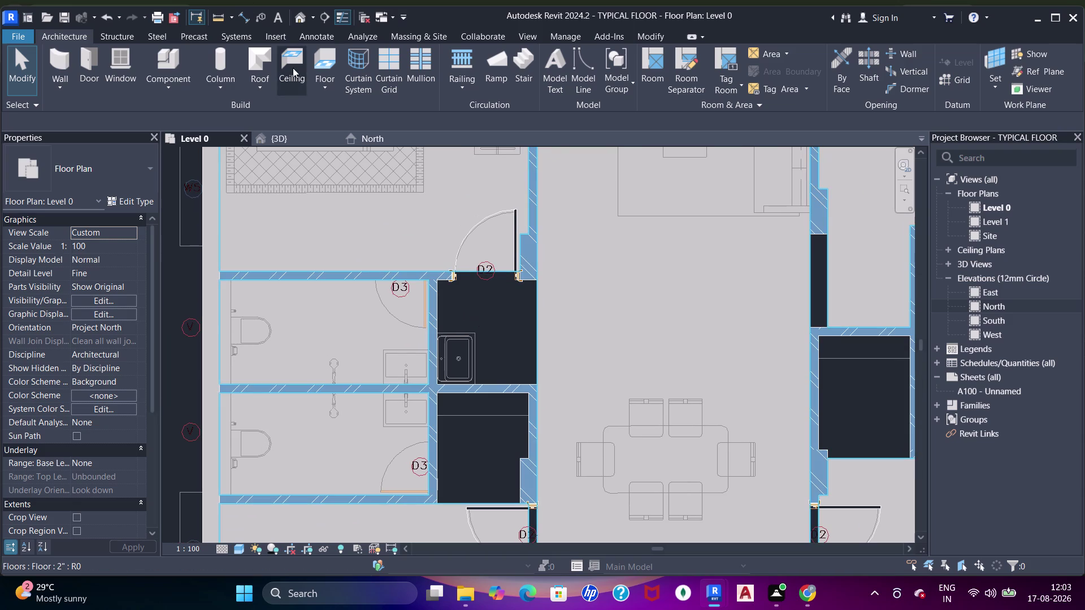
click(319, 64)
Sketch a rectangular floor boundary around the upper shaft opening.
scroll(up, 3)
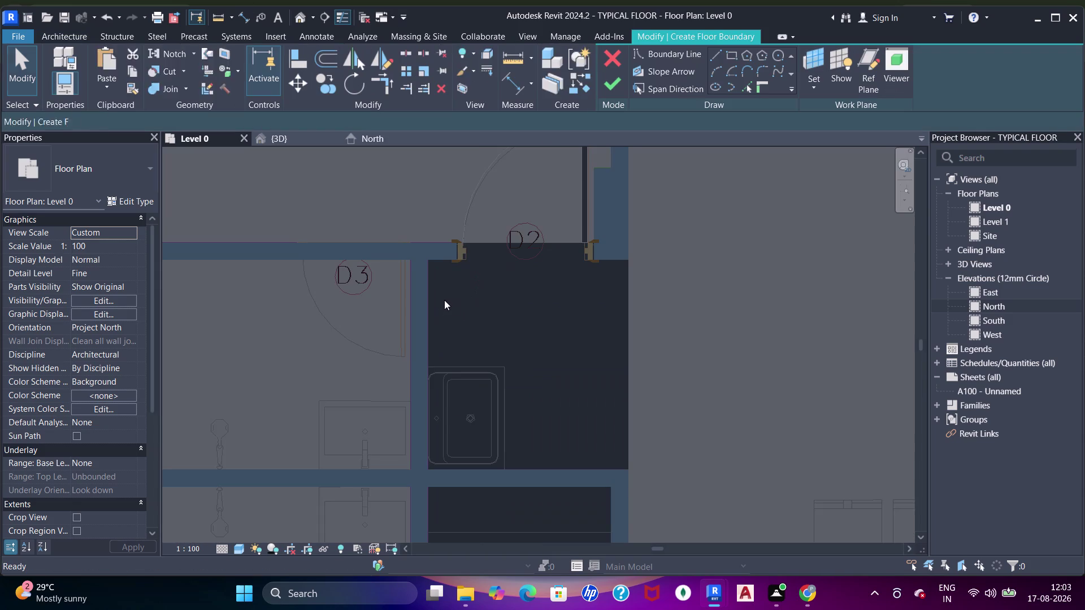
middle_drag(443, 301, 443, 264)
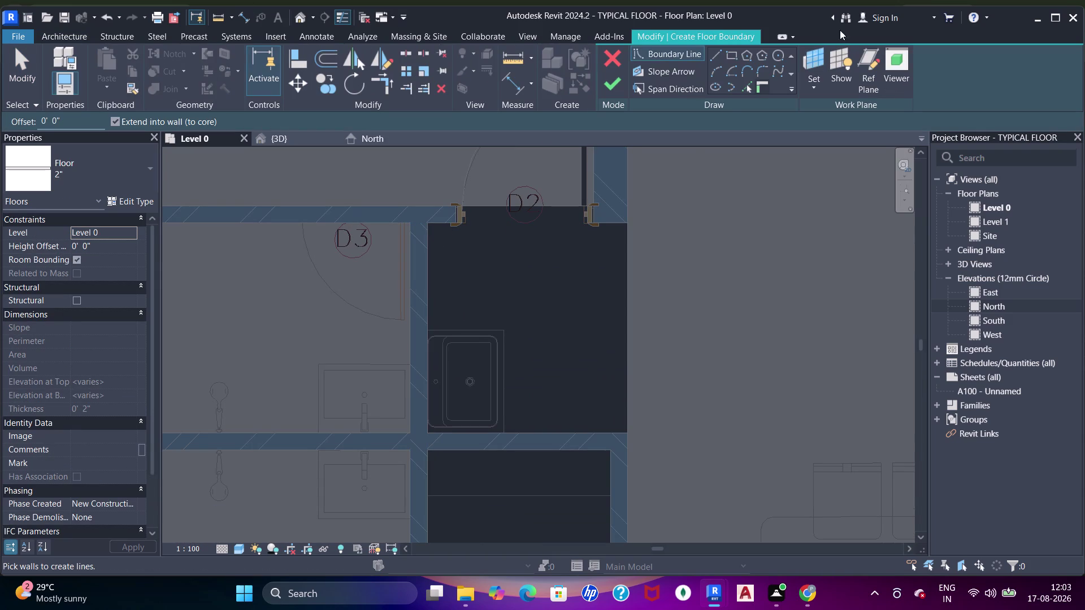
click(734, 53)
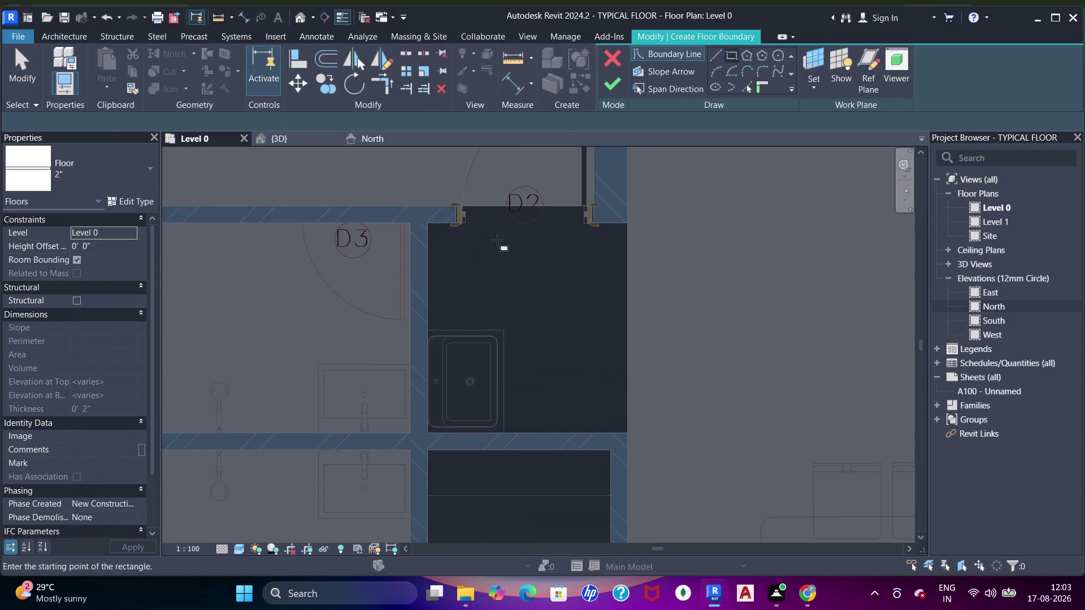
click(428, 225)
middle_drag(532, 374, 496, 270)
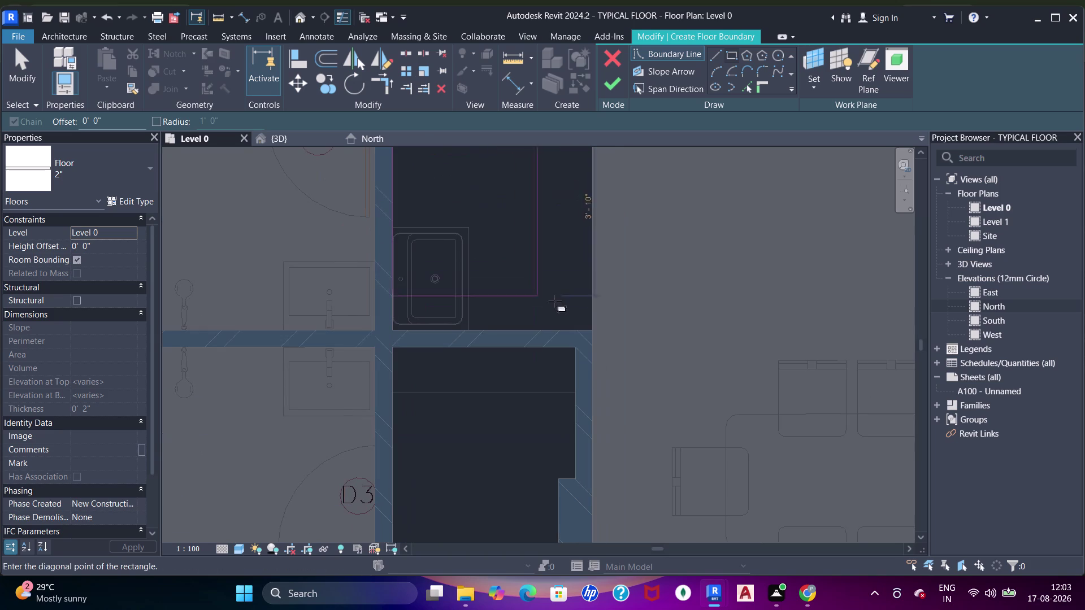
click(592, 329)
Sketch a second rectangular boundary around the lower shaft opening.
scroll(down, 3)
middle_drag(575, 231, 574, 331)
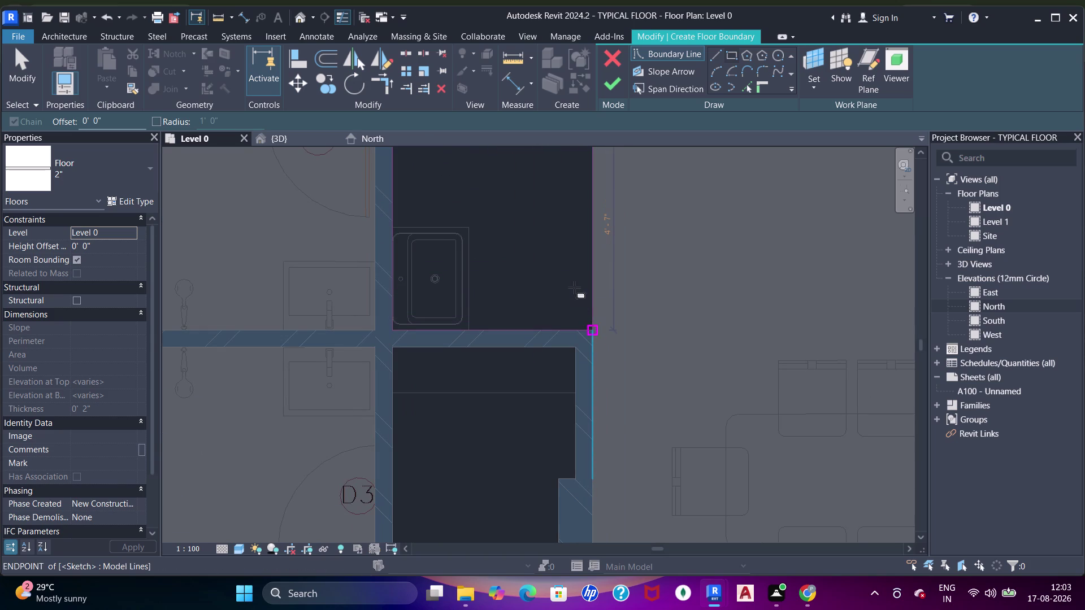
scroll(up, 3)
scroll(down, 3)
middle_drag(529, 337, 531, 284)
middle_drag(531, 284, 537, 253)
key(Escape)
scroll(down, 3)
middle_drag(583, 329, 586, 243)
scroll(up, 3)
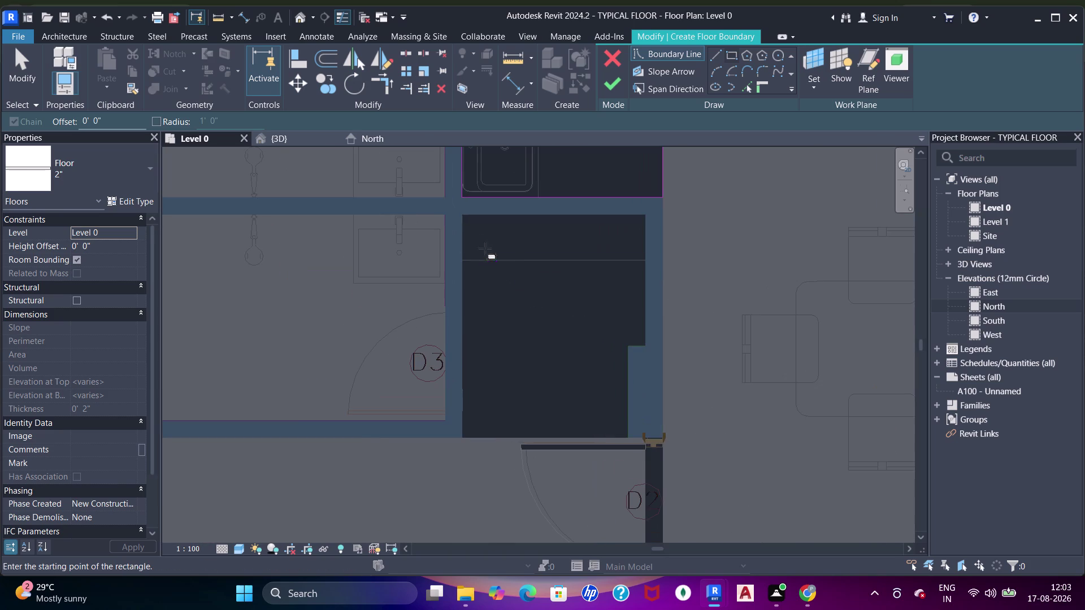
click(464, 218)
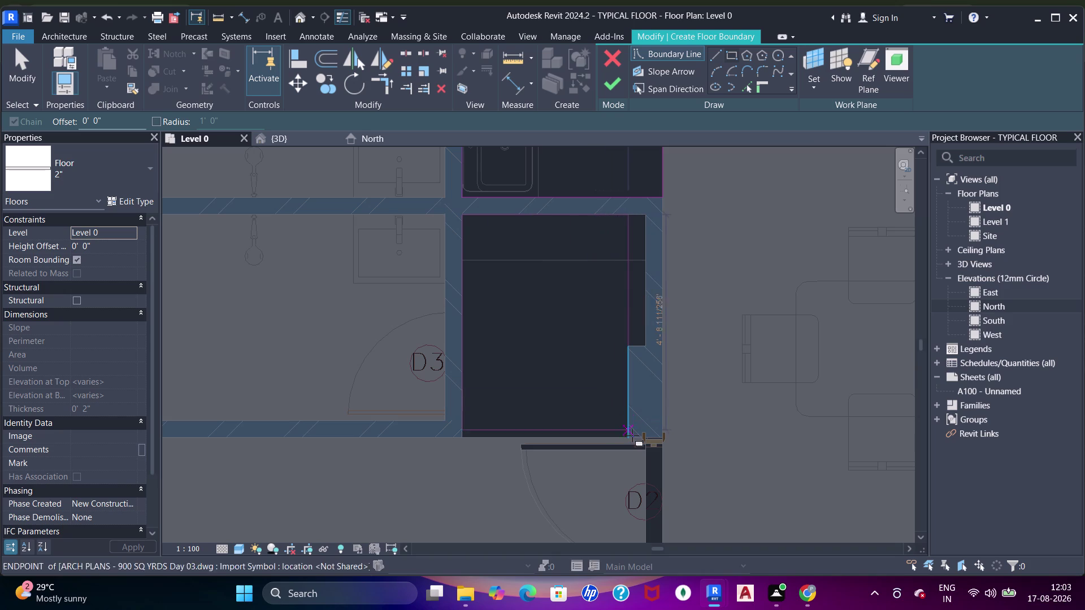
click(631, 437)
Apply a ribbon sketch tool to two lower shaft boundary lines, then cancel.
click(745, 85)
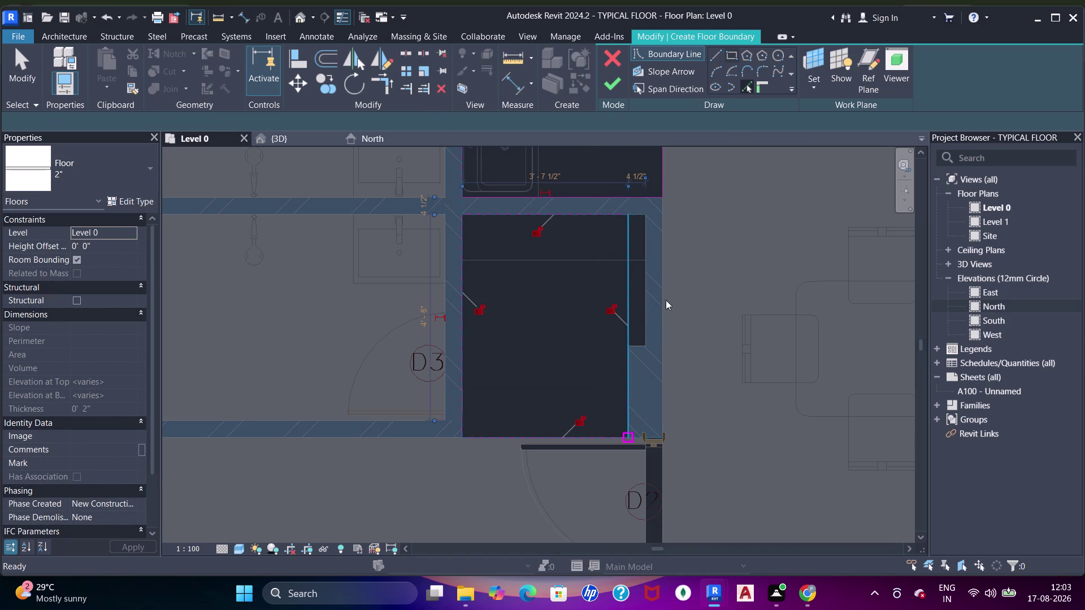
click(635, 345)
click(645, 319)
key(Escape)
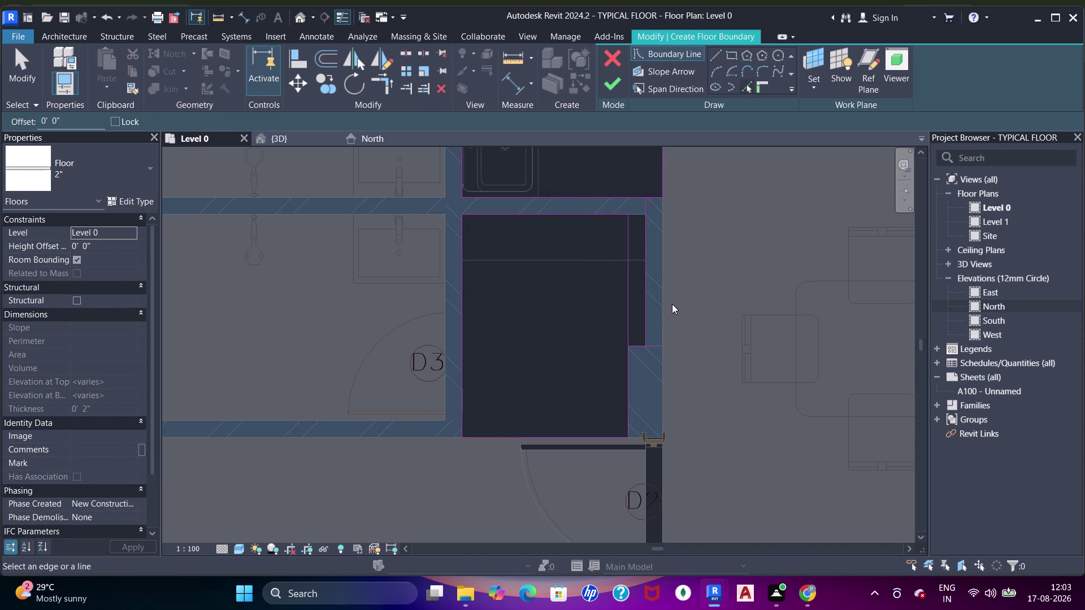
key(Escape)
Trim the shaft boundary line pairs into clean corners with Trim/Extend to Corner (TR).
key(Escape)
key(t)
key(r)
click(597, 214)
click(645, 225)
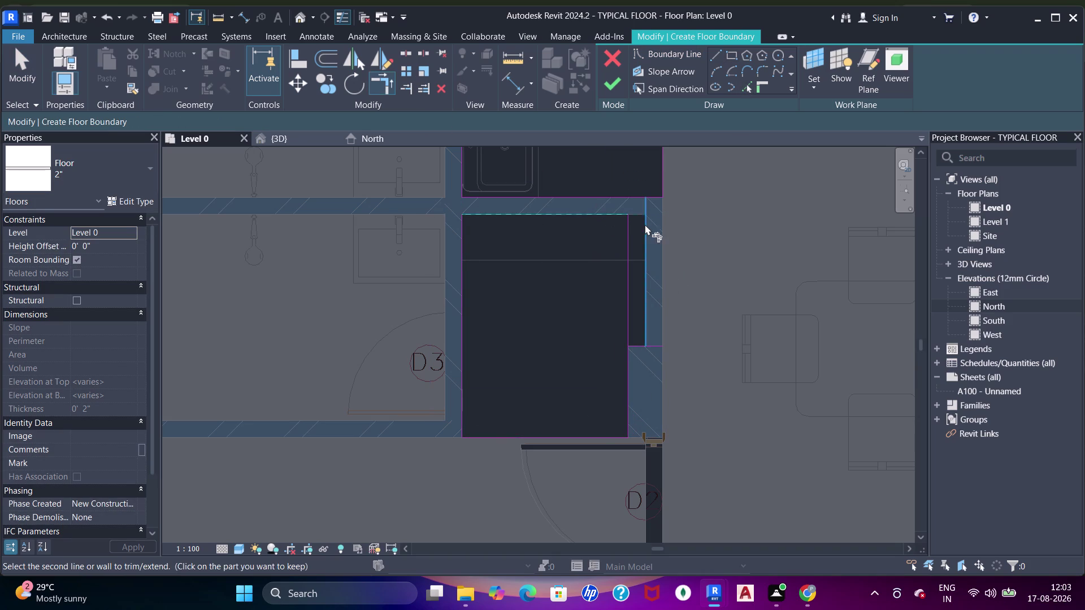
click(637, 345)
click(645, 333)
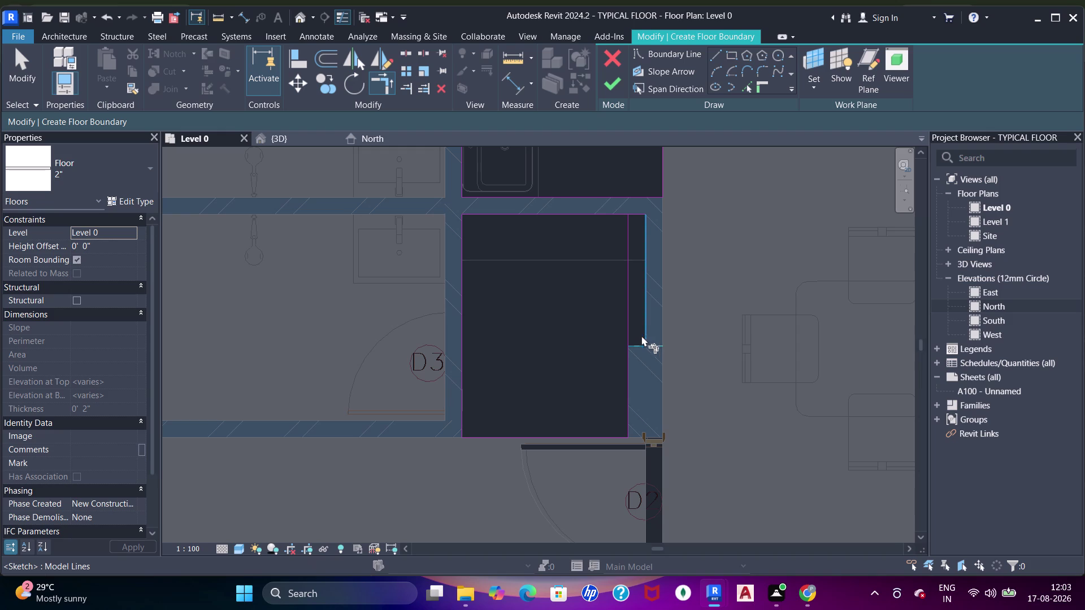
click(629, 366)
click(639, 345)
scroll(down, 3)
Draw a floor boundary line from the wall endpoint to the right-hand shaft corner.
middle_drag(676, 284, 606, 243)
scroll(down, 3)
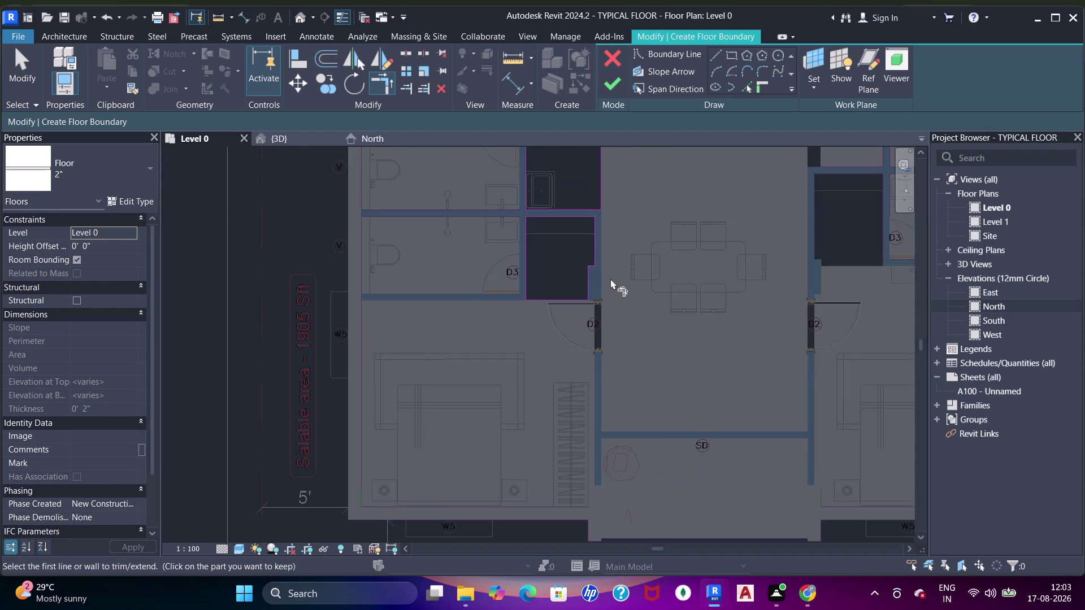
middle_drag(604, 296, 614, 316)
scroll(down, 3)
middle_drag(672, 270, 568, 333)
scroll(up, 3)
middle_drag(658, 296, 657, 188)
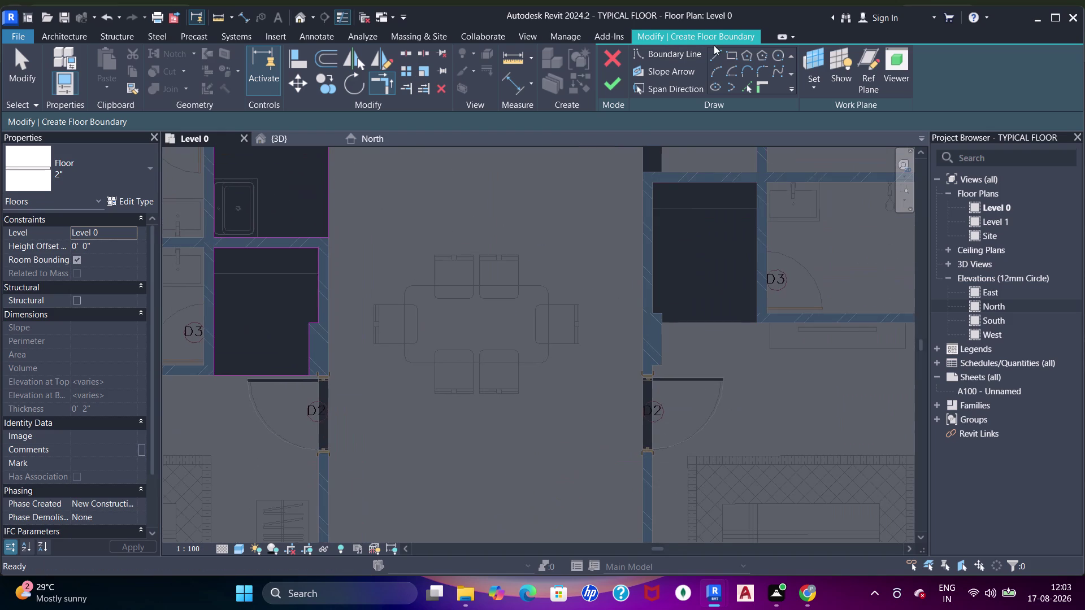
click(726, 53)
scroll(up, 3)
middle_drag(690, 175, 677, 176)
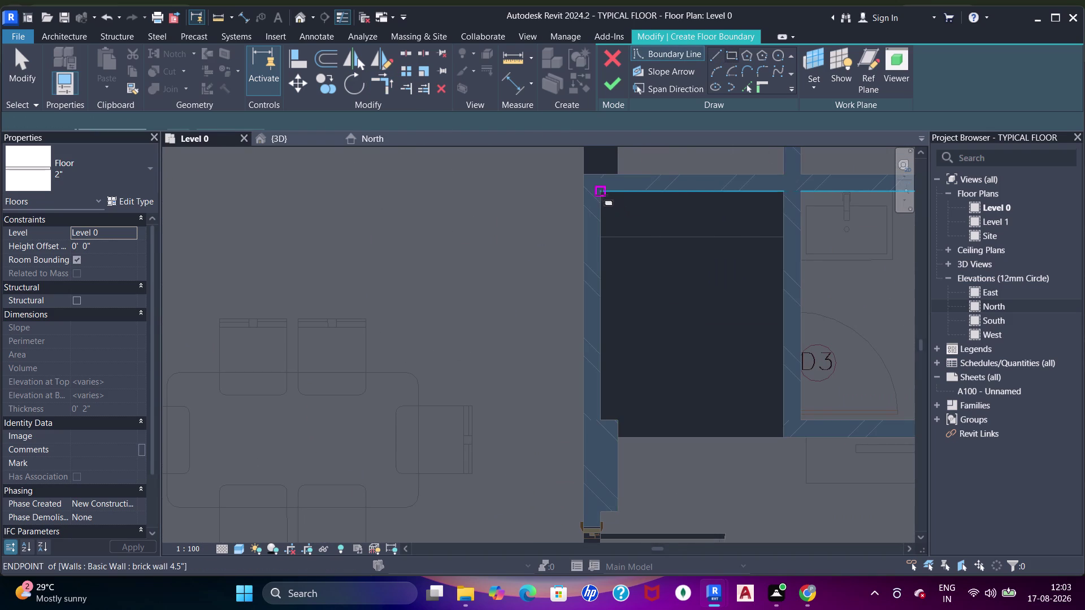
click(602, 195)
middle_drag(671, 290, 589, 197)
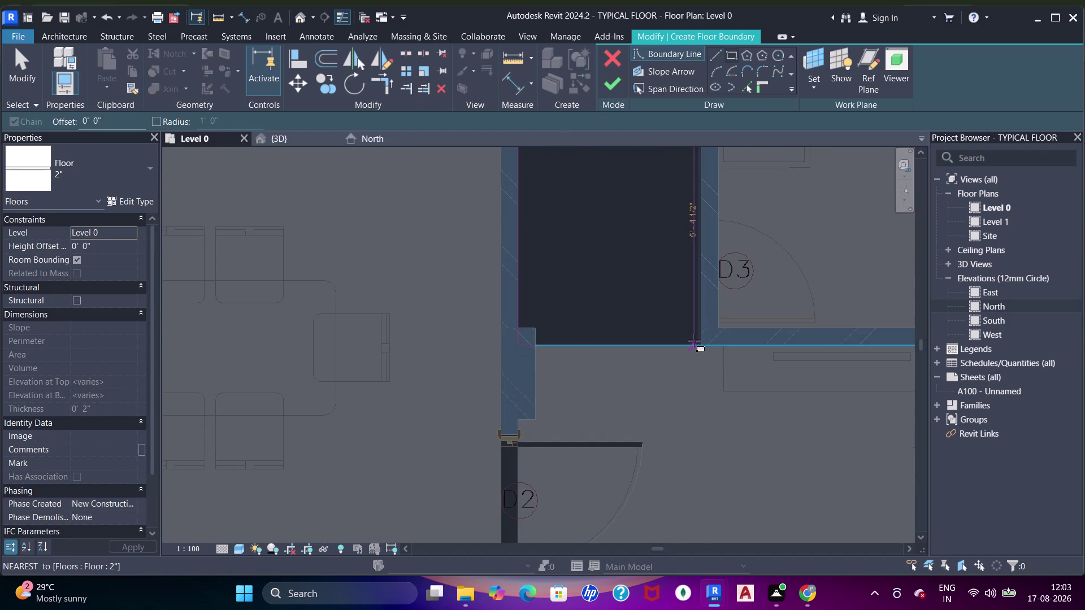
click(701, 343)
Edit the boundary sketch at the notch below the shaft.
scroll(up, 3)
key(Escape)
key(Escape)
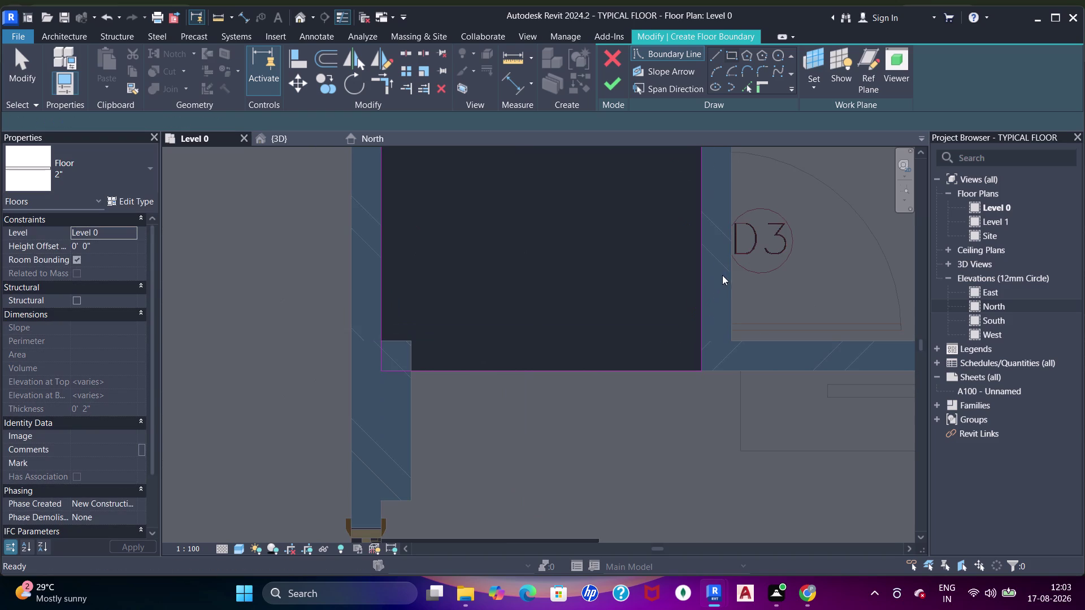
key(Escape)
scroll(down, 3)
middle_drag(599, 248, 617, 255)
click(741, 84)
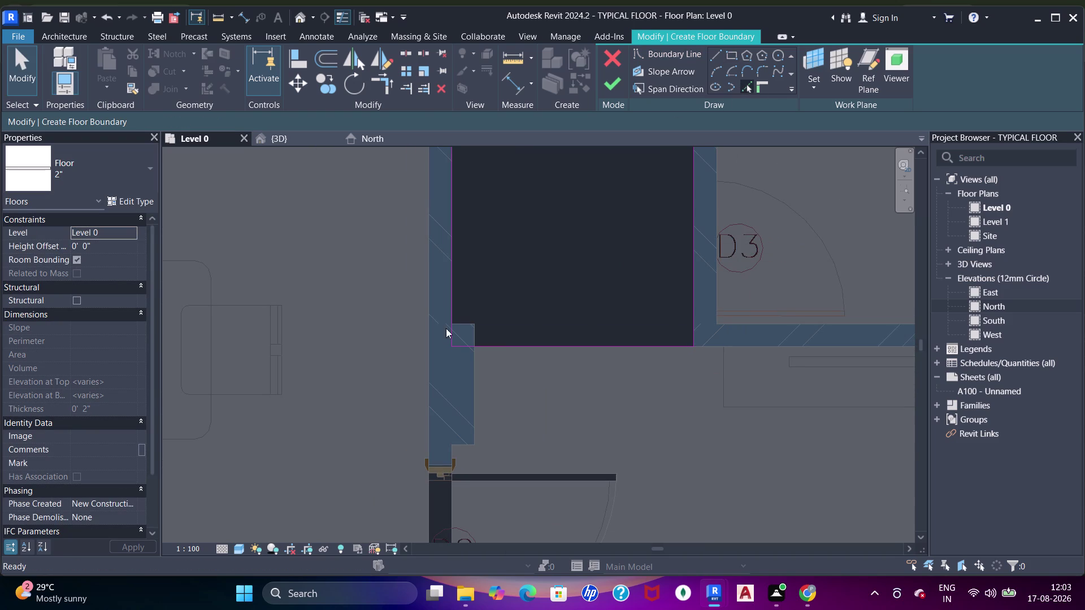
scroll(up, 3)
click(471, 315)
drag(497, 334, 503, 334)
Join the notch boundary lines into clean corners with Trim/Extend to Corner (TR).
key(Escape)
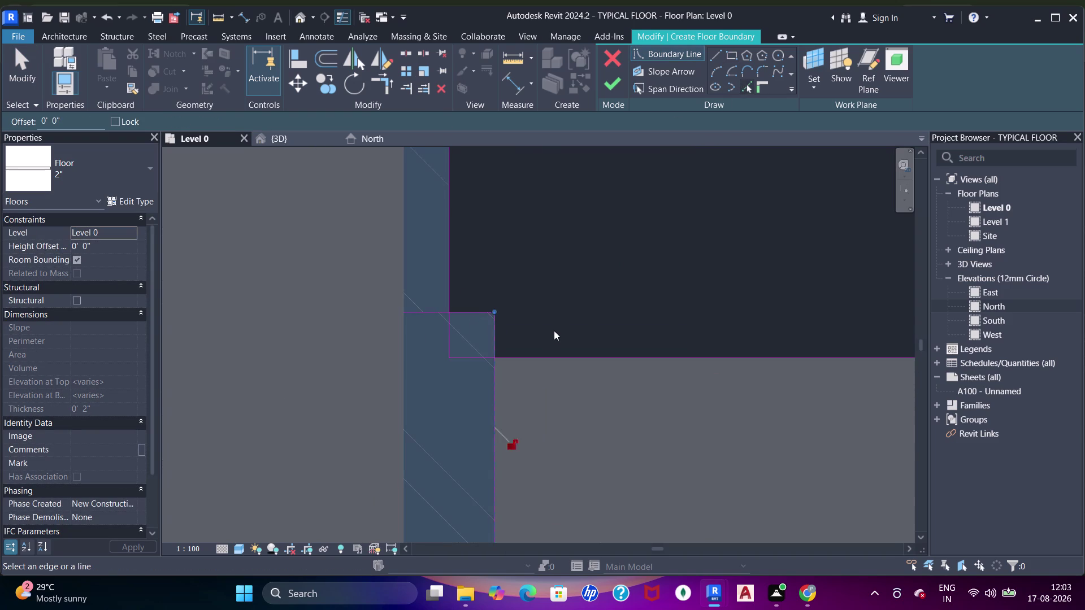
key(Escape)
key(Escape)
key(t)
key(r)
click(453, 291)
click(473, 304)
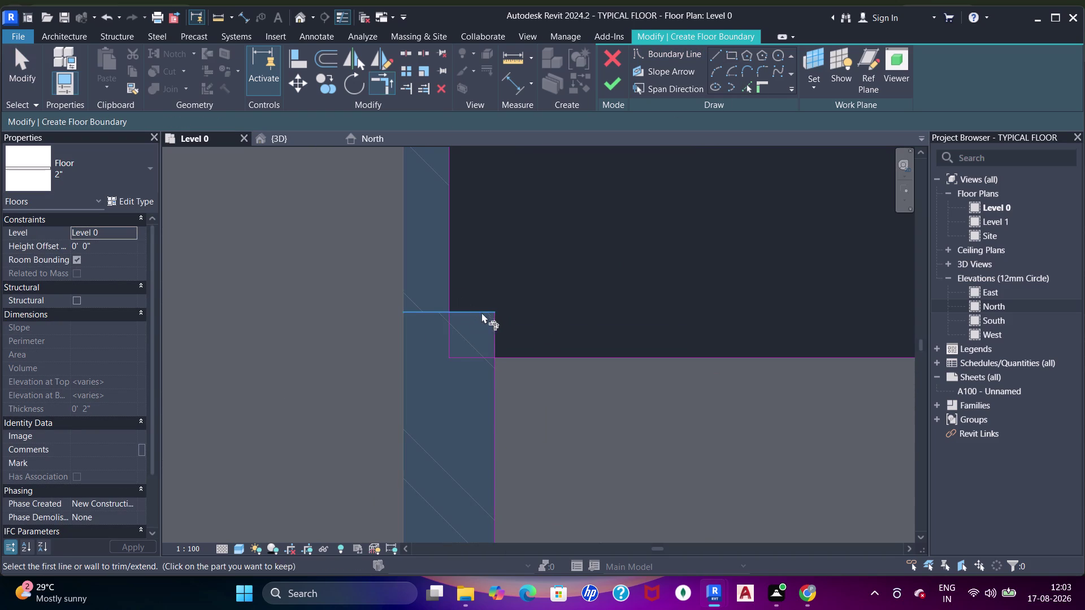
click(474, 309)
drag(443, 295, 457, 297)
click(478, 311)
click(491, 332)
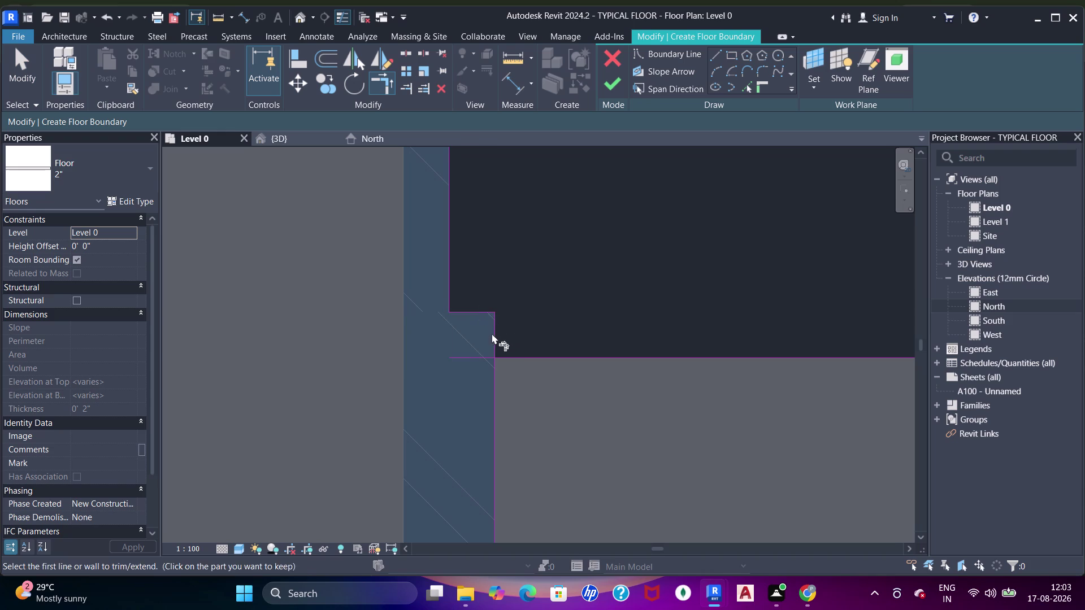
click(495, 345)
click(509, 358)
Sketch a rectangular boundary around the shaft opening near door D2.
scroll(down, 3)
middle_drag(584, 303, 508, 363)
scroll(down, 3)
middle_drag(561, 305, 497, 348)
scroll(down, 3)
middle_drag(564, 308, 306, 297)
scroll(down, 3)
scroll(up, 3)
middle_drag(699, 245, 631, 257)
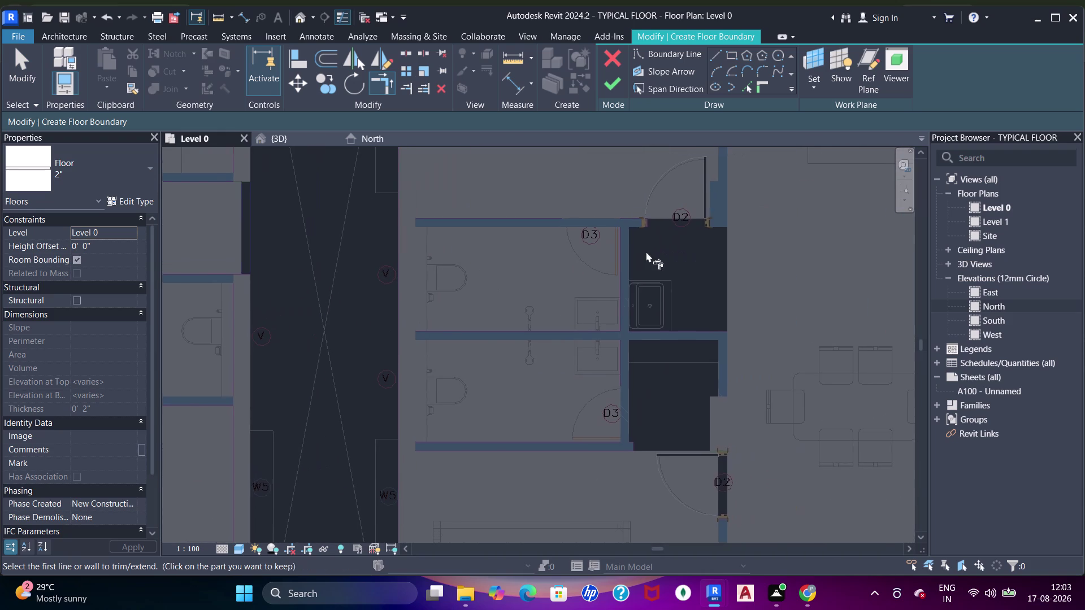
click(737, 57)
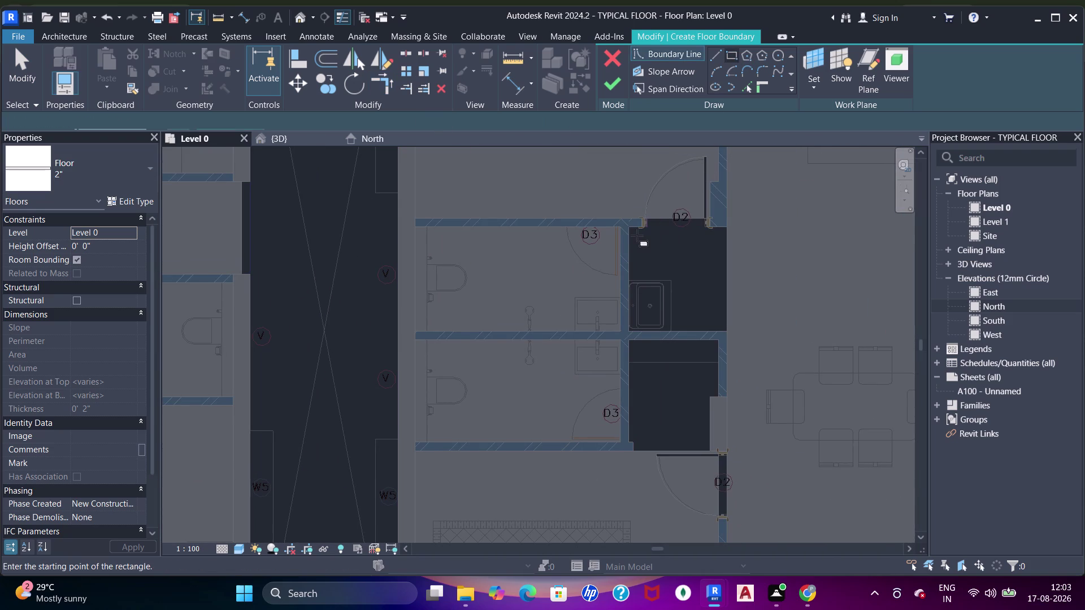
scroll(up, 3)
click(622, 213)
middle_drag(673, 276, 486, 164)
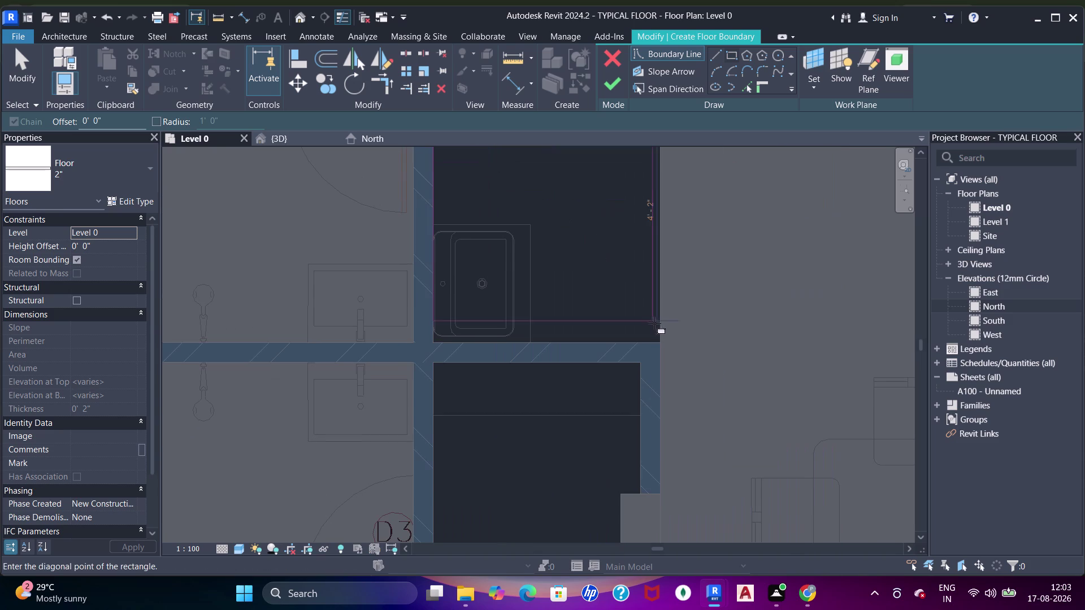
click(660, 342)
Draw a boundary line from the wall to the wall endpoint at the lower shaft.
scroll(down, 3)
middle_drag(587, 329, 580, 213)
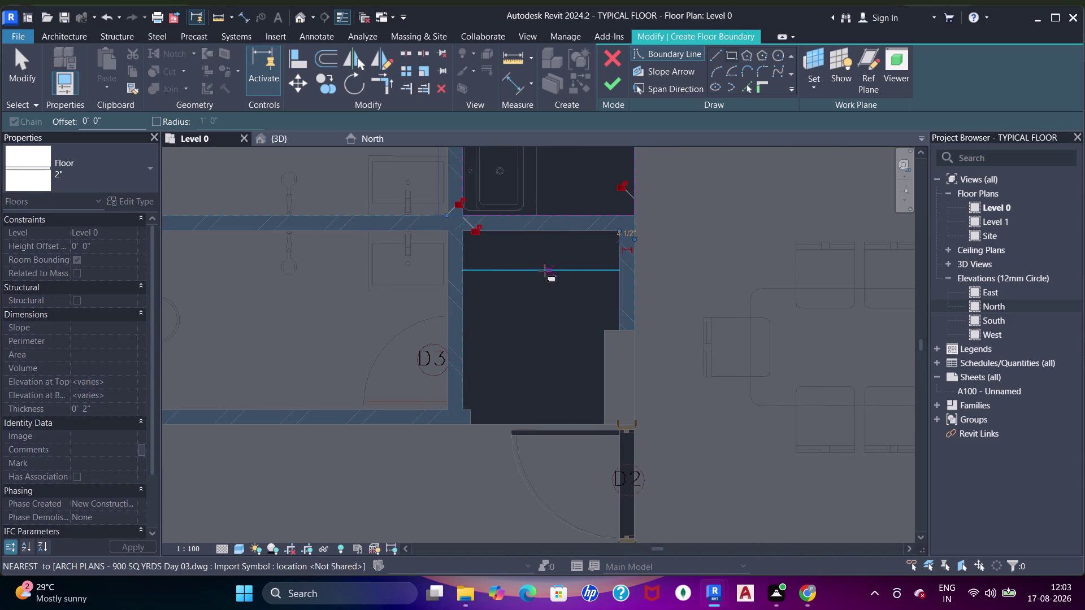
key(Escape)
click(466, 231)
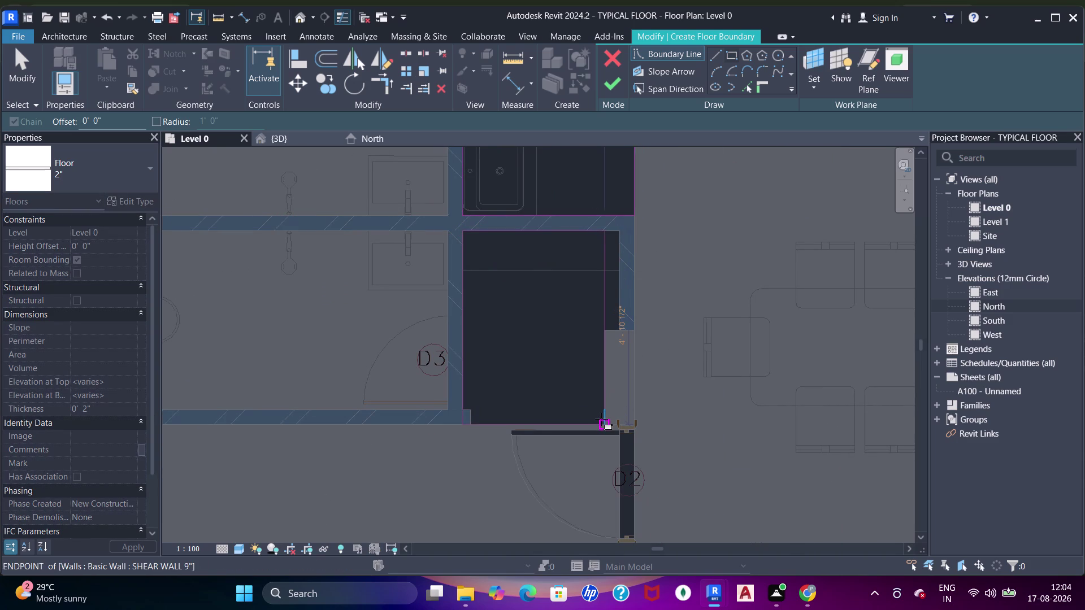
click(601, 419)
middle_drag(562, 380, 580, 290)
scroll(up, 3)
Try different boundary drawing shapes at the lower shaft opening.
click(739, 93)
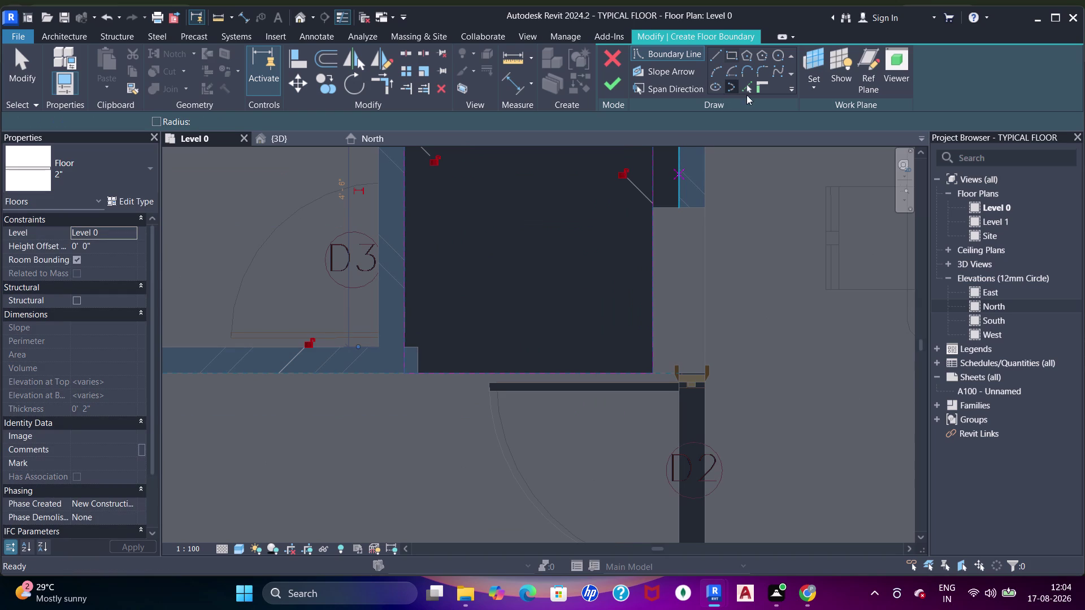
click(746, 89)
scroll(up, 3)
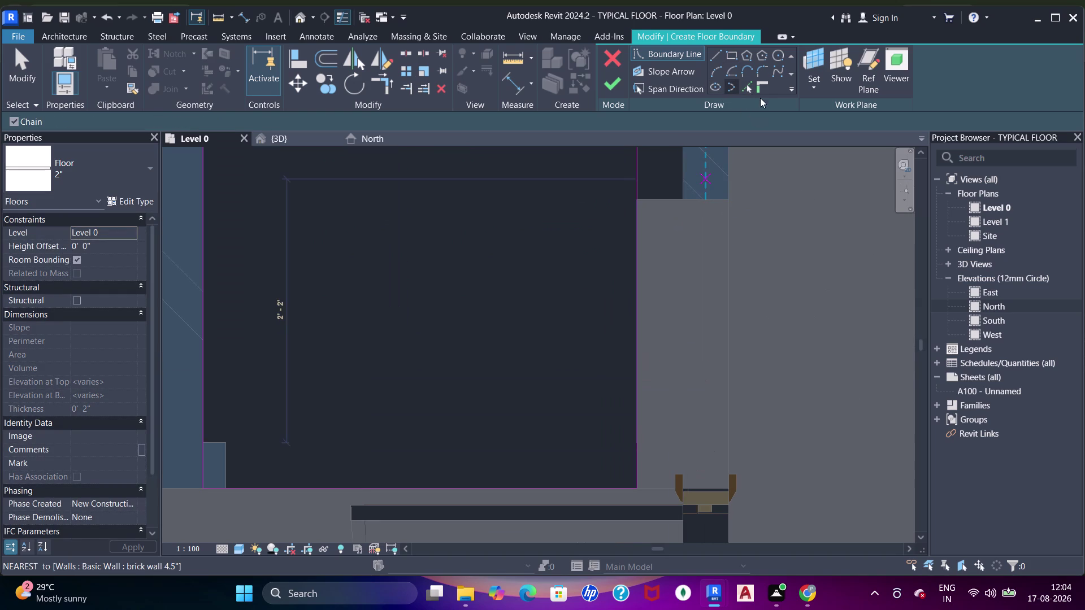
click(747, 86)
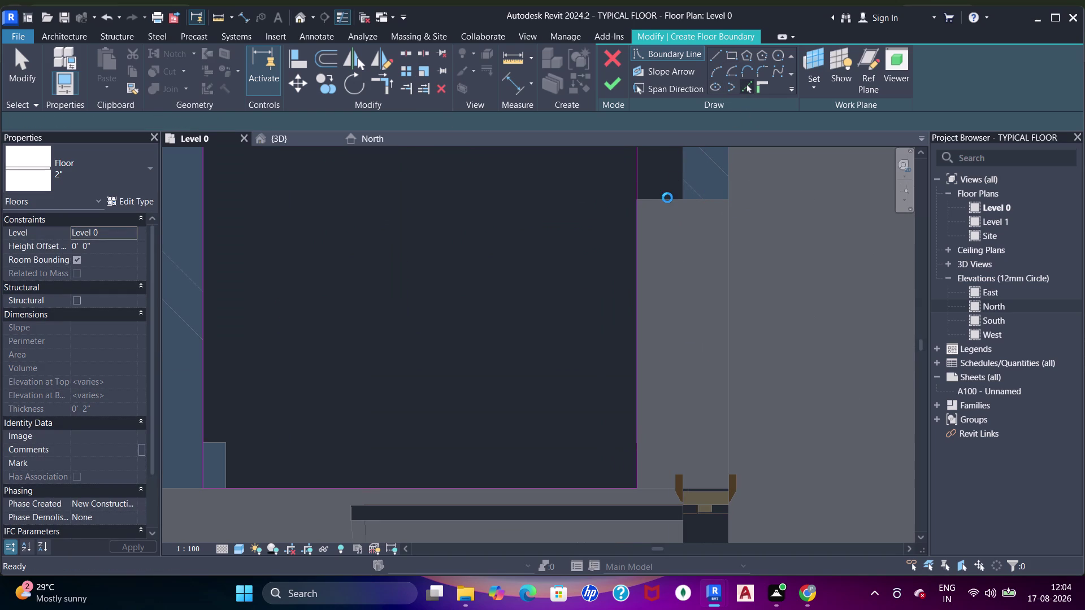
click(667, 197)
click(688, 177)
scroll(down, 3)
scroll(down, 3)
middle_drag(669, 189, 671, 298)
scroll(up, 3)
Pick the wall edges at the bottom of the shaft as boundary lines.
click(674, 216)
scroll(down, 3)
middle_drag(549, 341, 625, 232)
scroll(up, 3)
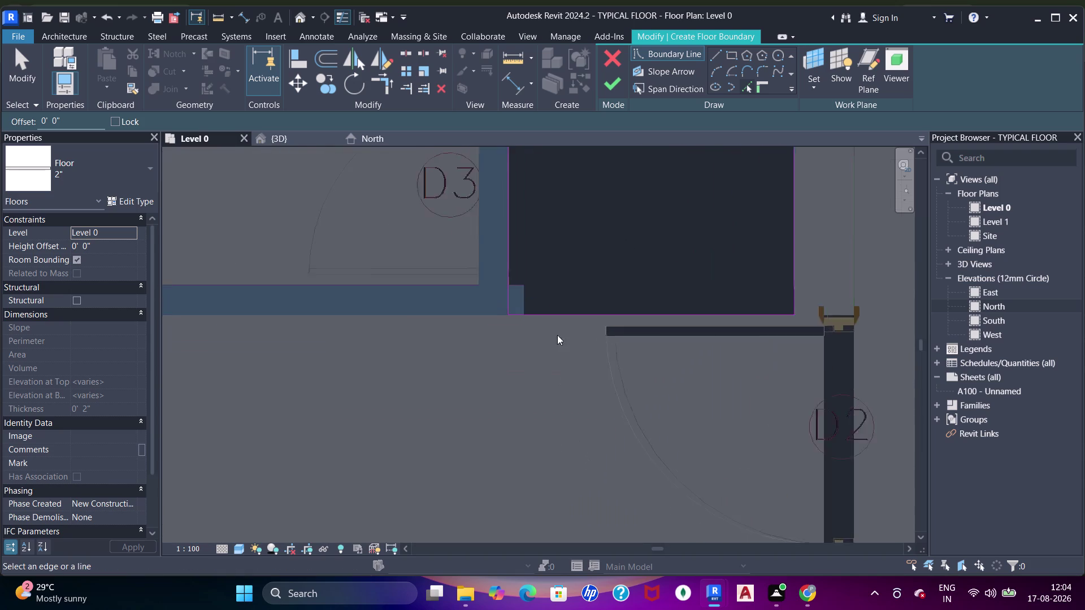
click(503, 275)
click(518, 290)
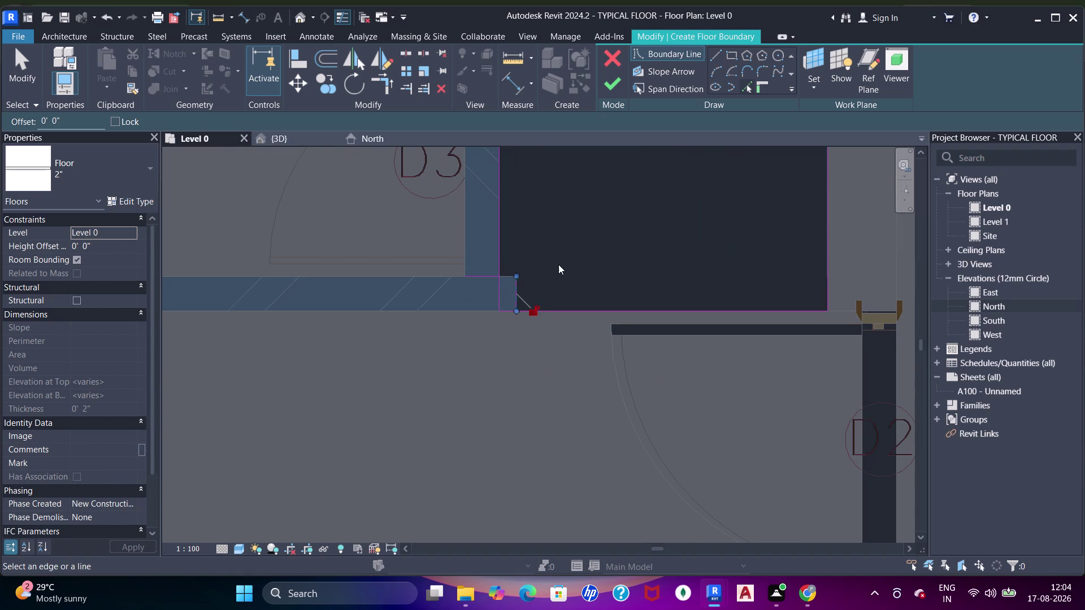
Trim the boundary lines at the lower shaft corners into clean corners with TR.
key(Escape)
key(Escape)
key(t)
key(r)
click(518, 288)
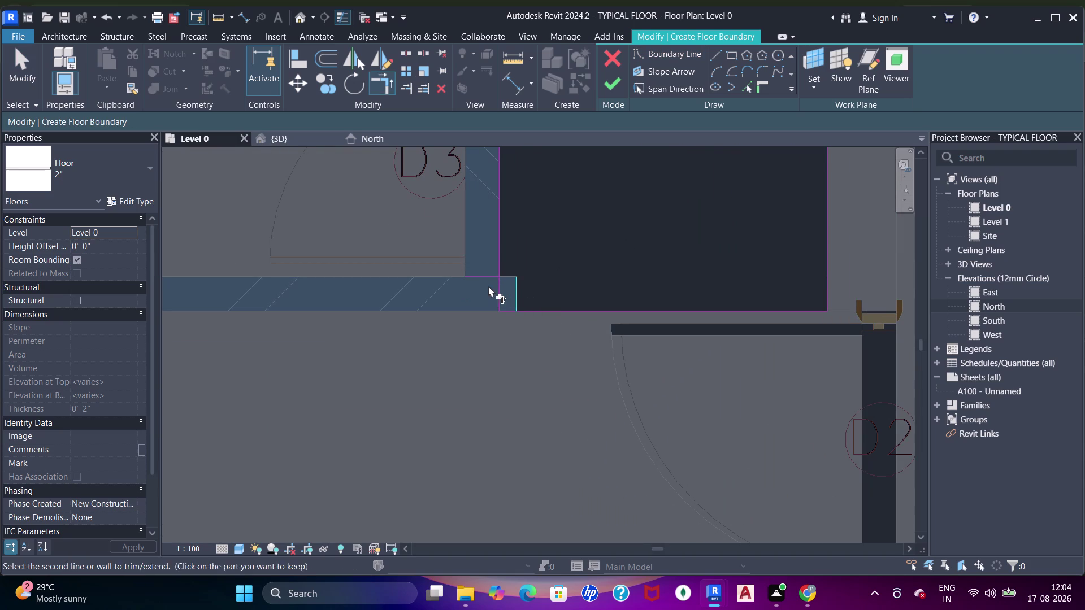
drag(483, 276, 510, 274)
click(500, 263)
click(507, 275)
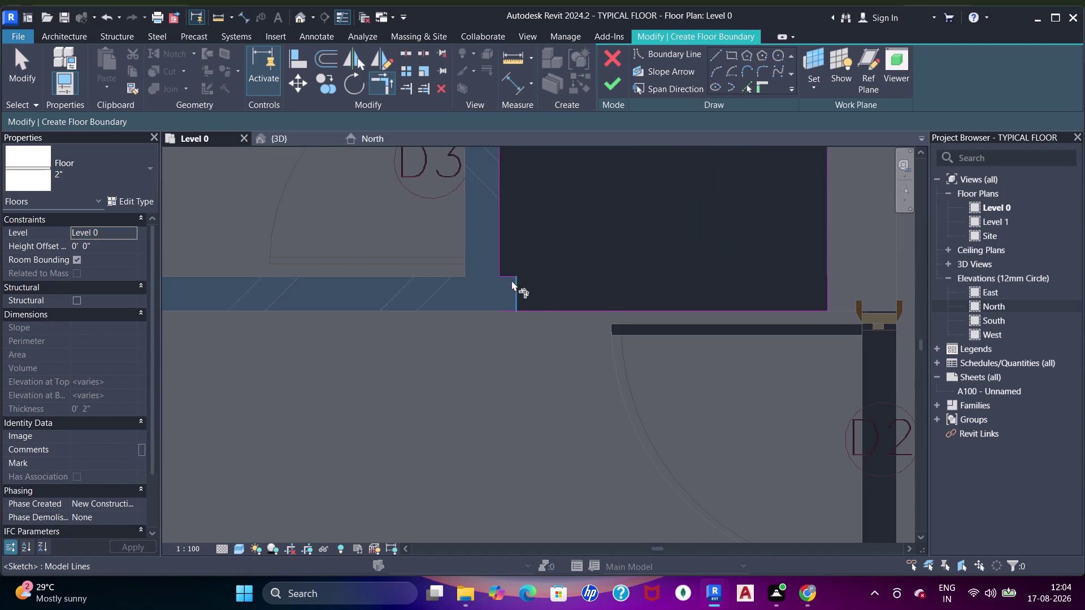
click(513, 283)
drag(525, 310, 532, 313)
Join the boundary lines at the shaft's upper and right-side corners.
scroll(down, 3)
middle_drag(717, 262, 628, 409)
scroll(up, 3)
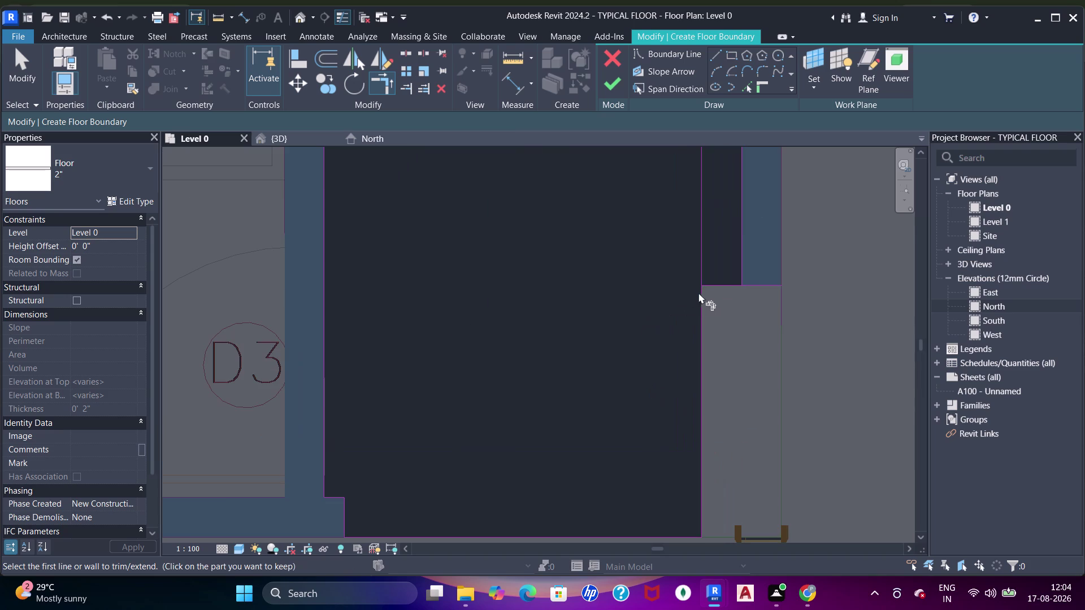
click(701, 300)
click(712, 285)
drag(715, 284, 721, 283)
click(743, 268)
scroll(down, 3)
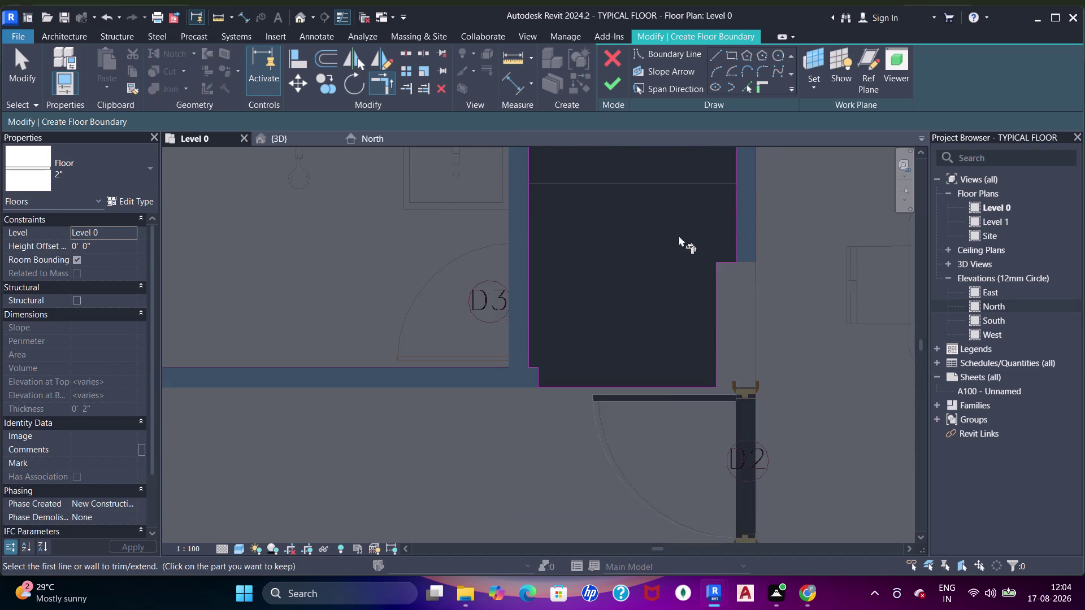
middle_drag(673, 257, 678, 352)
scroll(up, 3)
drag(711, 221, 717, 221)
click(754, 259)
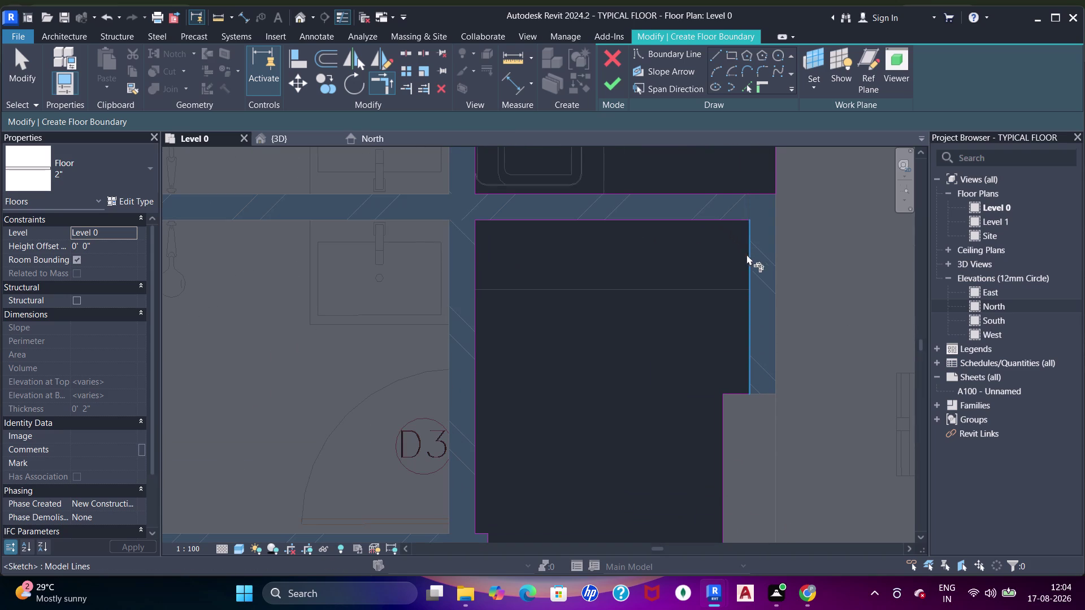
Start a new boundary line at the wall endpoint beside door D3.
scroll(down, 3)
middle_drag(686, 320, 443, 311)
scroll(down, 3)
middle_drag(589, 273, 529, 273)
scroll(up, 3)
middle_drag(624, 291, 589, 339)
click(731, 52)
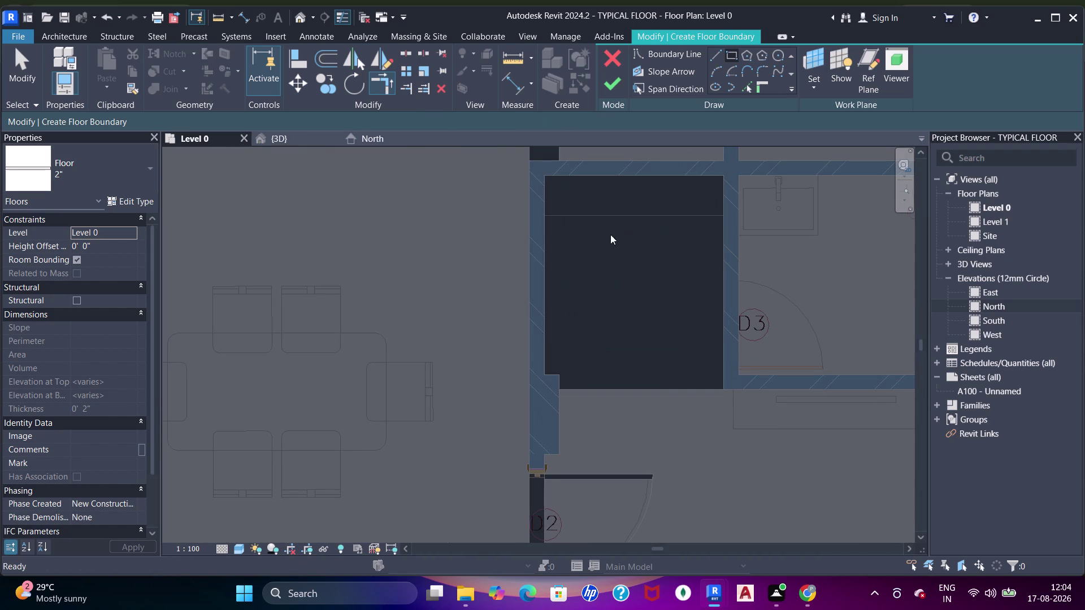
click(548, 181)
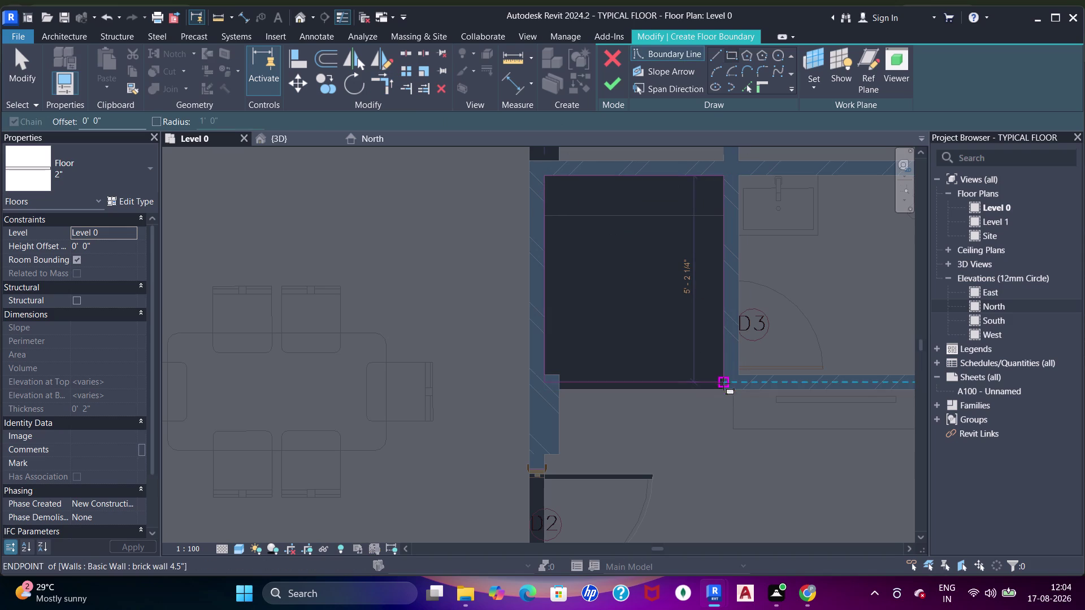
click(724, 388)
middle_drag(602, 376, 653, 347)
scroll(up, 3)
middle_drag(626, 377, 571, 408)
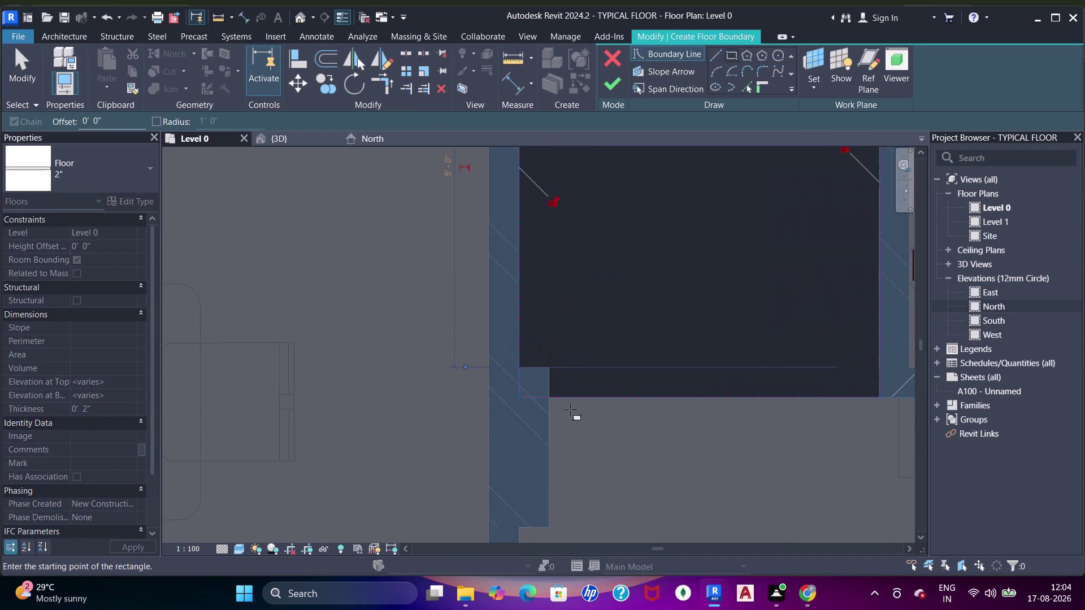
Place a boundary corner at the wall extension beside the D3 shaft.
key(w)
key(f)
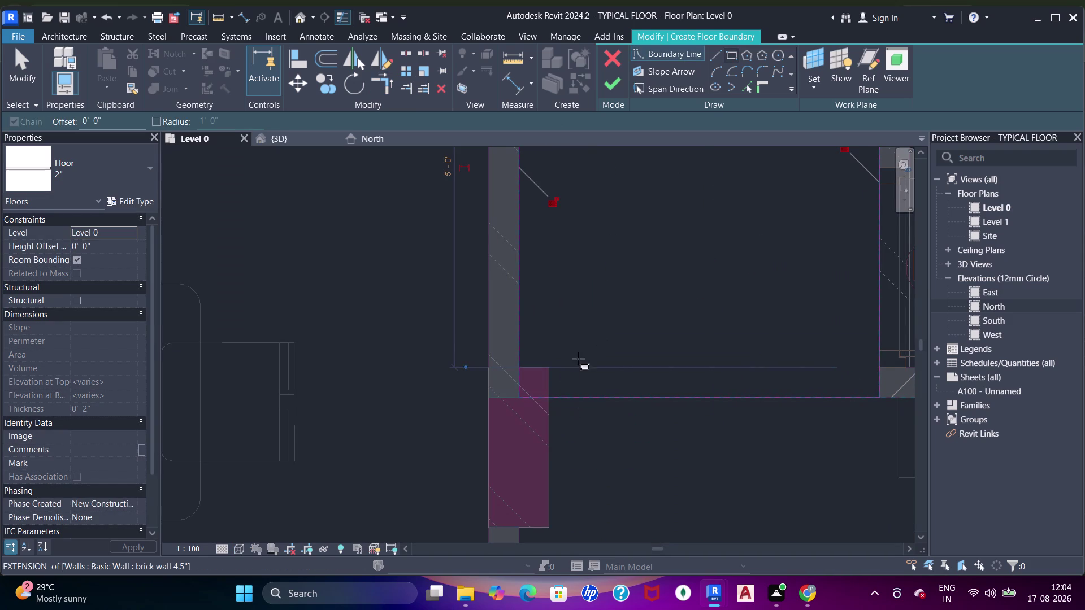
click(744, 83)
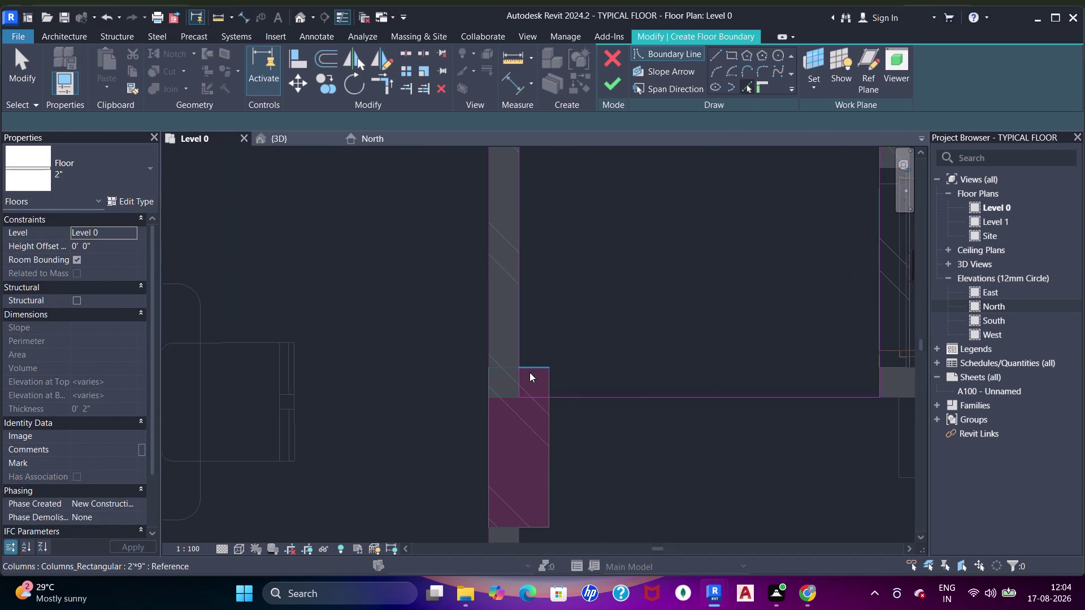
click(529, 372)
drag(547, 393, 559, 393)
Trim the D3 shaft boundary lines to step around the adjacent column edge.
key(Escape)
key(Escape)
key(t)
key(r)
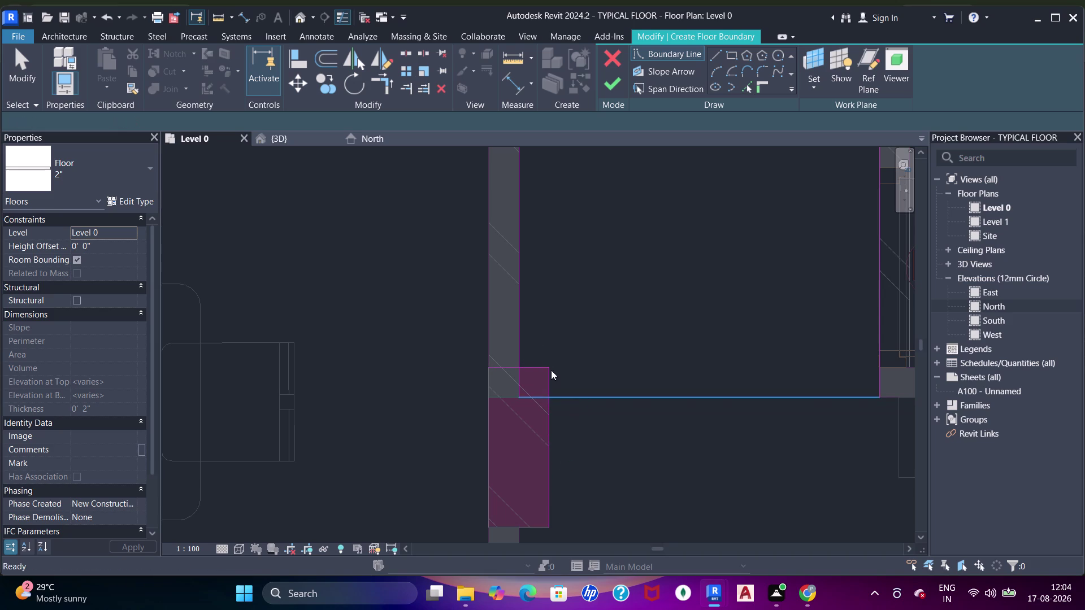
drag(511, 345, 520, 345)
click(519, 350)
click(534, 369)
click(547, 382)
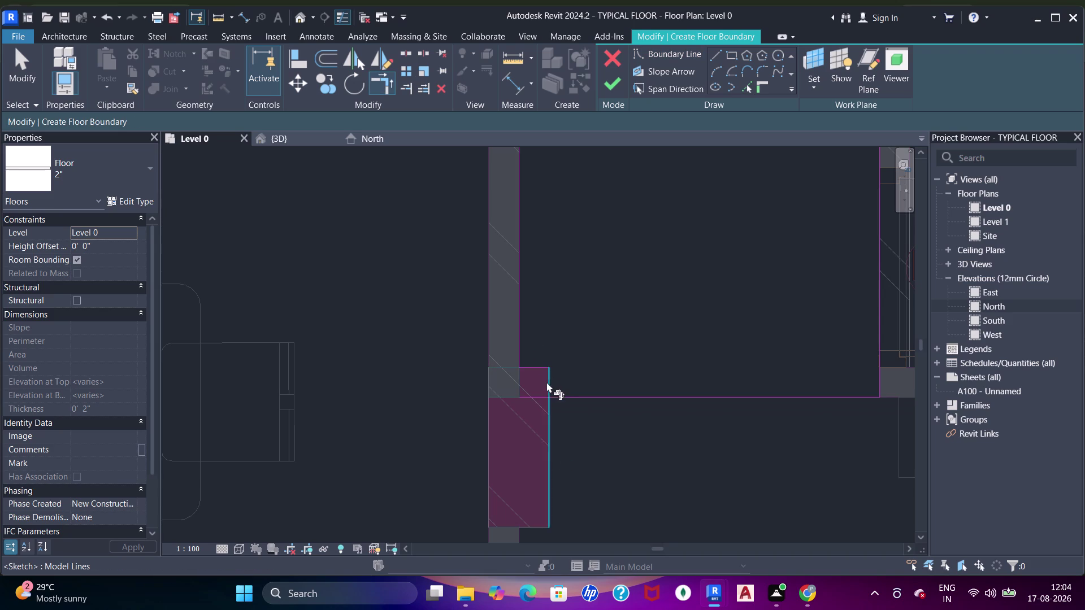
click(562, 396)
scroll(down, 3)
middle_drag(651, 323, 646, 332)
Pan and zoom the plan to center the small shaft opening near door D3.
key(s)
key(d)
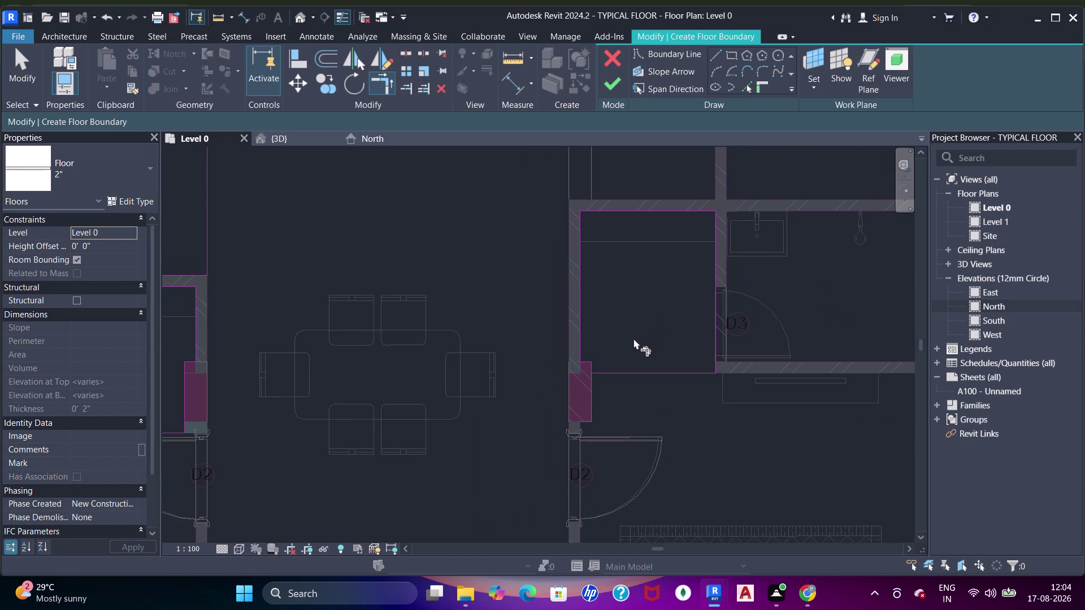
scroll(down, 3)
middle_drag(622, 340, 562, 366)
scroll(down, 3)
scroll(down, 3)
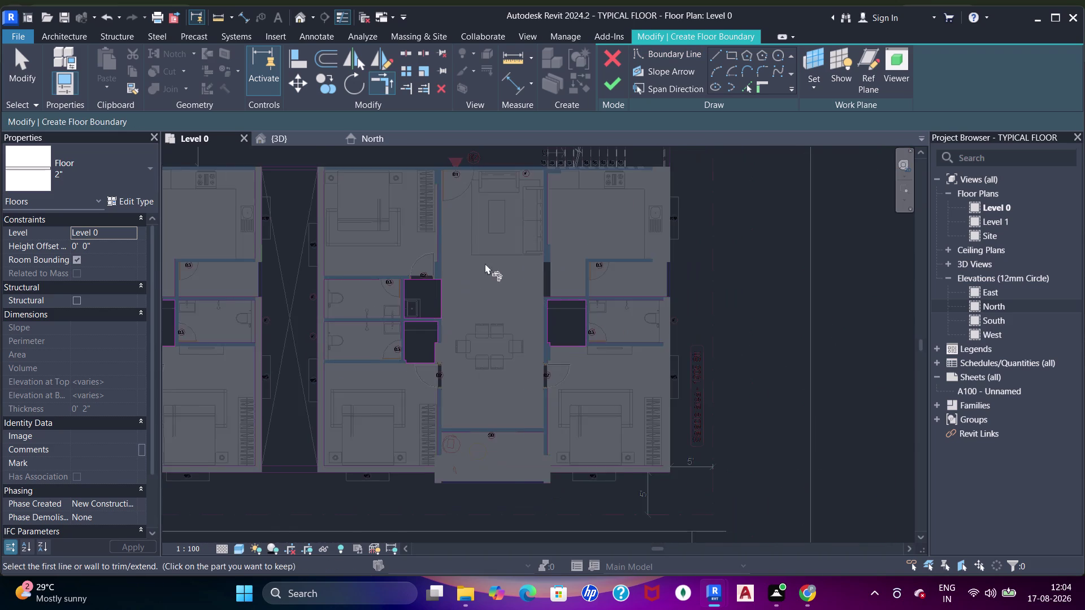
middle_drag(602, 339, 667, 312)
middle_drag(415, 307, 473, 443)
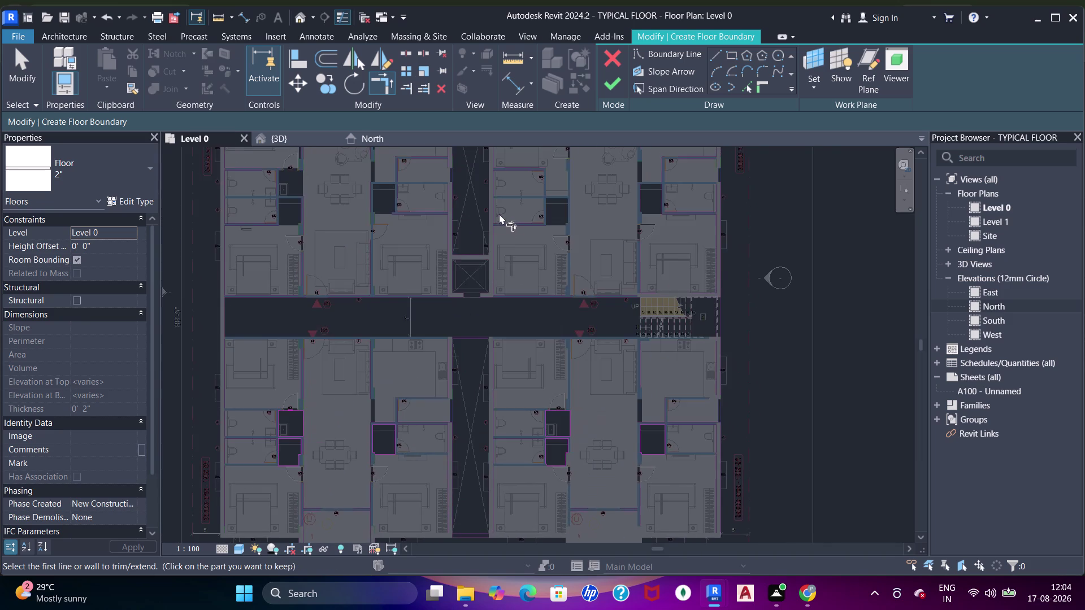
scroll(up, 3)
middle_drag(538, 203, 514, 266)
scroll(up, 3)
click(737, 53)
scroll(up, 3)
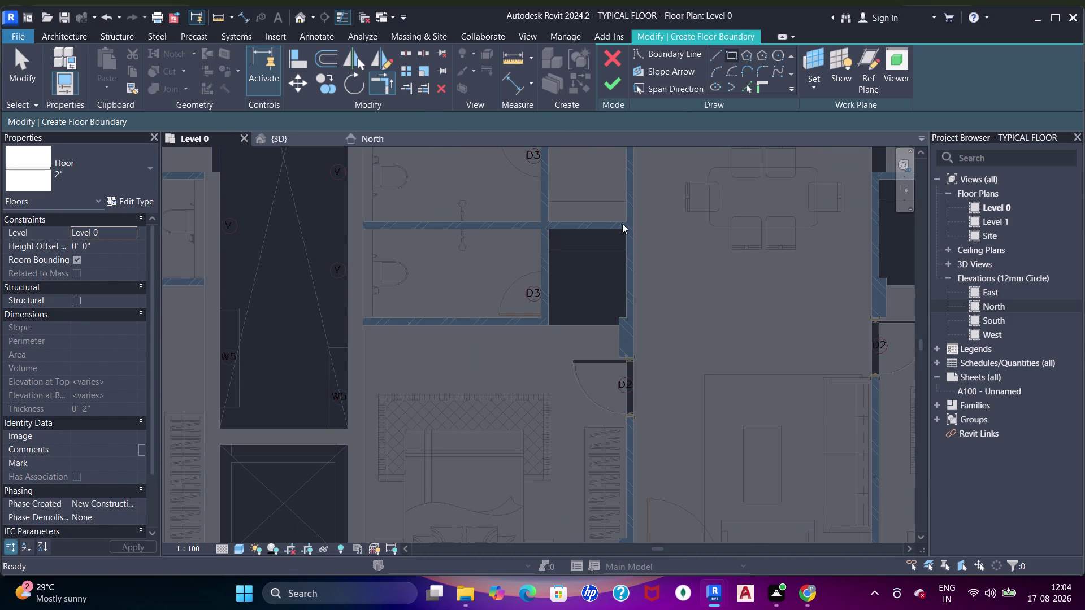
middle_drag(610, 250, 604, 259)
scroll(up, 3)
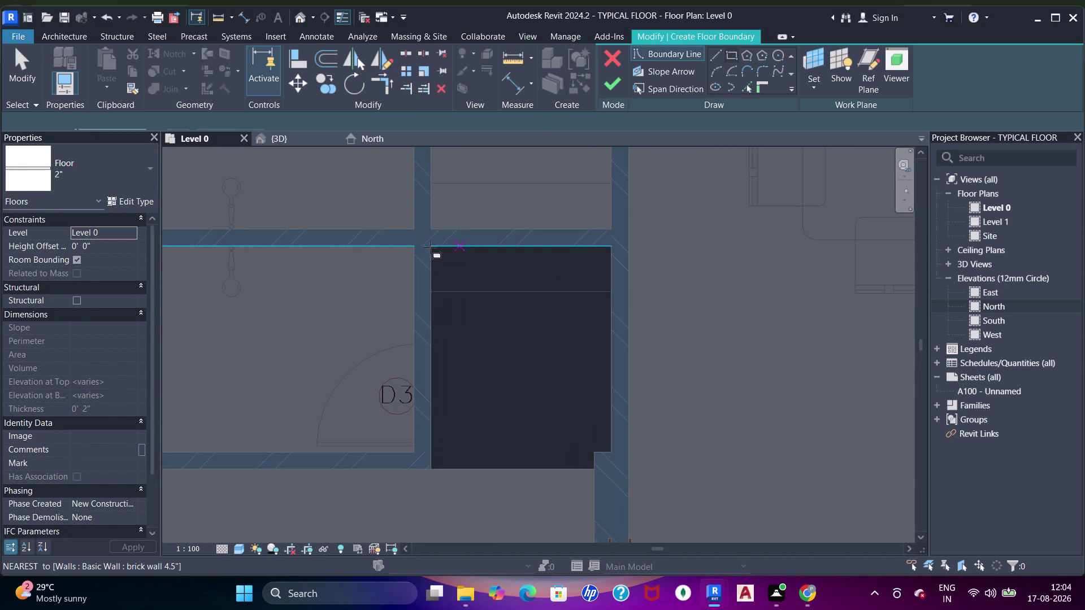
Draw boundary lines along the shaft's wall faces and column edge.
click(431, 248)
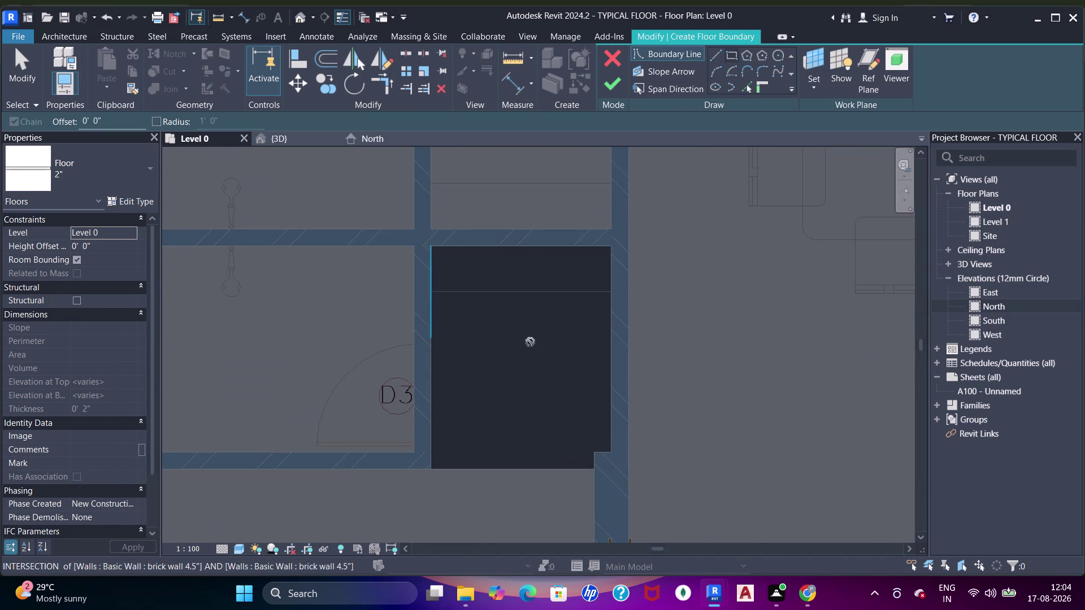
middle_drag(536, 370, 538, 279)
click(593, 373)
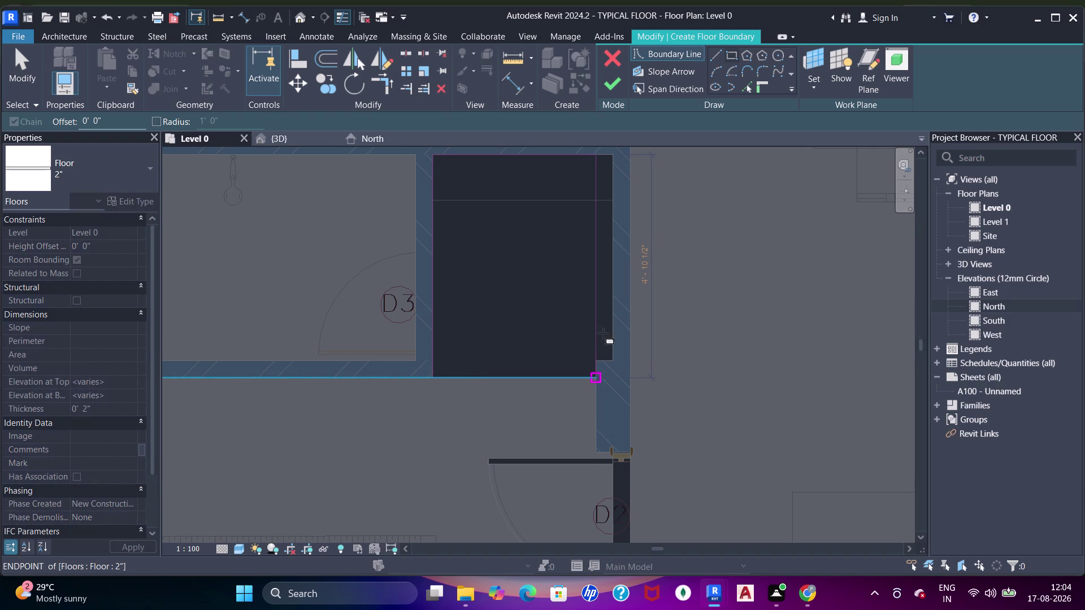
middle_drag(606, 297, 606, 318)
click(749, 88)
scroll(up, 3)
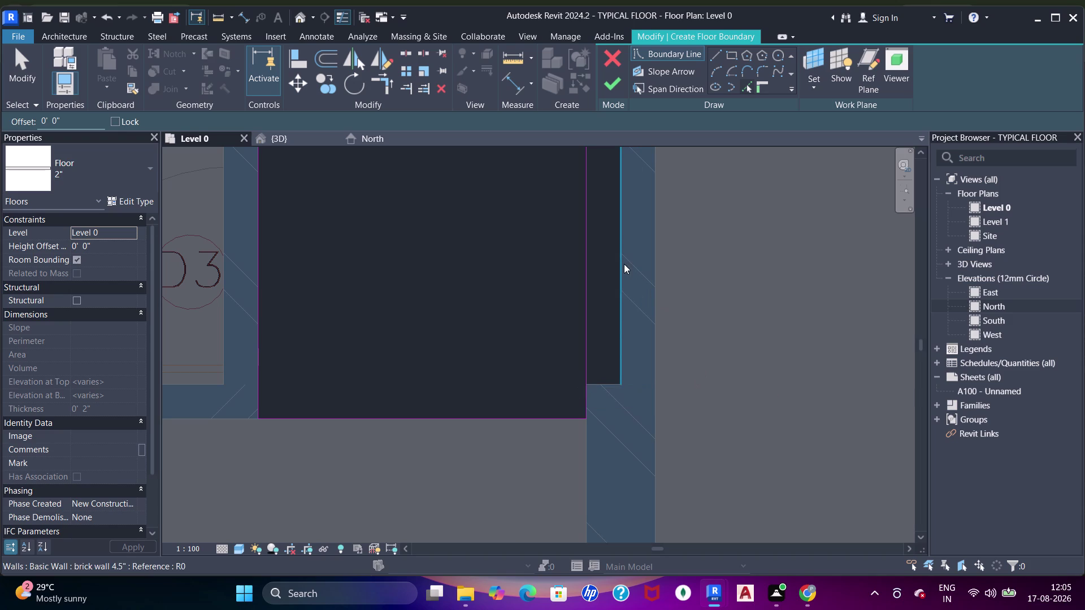
click(624, 264)
click(601, 386)
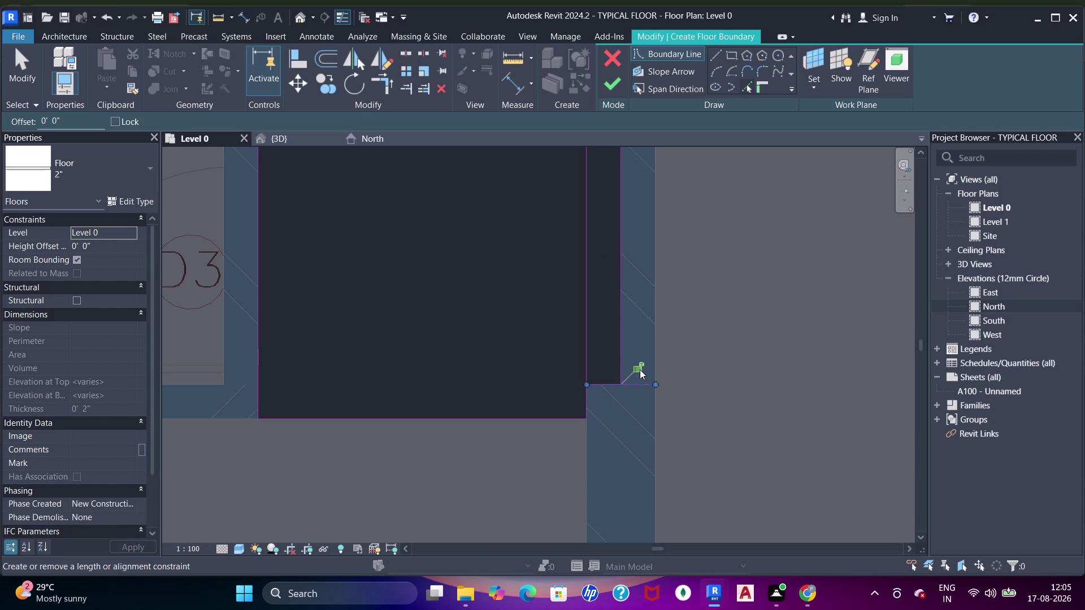
Trim the boundary lines closed at the shaft's lower and upper corners with TR.
key(Escape)
key(Escape)
key(t)
key(r)
drag(589, 398, 594, 400)
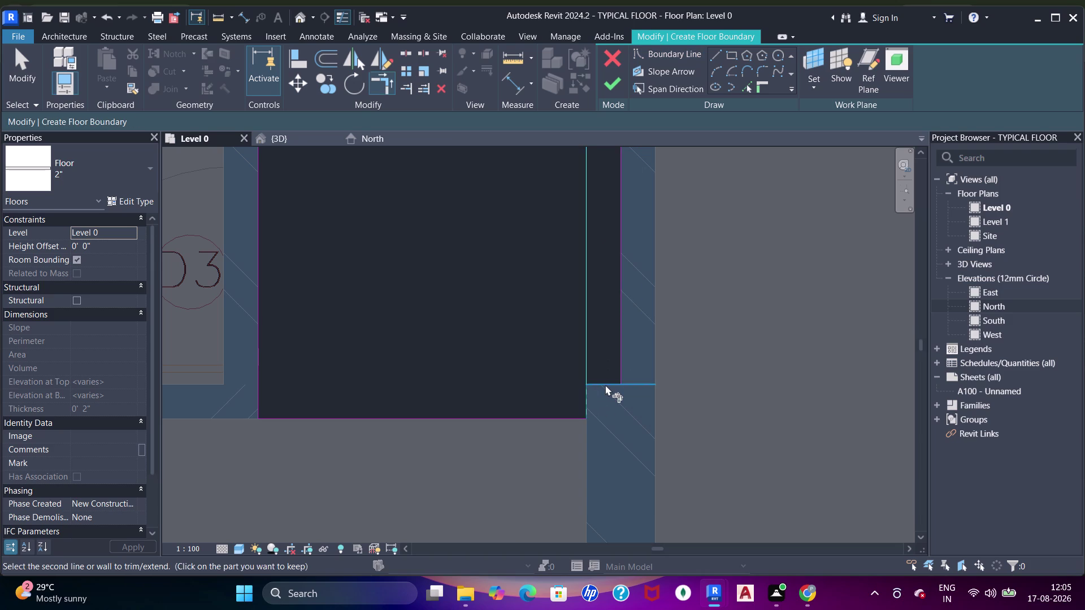
double_click(605, 385)
click(616, 373)
scroll(down, 3)
middle_drag(616, 273, 626, 409)
scroll(up, 3)
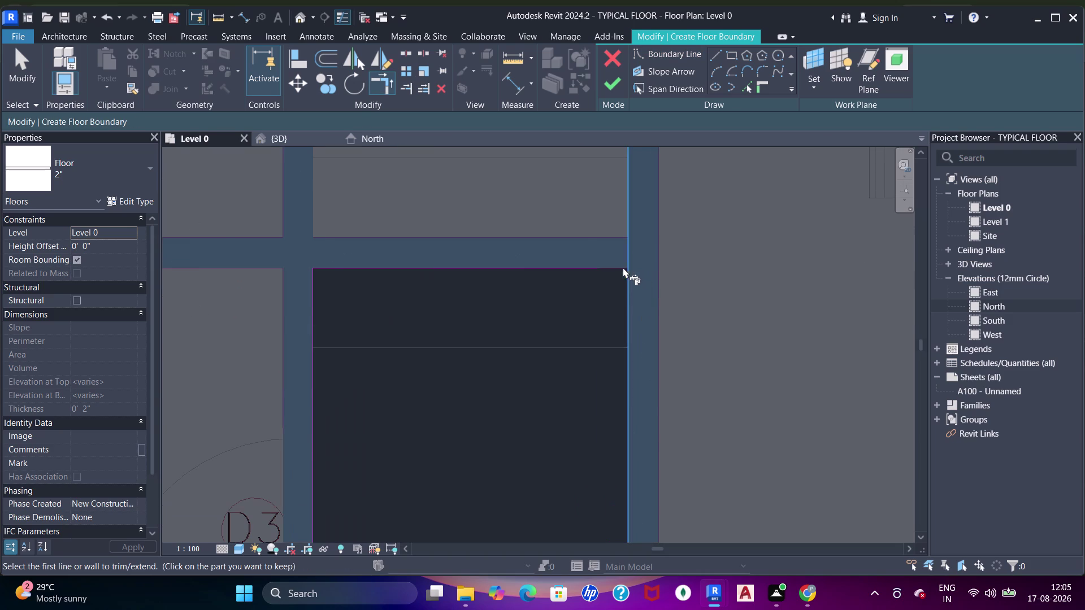
click(589, 267)
click(627, 292)
scroll(down, 3)
middle_drag(653, 297, 553, 237)
scroll(down, 3)
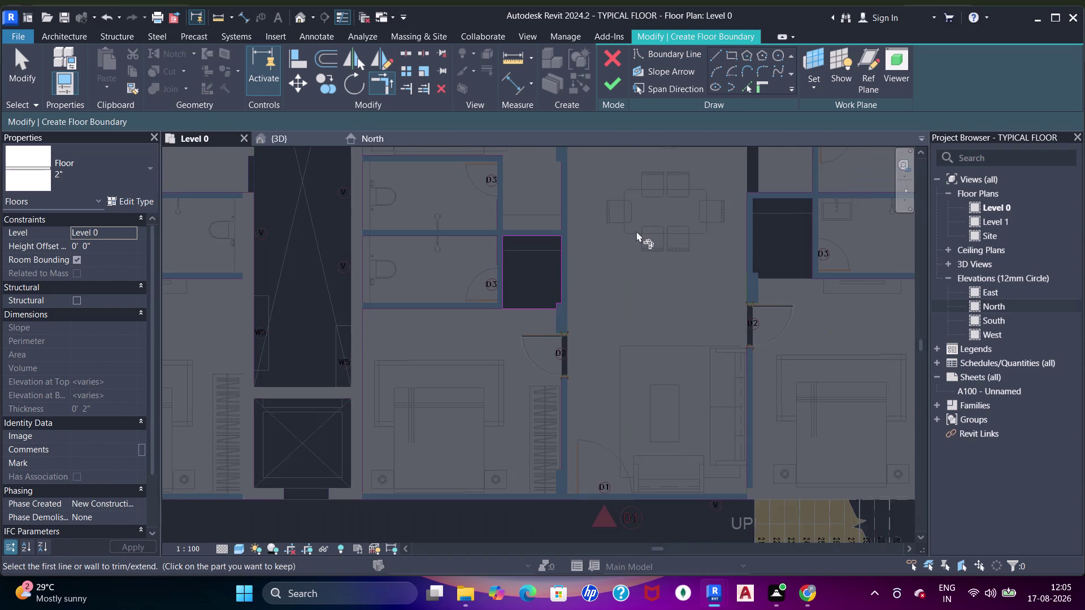
Sketch a rectangular boundary around the next shaft opening.
middle_drag(592, 243, 511, 251)
scroll(up, 3)
middle_drag(699, 266, 689, 252)
click(727, 58)
scroll(up, 3)
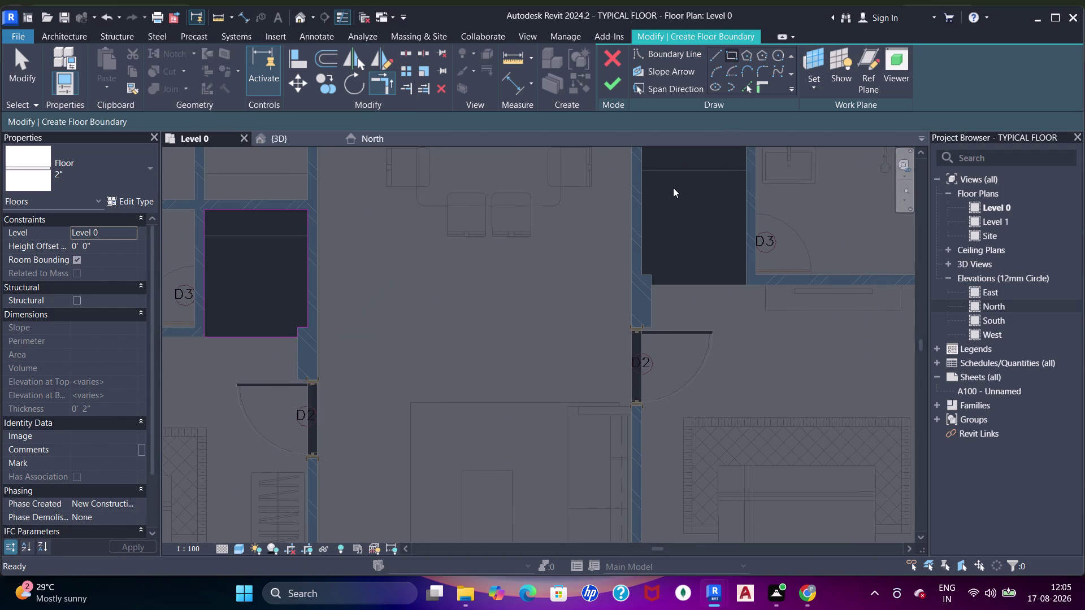
middle_drag(662, 211, 589, 307)
click(551, 221)
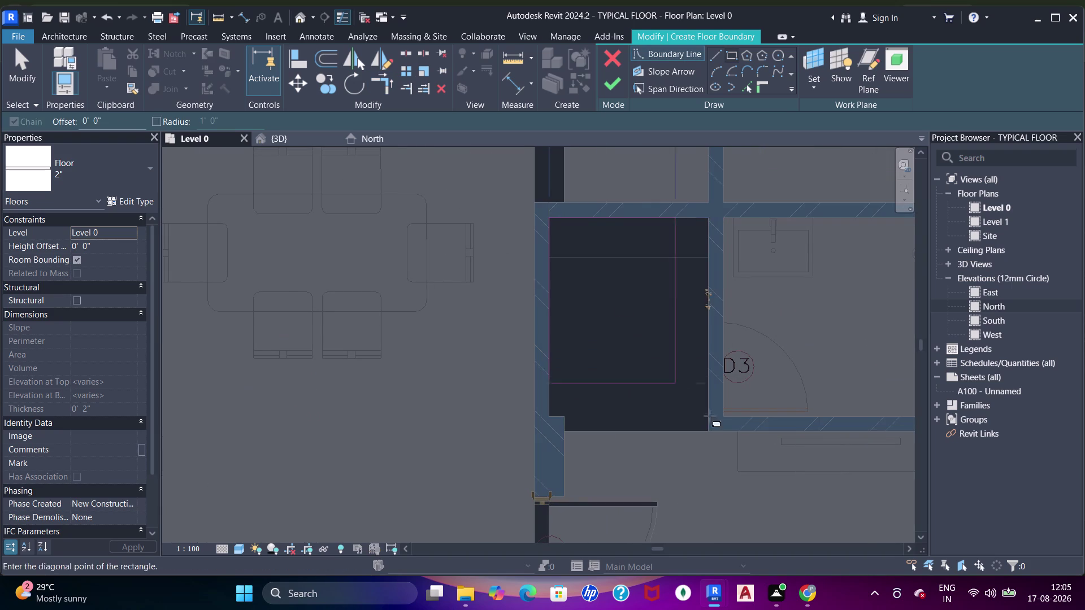
click(705, 432)
scroll(up, 3)
middle_drag(617, 403, 631, 367)
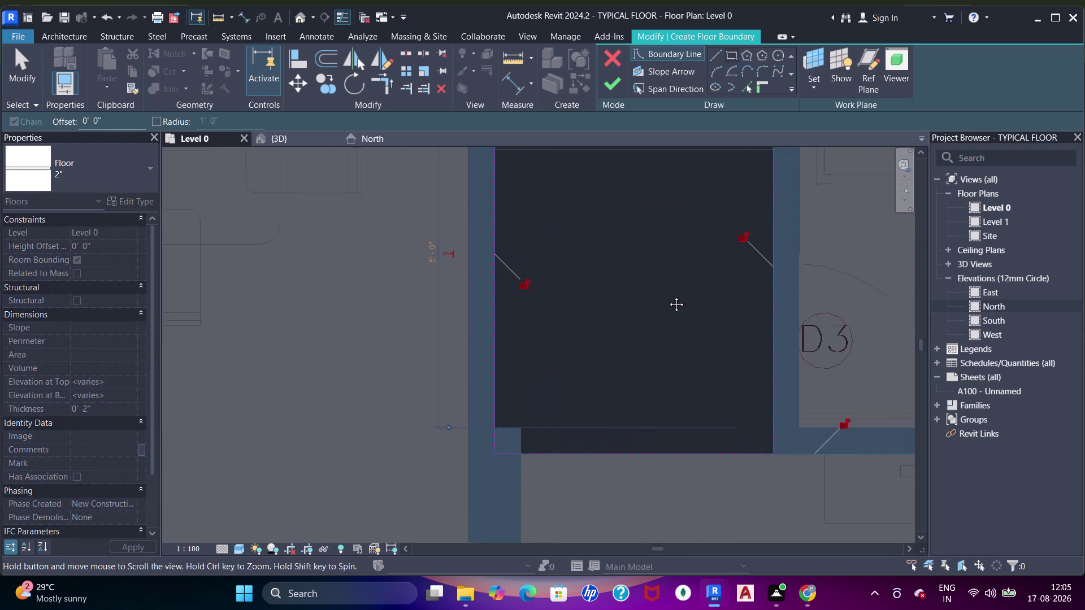
middle_drag(632, 367, 675, 281)
click(746, 90)
click(747, 88)
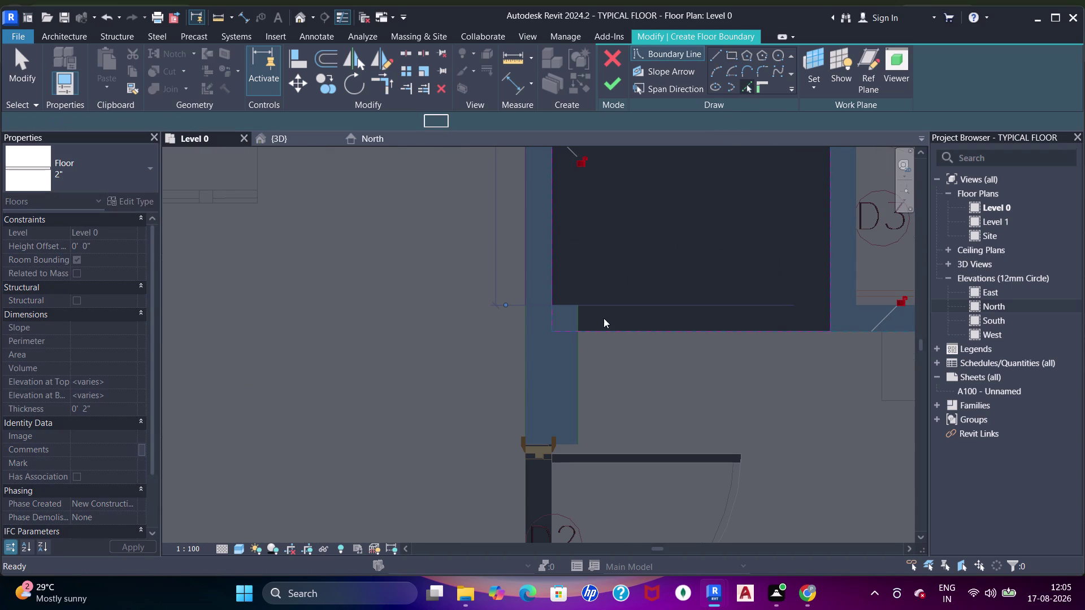
scroll(up, 3)
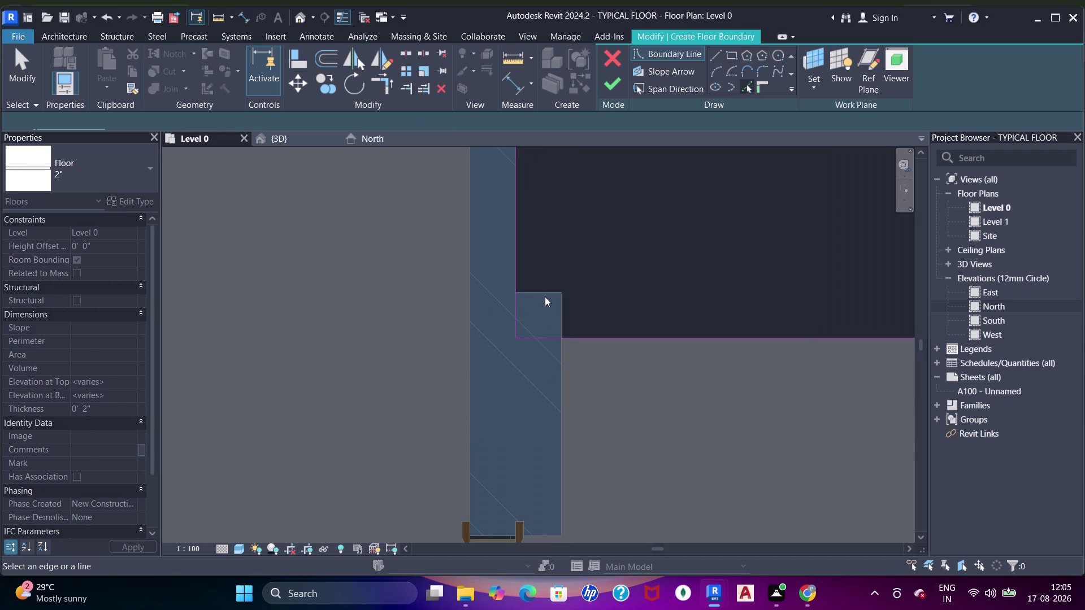
click(545, 297)
click(561, 303)
Trim the vertical and horizontal boundary lines to the wall corner with TR.
key(Escape)
key(Escape)
key(t)
key(r)
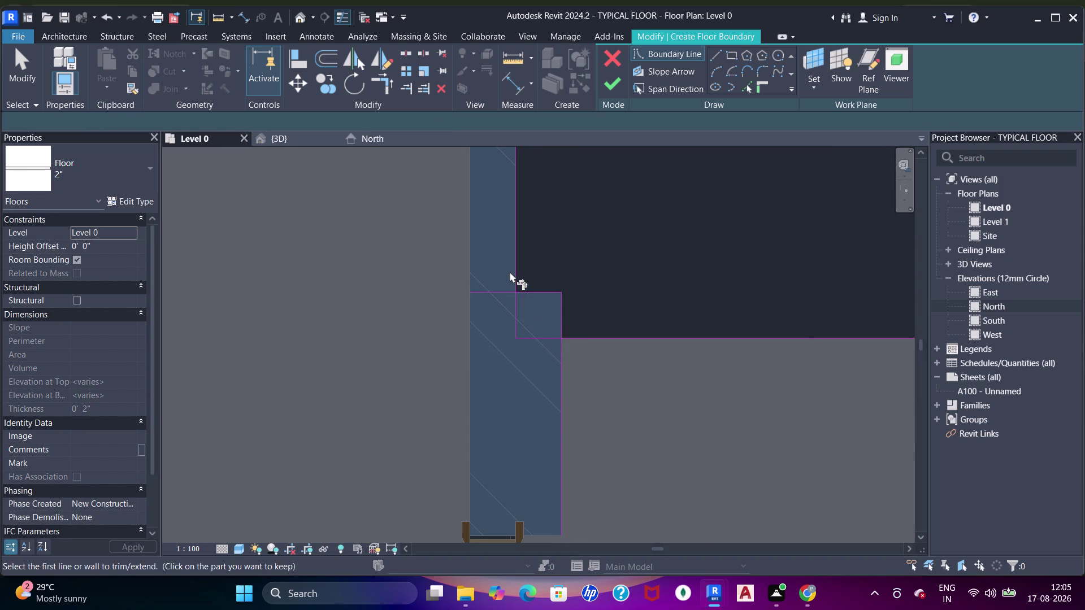
click(519, 269)
click(529, 292)
click(562, 313)
click(583, 337)
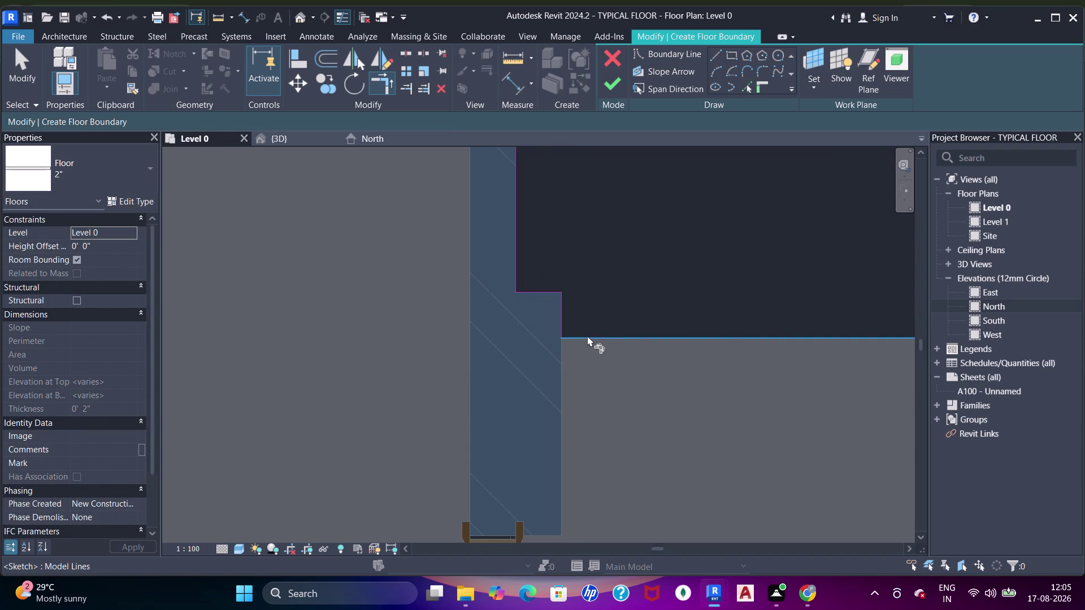
scroll(down, 3)
middle_drag(629, 256, 581, 359)
scroll(down, 3)
middle_drag(588, 238, 585, 307)
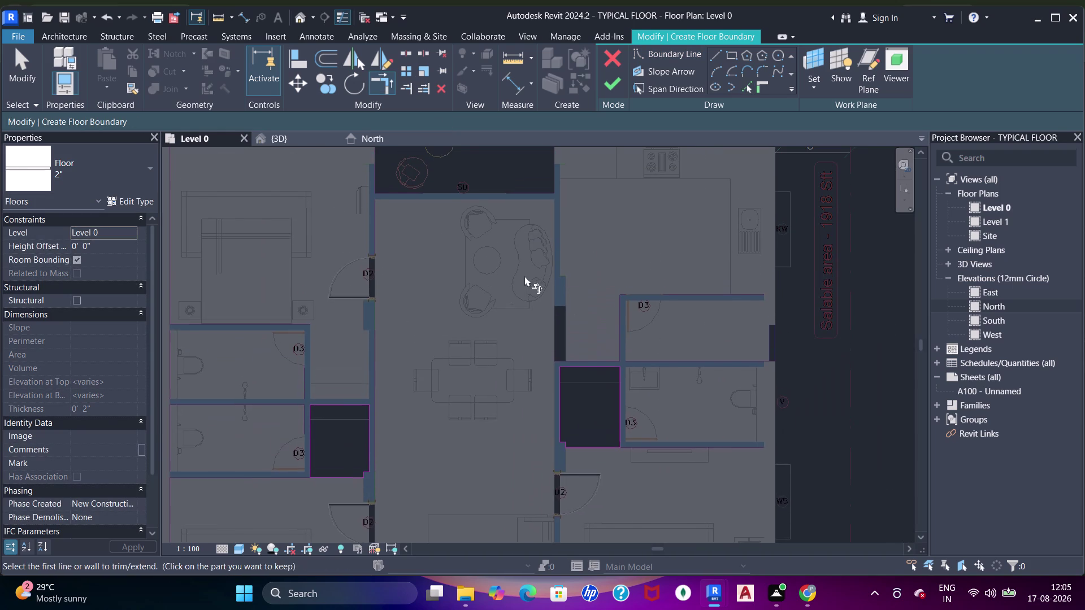
Pan the plan to center the SD shaft above door D2.
middle_drag(524, 281, 630, 301)
middle_drag(575, 277, 627, 394)
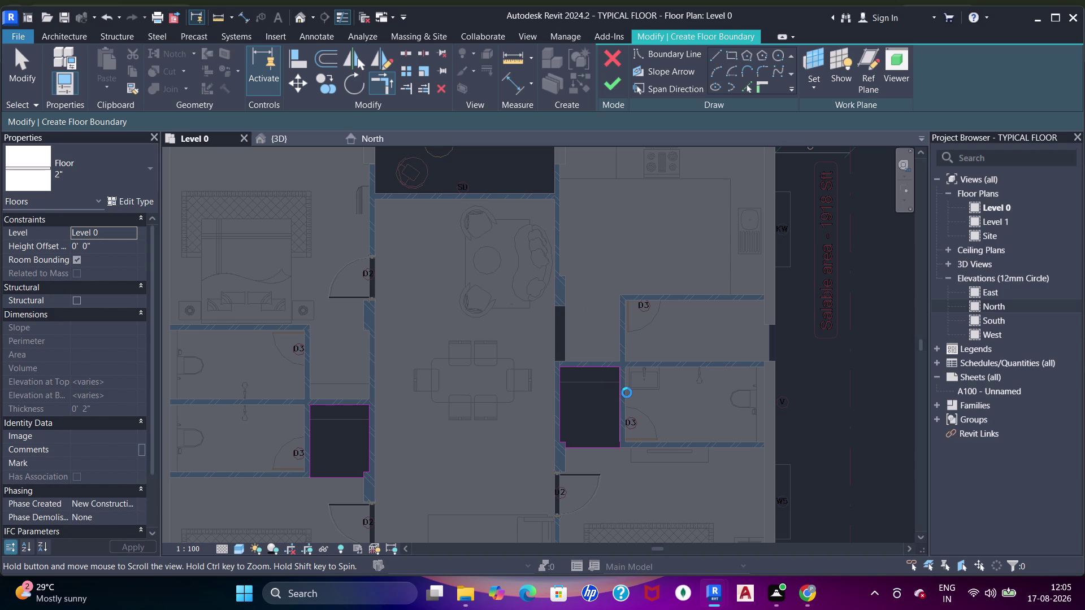
middle_drag(481, 233, 522, 243)
scroll(up, 3)
middle_drag(673, 321, 600, 294)
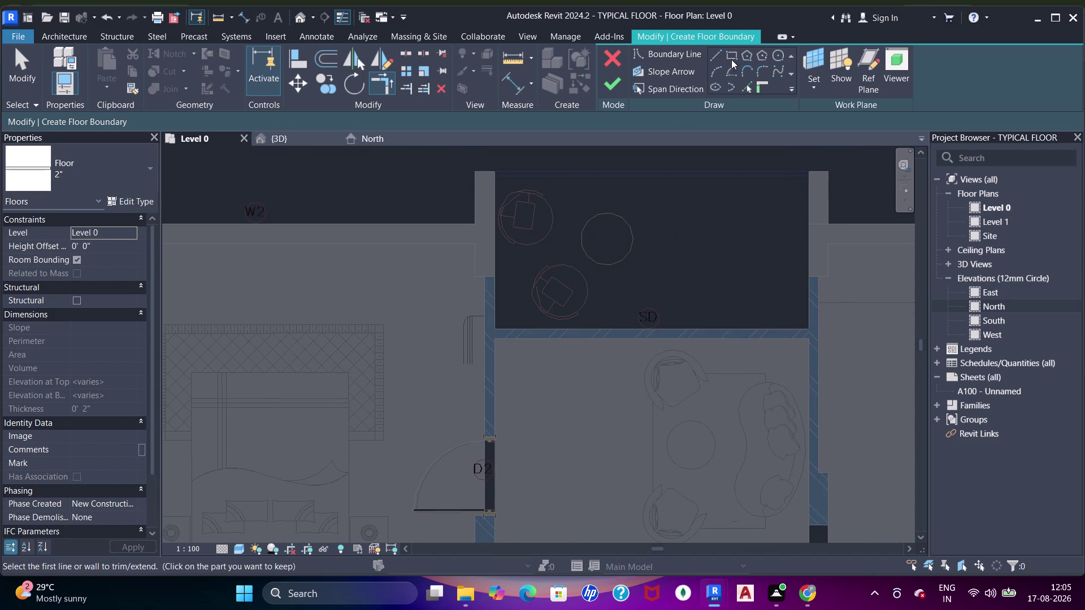
Sketch a rectangle from the SD shaft corner to the far wall corner.
click(731, 58)
click(495, 178)
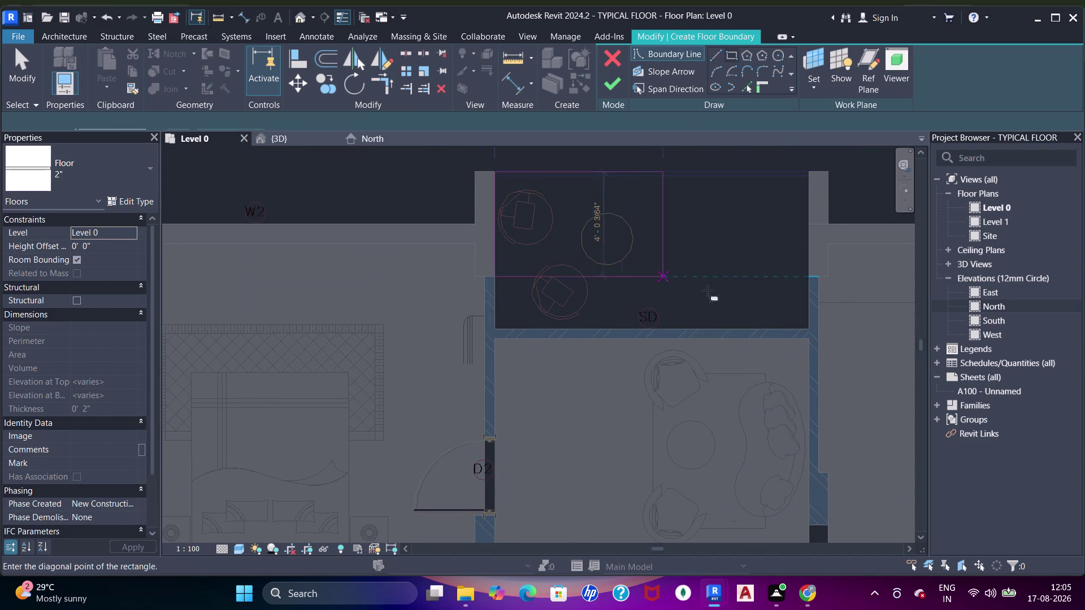
key(Escape)
scroll(up, 3)
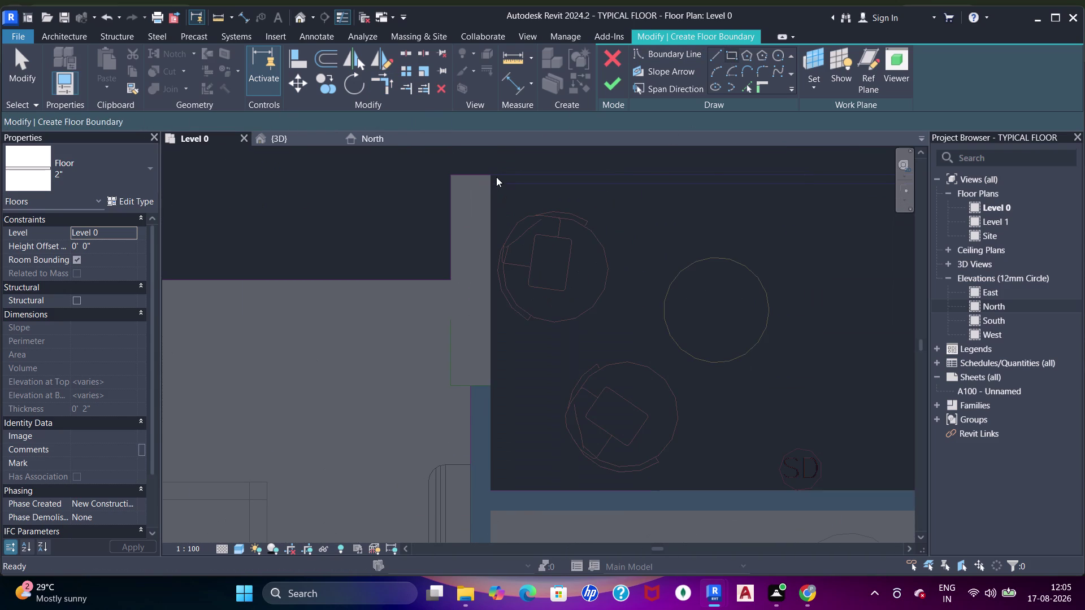
click(492, 184)
scroll(down, 3)
middle_drag(746, 281, 403, 222)
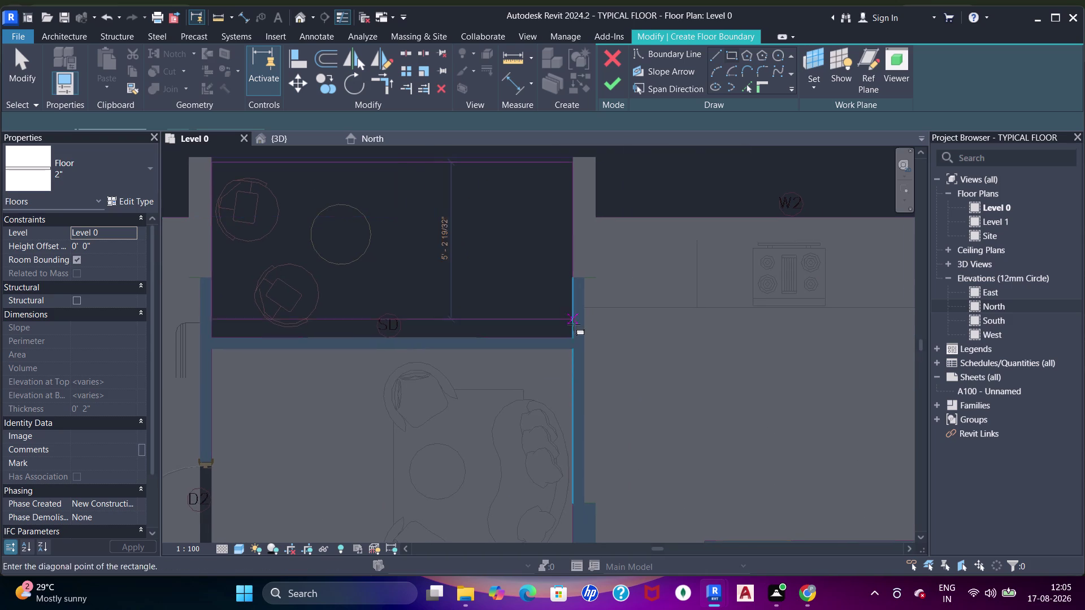
scroll(up, 3)
click(574, 343)
scroll(down, 3)
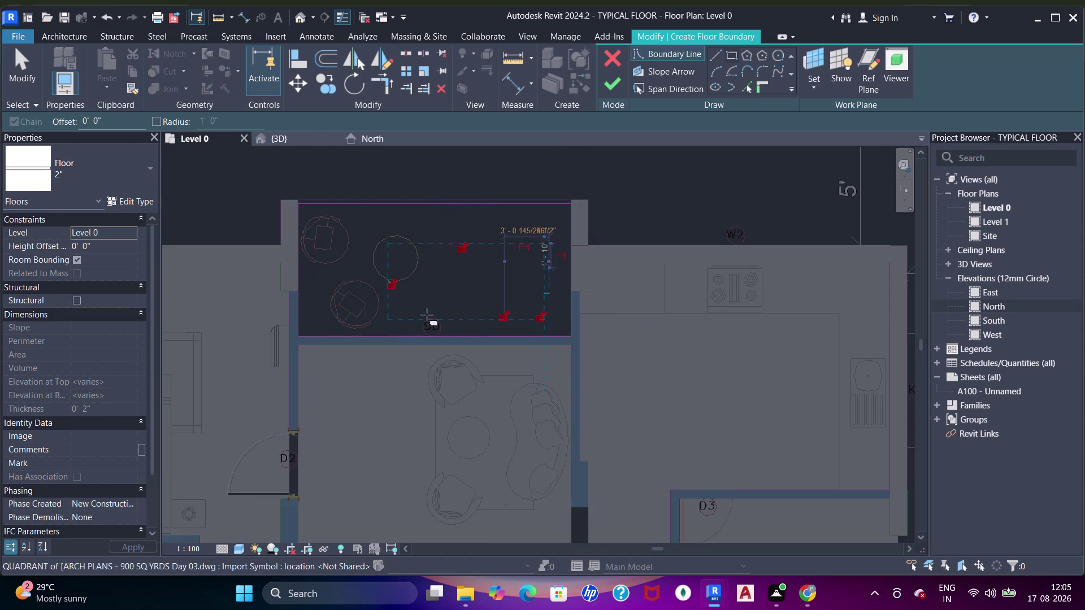
middle_drag(421, 319, 714, 307)
scroll(up, 3)
middle_drag(454, 322, 627, 314)
middle_drag(394, 443, 432, 332)
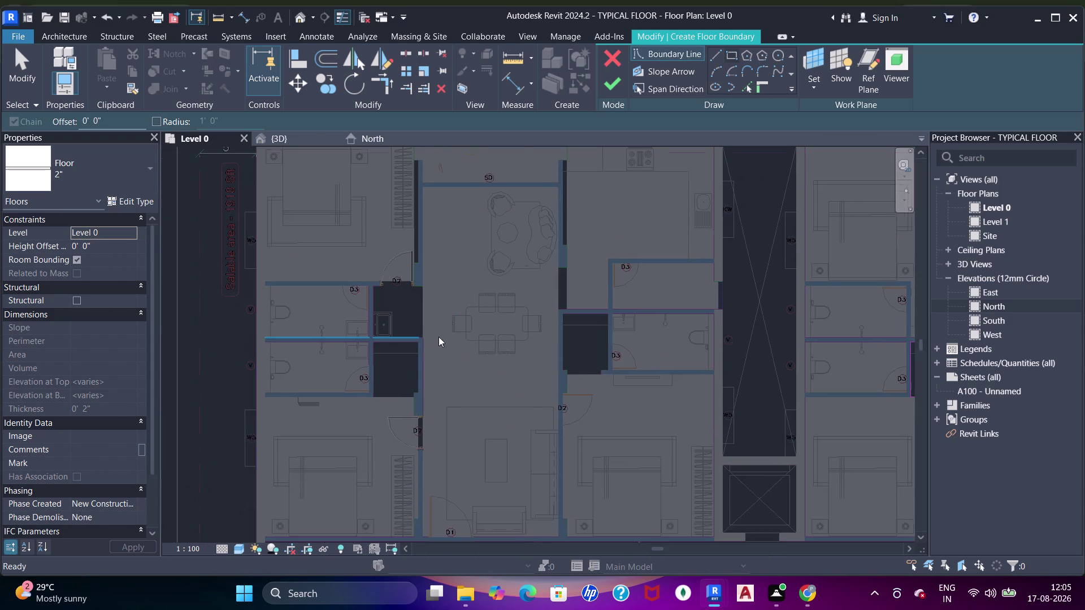
Draw a boundary line along the shaft edge from the wall end to the wall corner.
scroll(up, 3)
click(423, 268)
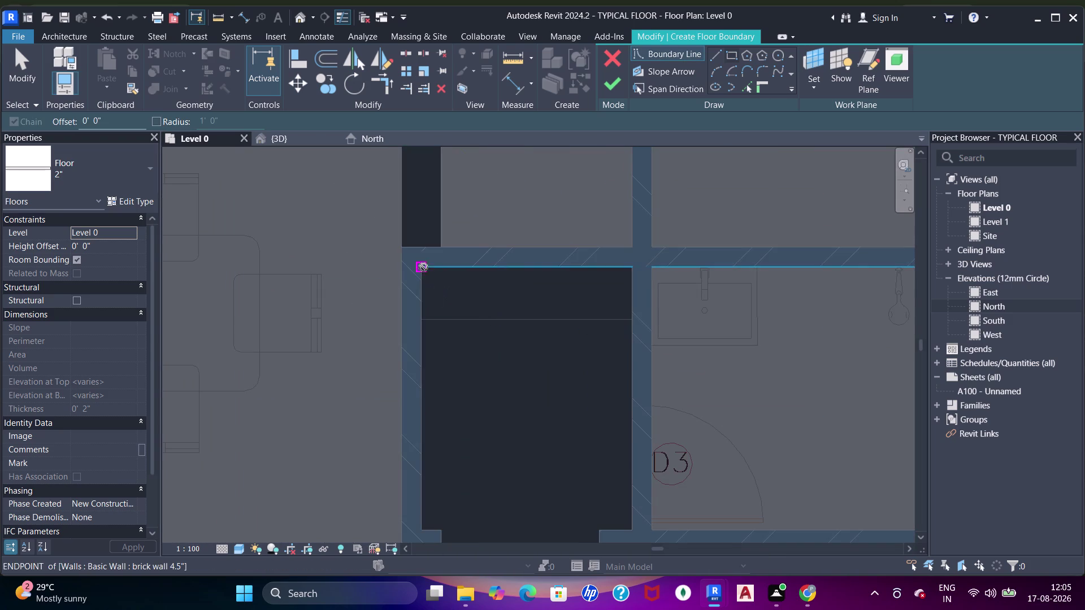
middle_drag(492, 404, 495, 273)
click(633, 397)
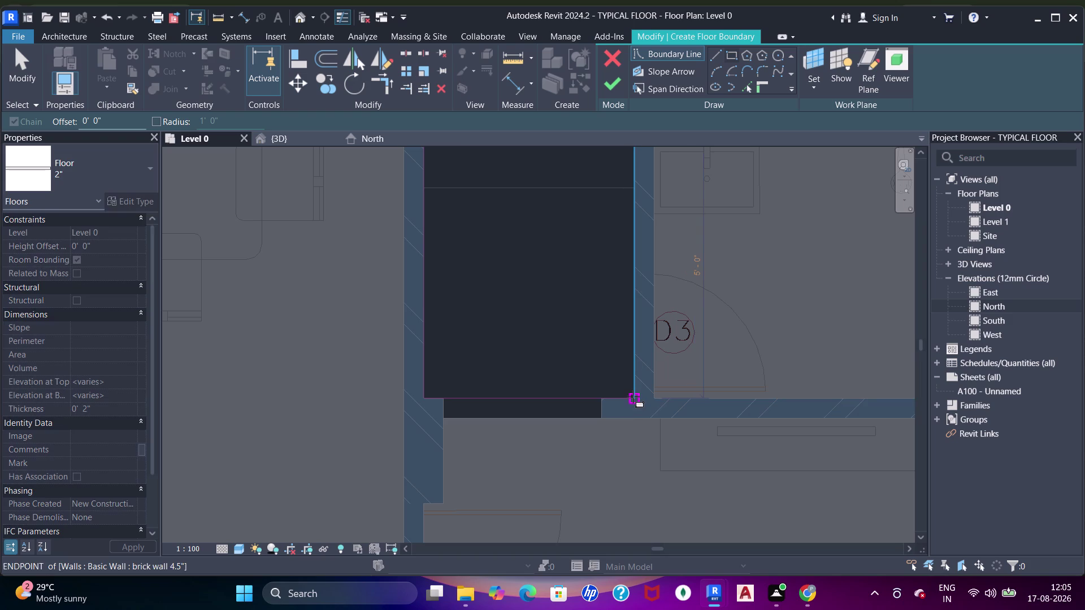
scroll(down, 3)
middle_drag(590, 337, 608, 335)
scroll(down, 3)
middle_drag(562, 303, 591, 362)
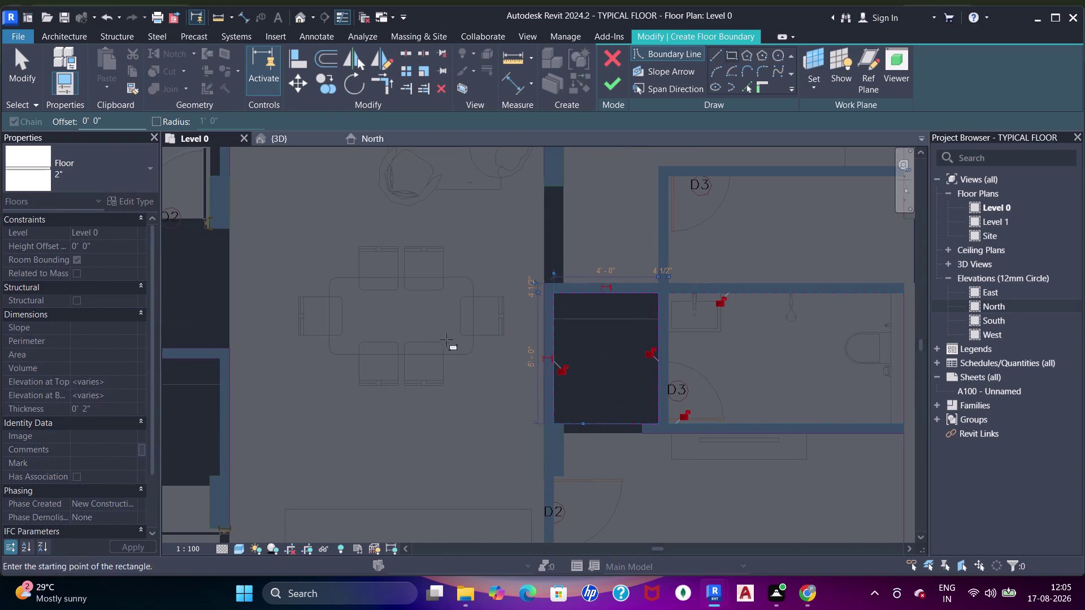
scroll(up, 3)
middle_drag(618, 427, 617, 373)
Pick the floor edge below the shaft as a boundary line.
click(741, 85)
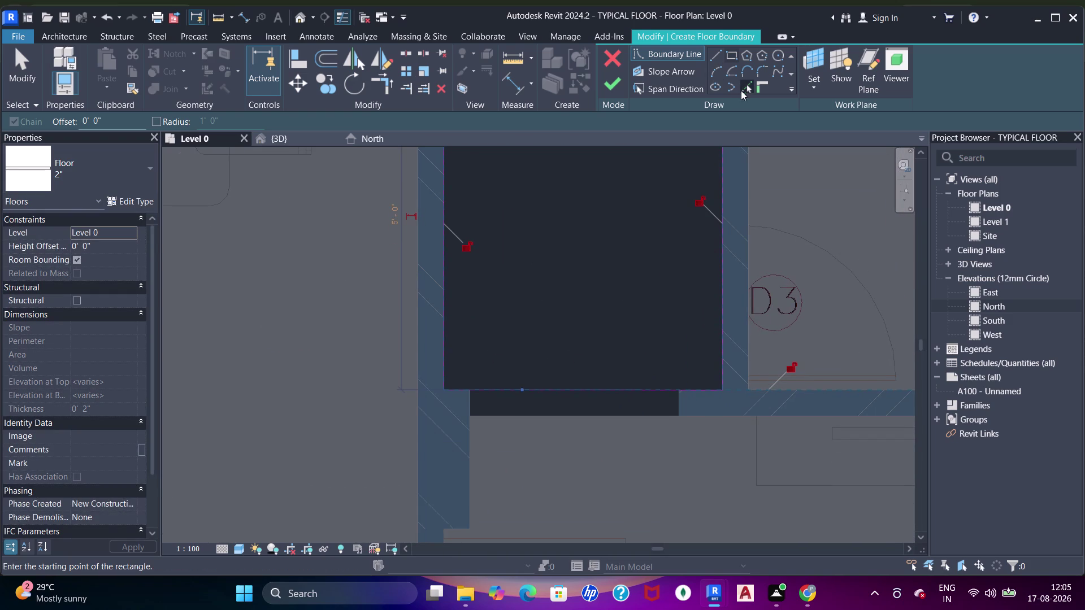
click(471, 404)
click(495, 418)
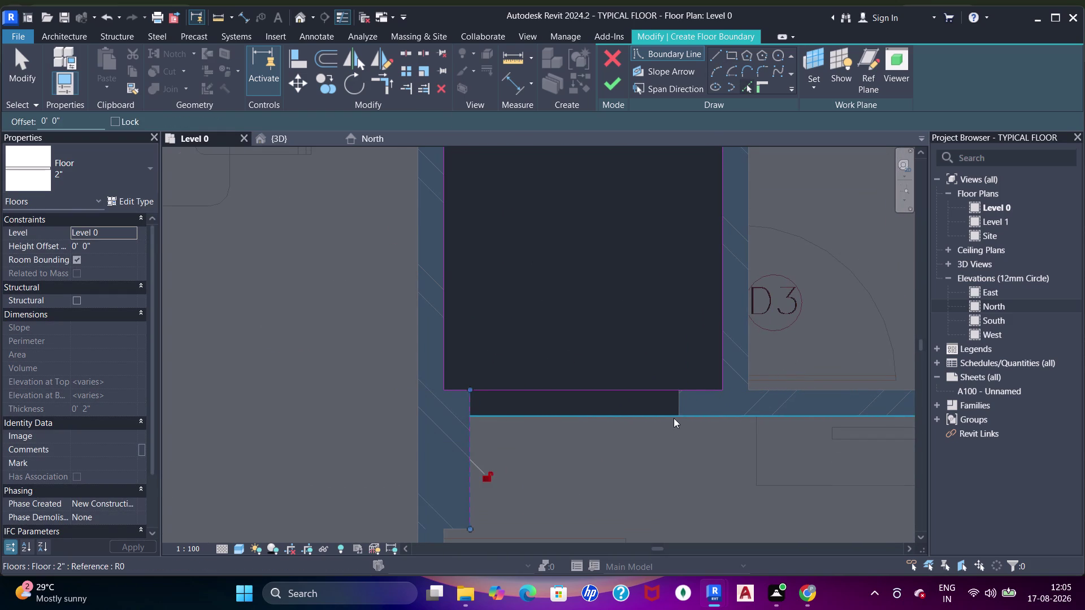
click(674, 406)
Try trimming the short corner boundary line and dismiss the joined-elements error.
key(Escape)
key(Escape)
key(t)
key(r)
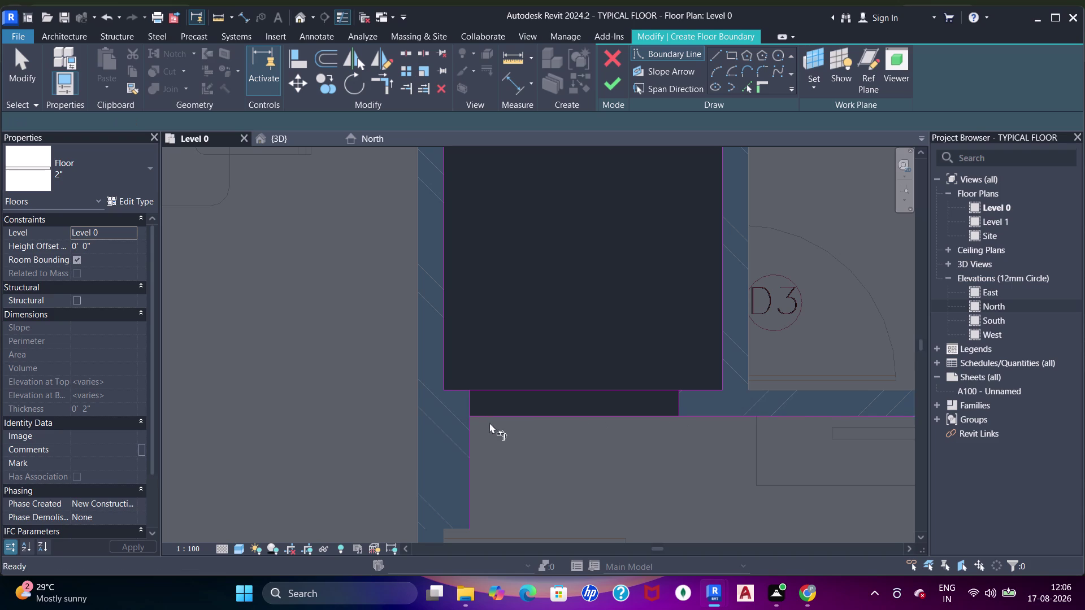
click(472, 404)
click(482, 416)
click(469, 399)
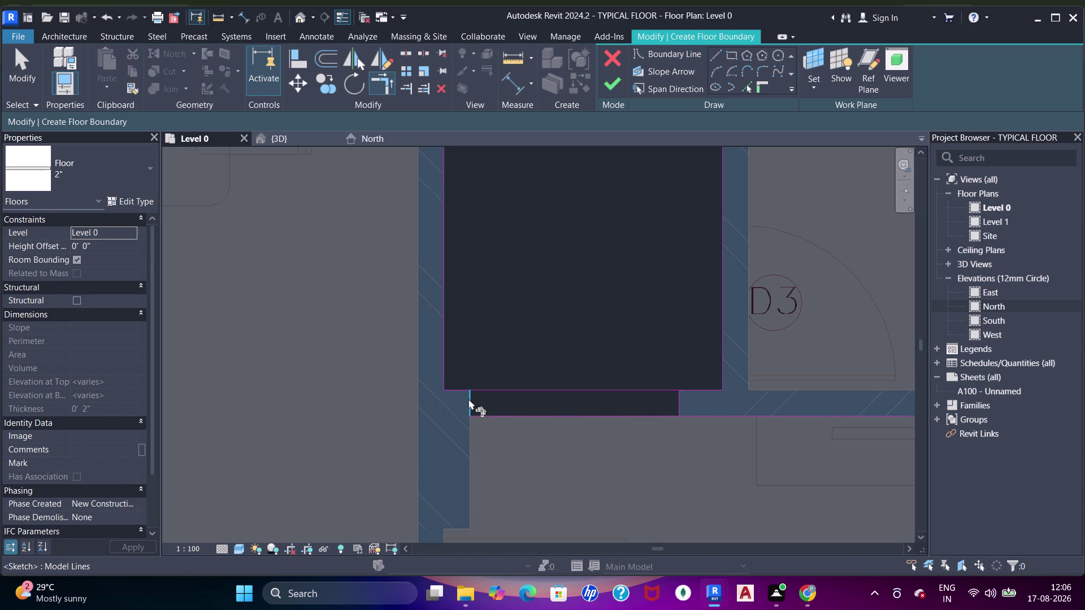
click(459, 392)
click(815, 552)
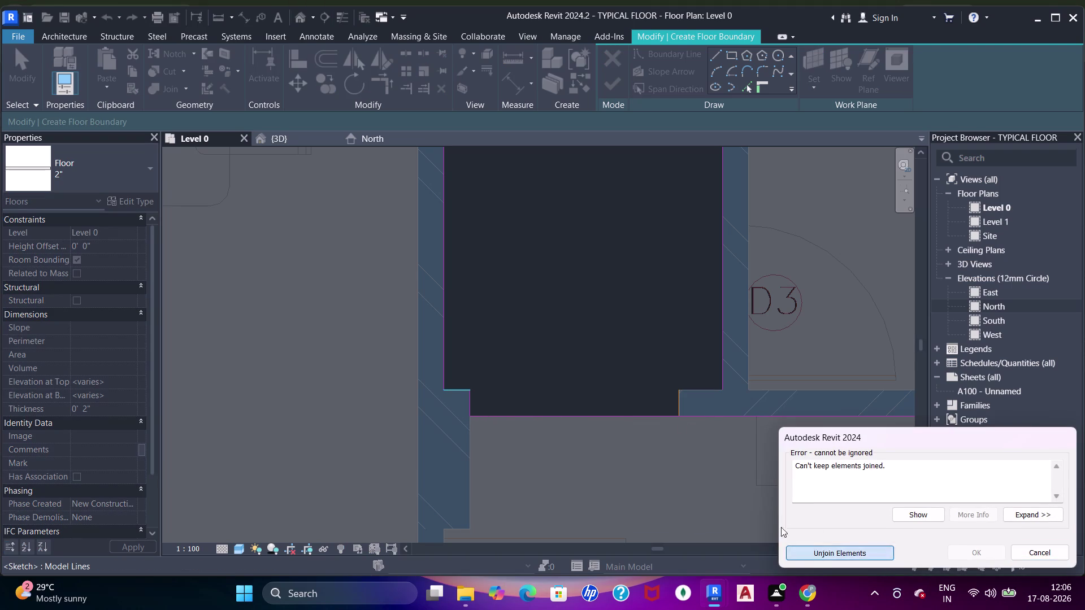
click(663, 411)
drag(674, 402, 683, 398)
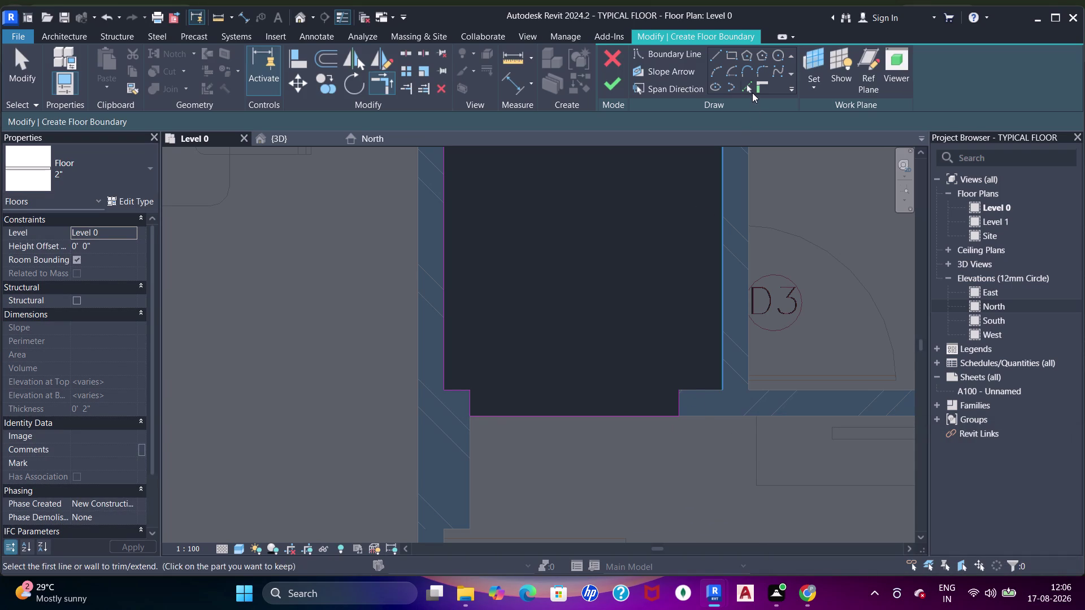
Pick the wall beside the shaft as a boundary edge.
click(751, 91)
click(699, 389)
key(Escape)
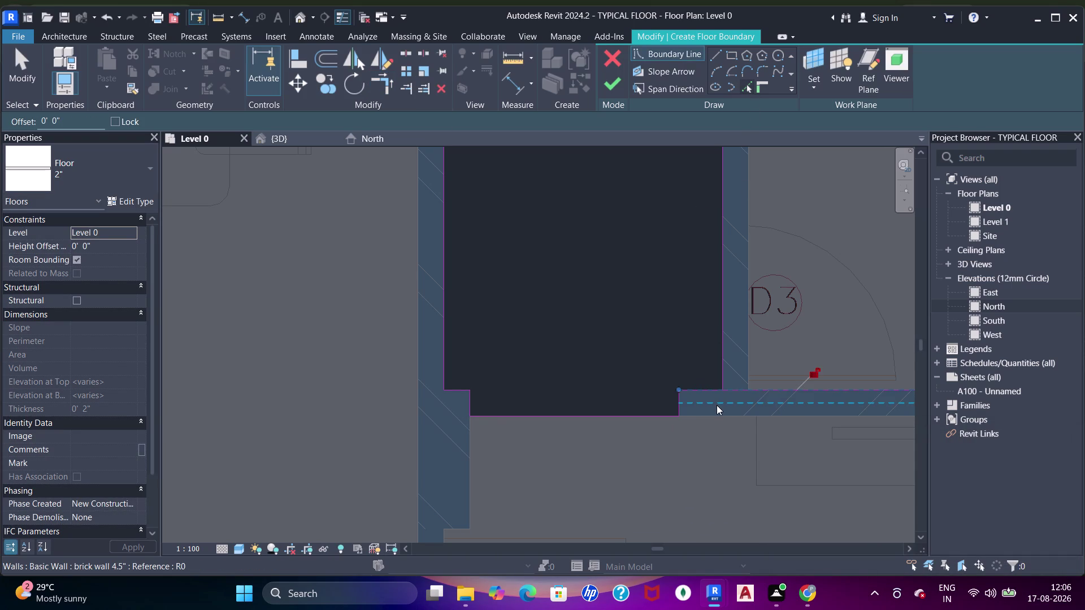
key(Escape)
key(t)
key(r)
drag(700, 390, 709, 384)
click(727, 369)
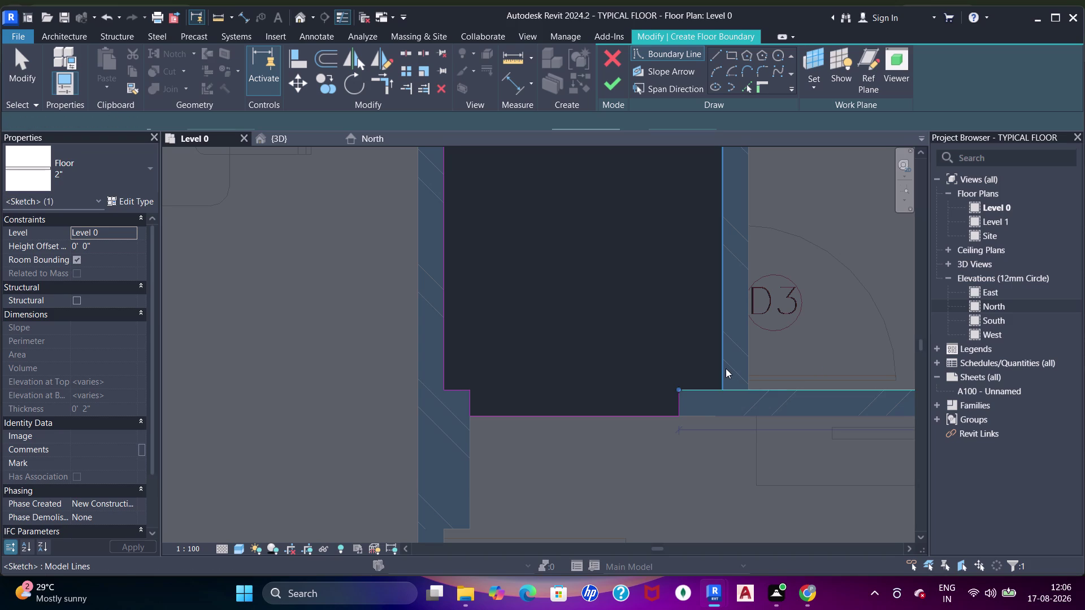
key(Escape)
Trim the shaft outline corner against the wall edge with TR.
key(t)
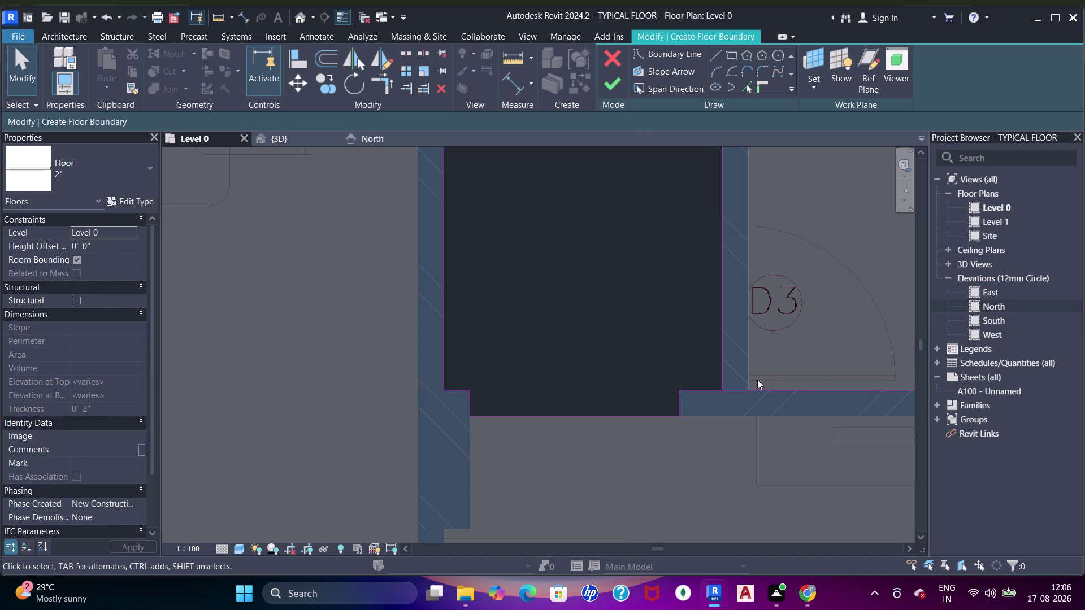
key(r)
drag(703, 391, 711, 390)
click(721, 376)
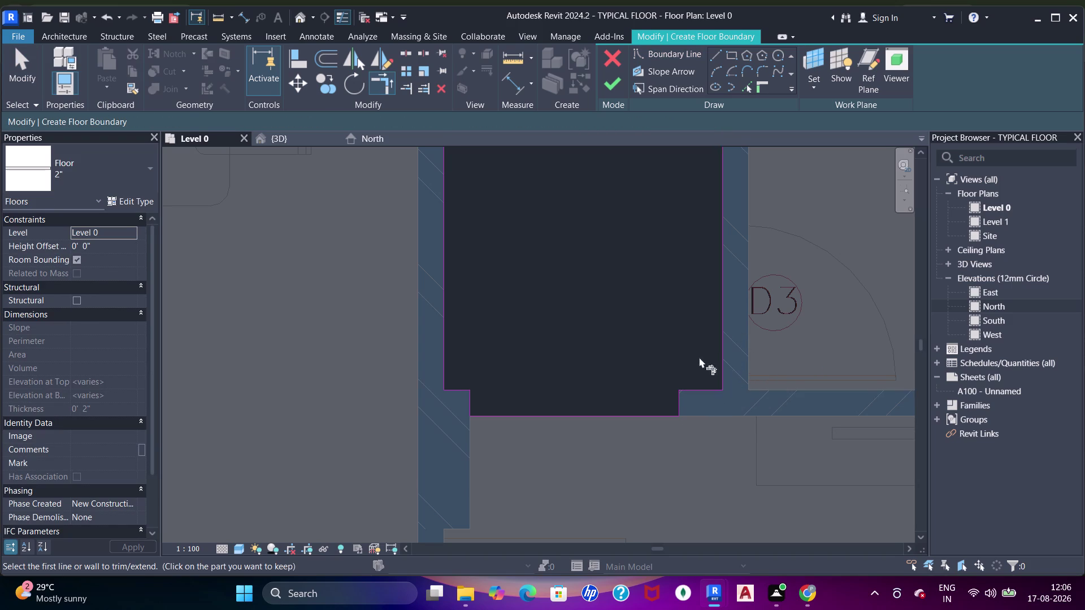
scroll(down, 3)
middle_drag(623, 276, 672, 276)
scroll(up, 3)
middle_drag(429, 260, 503, 247)
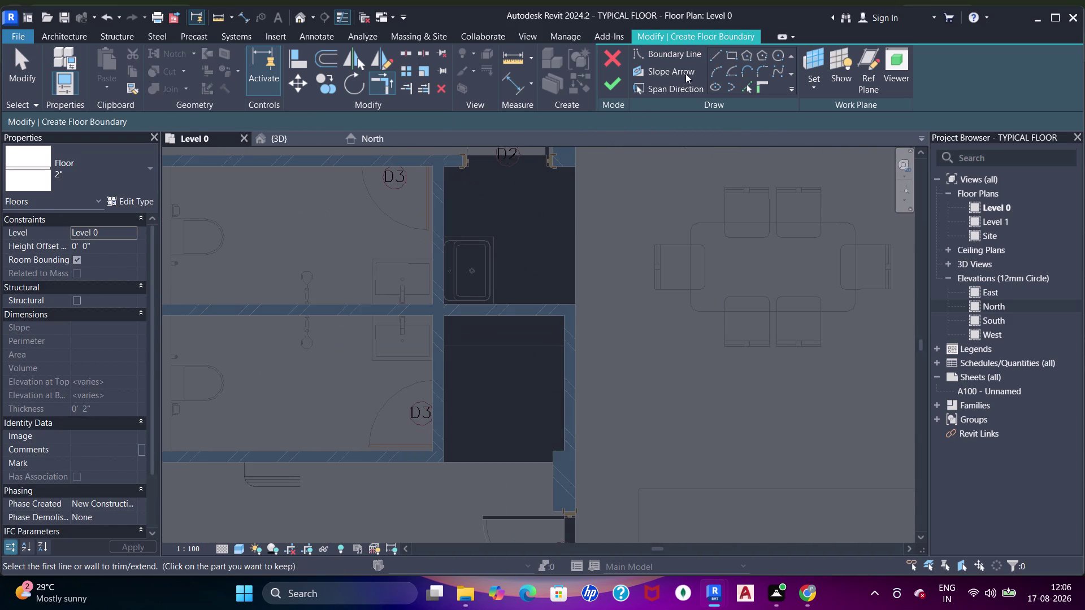
Draw a boundary line rectangle around the upper shaft, snapped to the wall endpoints.
click(734, 55)
scroll(up, 3)
middle_drag(475, 196, 478, 255)
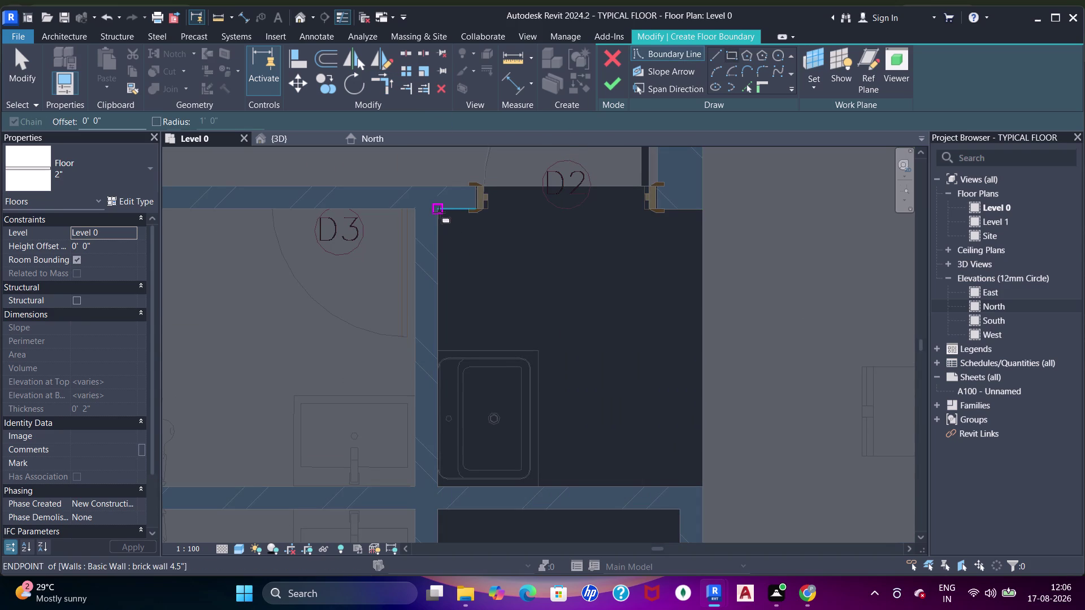
click(439, 212)
middle_drag(593, 364, 568, 305)
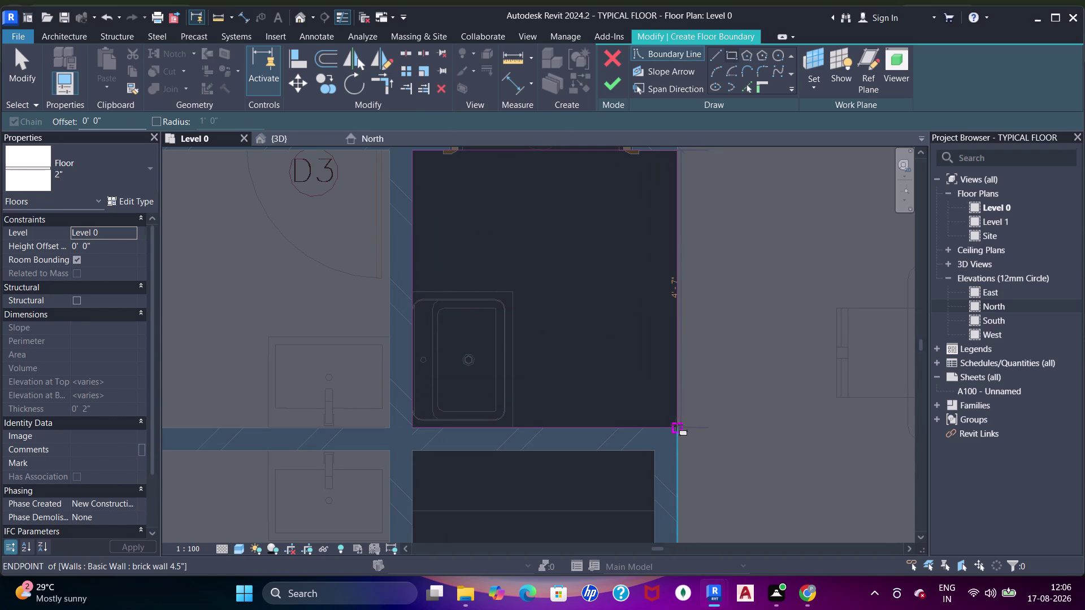
click(676, 425)
scroll(down, 3)
middle_drag(649, 409, 669, 262)
key(Escape)
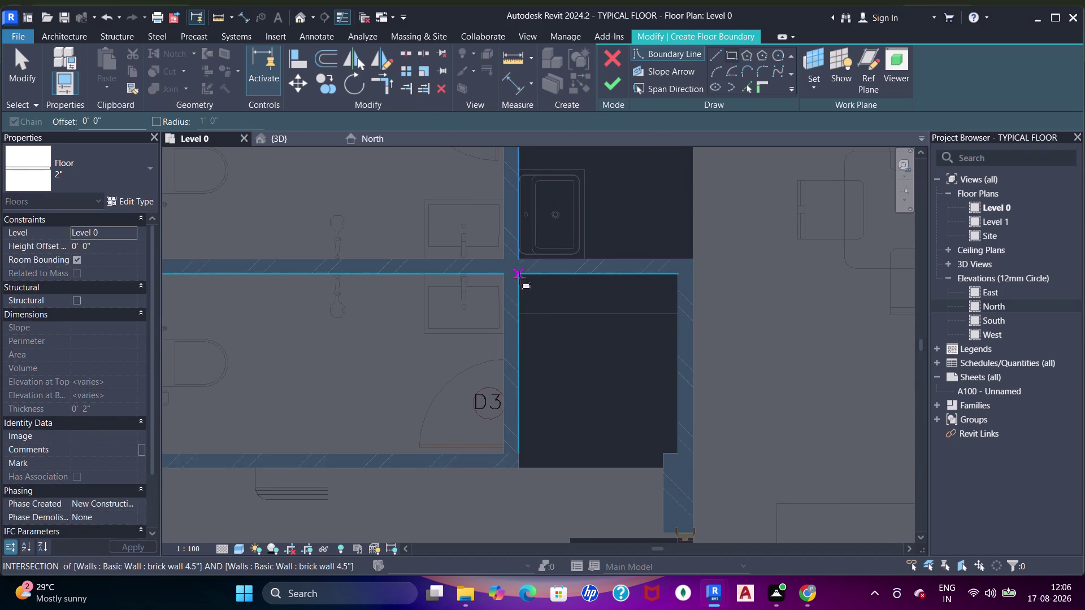
Outline the lower shaft with boundary lines, picking a column edge as one side.
click(519, 278)
click(676, 454)
scroll(up, 3)
middle_drag(663, 424, 696, 316)
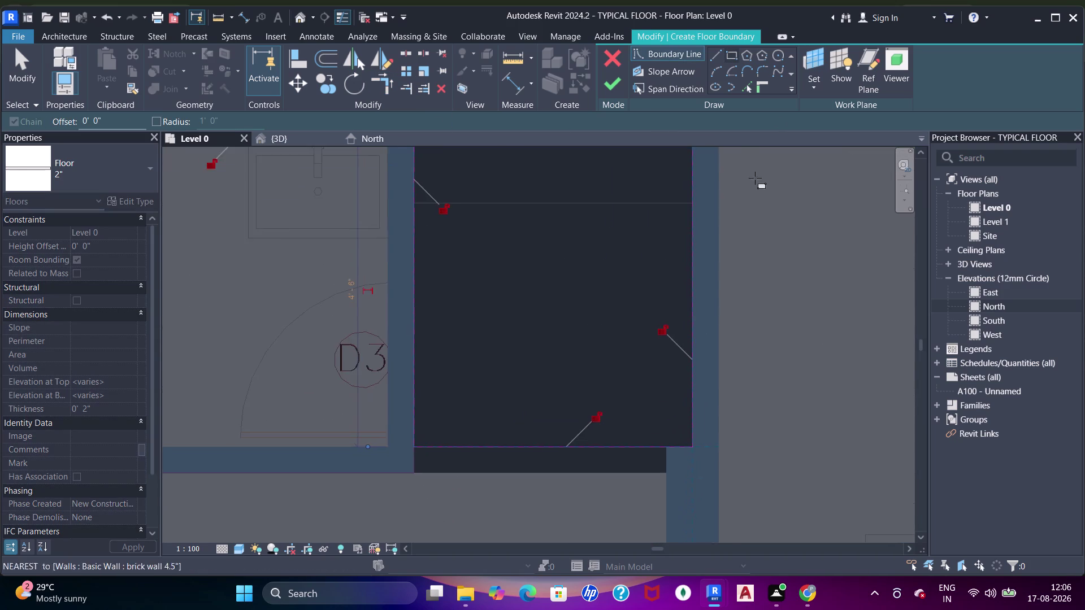
click(748, 88)
scroll(up, 3)
click(719, 324)
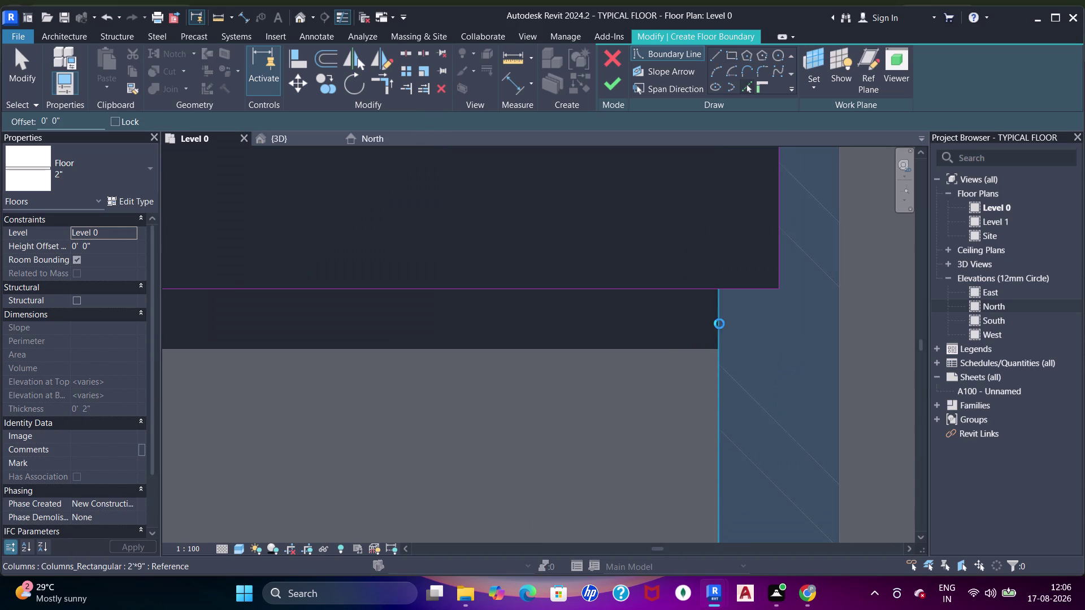
click(667, 350)
key(Escape)
key(Escape)
Trim the shaft outline corners with Trim/Extend (TR) so the boundary lines meet.
key(t)
key(r)
click(693, 352)
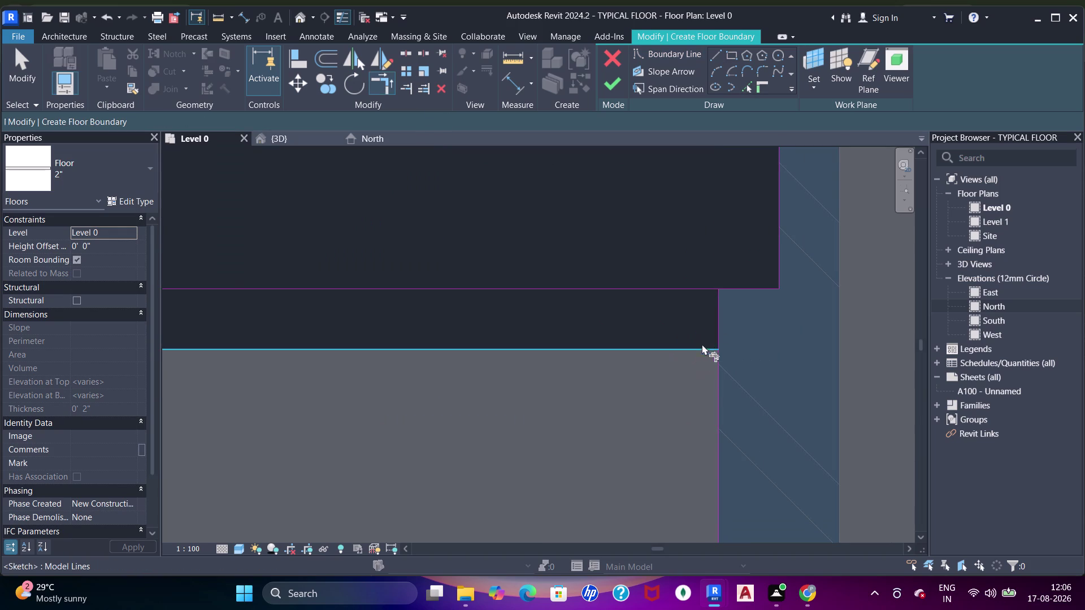
click(712, 327)
click(719, 321)
drag(709, 346, 710, 340)
click(717, 321)
click(727, 289)
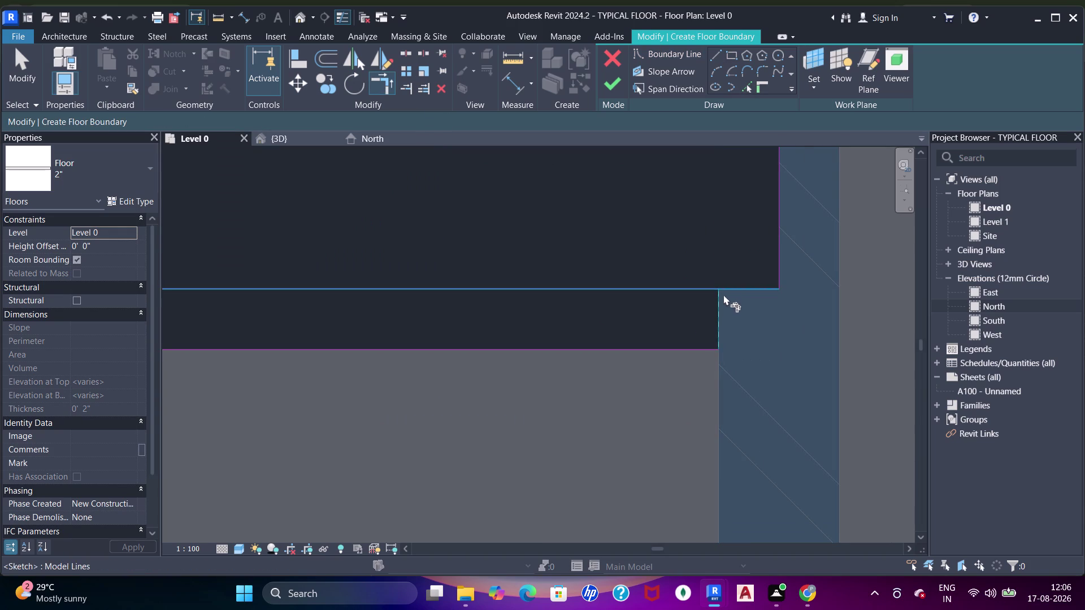
scroll(down, 3)
middle_drag(618, 328, 733, 325)
scroll(up, 3)
click(549, 273)
click(566, 332)
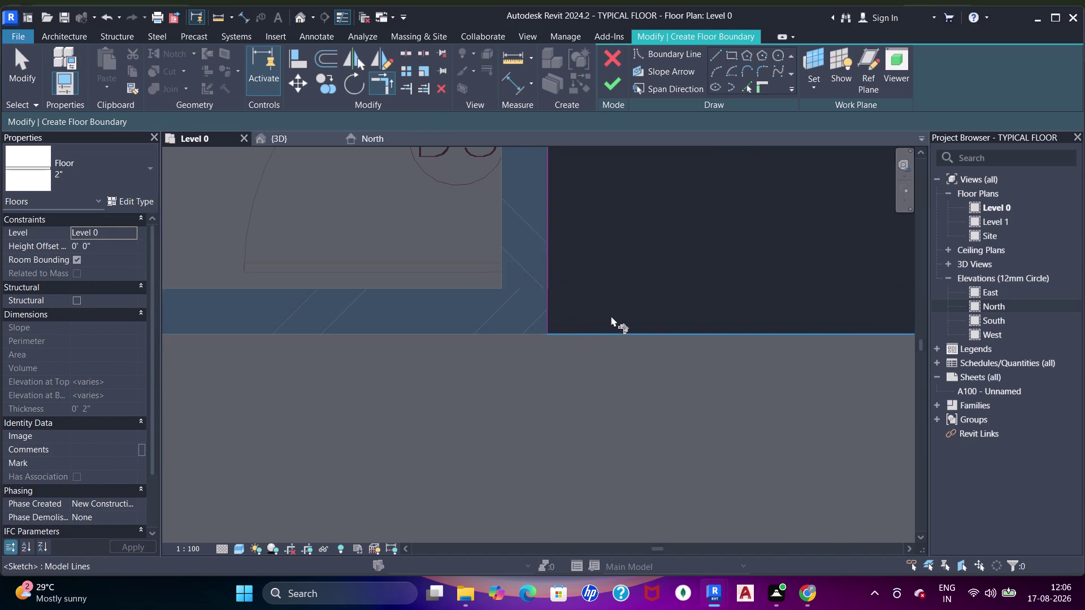
Zoom out over the whole Level 0 plan and finish the floor sketch.
scroll(down, 3)
scroll(down, 3)
scroll(down, 3)
scroll(up, 3)
middle_drag(645, 288, 505, 405)
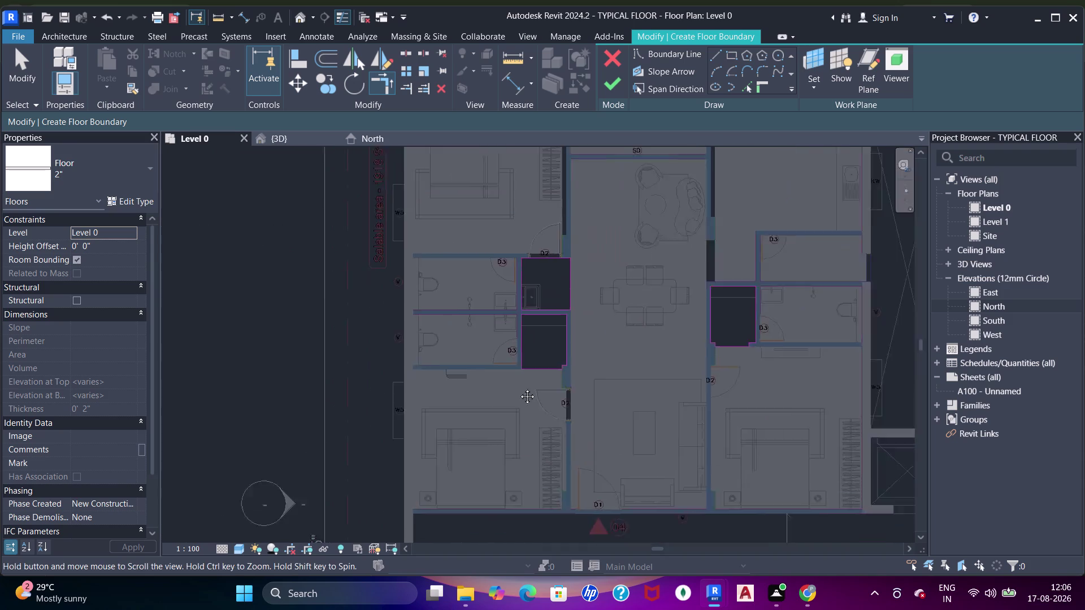
scroll(down, 3)
middle_drag(614, 284, 487, 255)
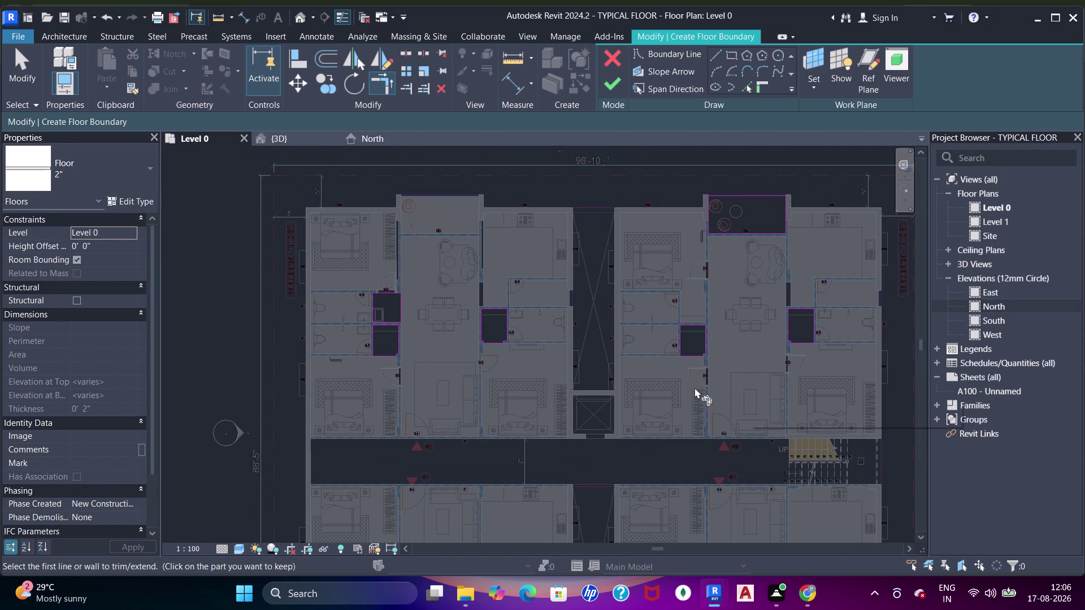
click(616, 88)
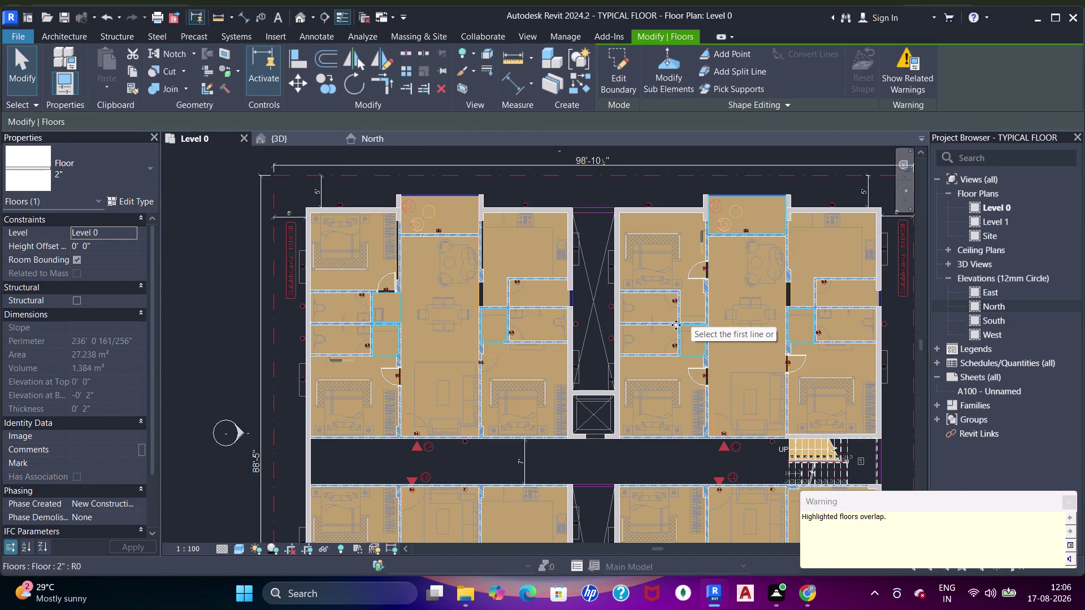
Clear the selection and start Join Geometry (JJ) with the Level 0 floor picked first.
key(Escape)
key(Escape)
key(Escape)
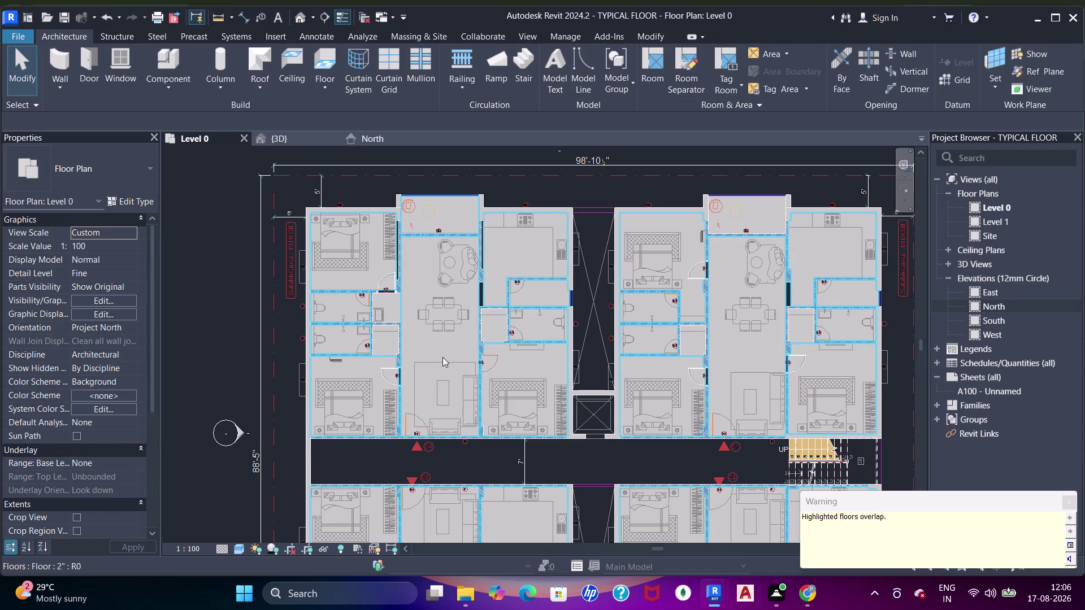
key(j)
key(j)
key(j)
key(j)
click(385, 343)
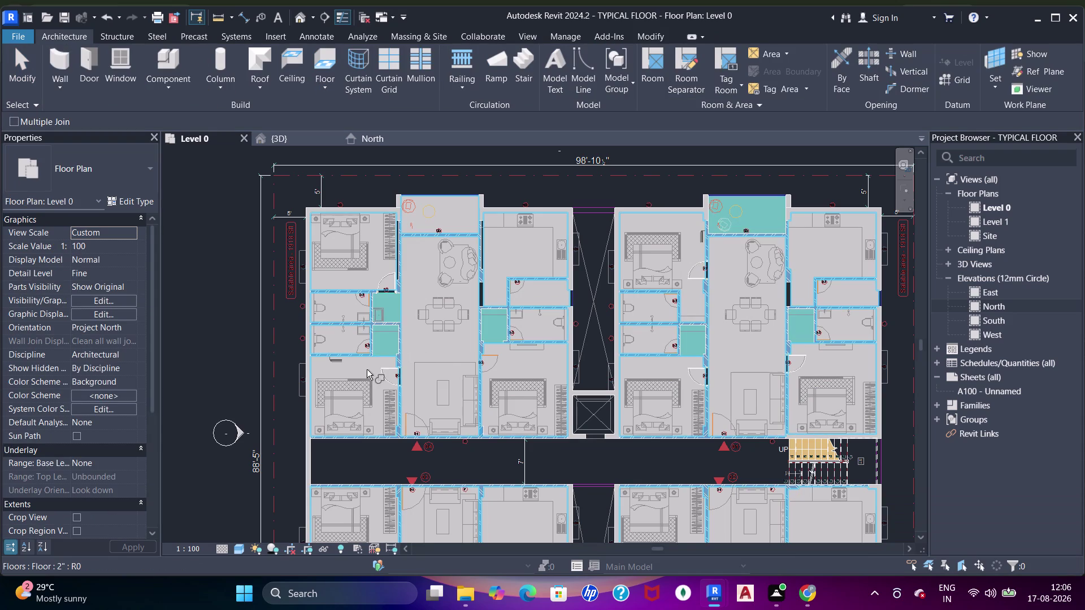
click(366, 366)
click(381, 367)
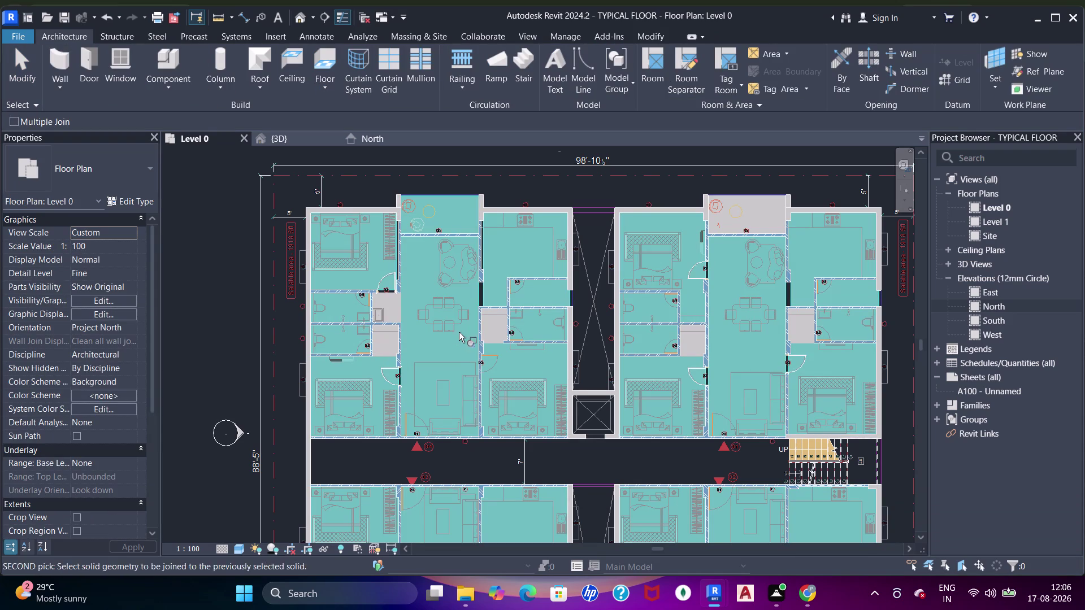
Join the walls around the shafts to the floor, then end the join.
click(498, 323)
click(492, 330)
click(502, 357)
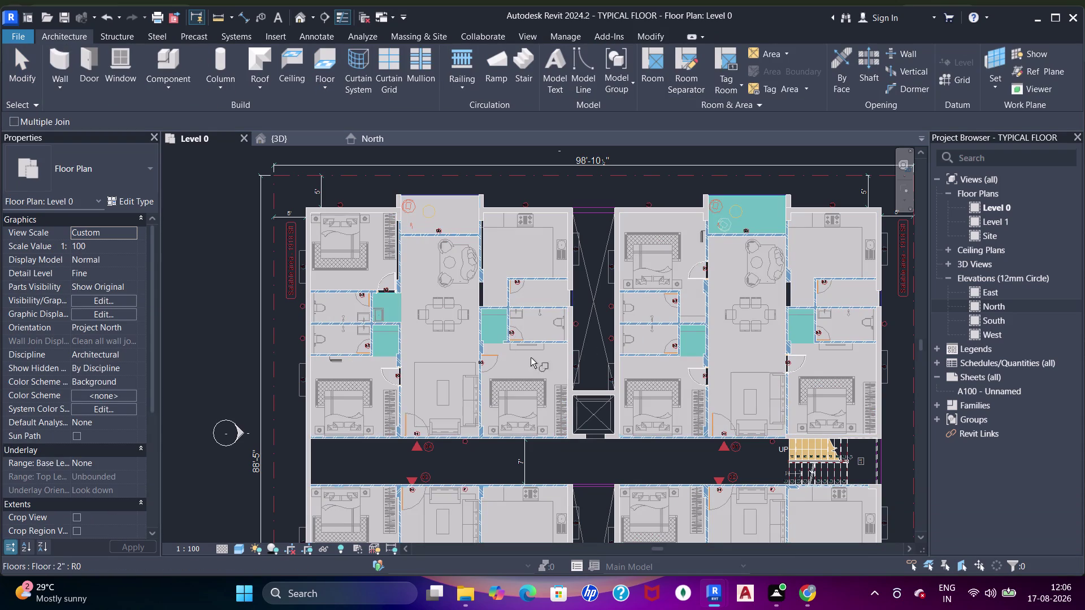
click(496, 323)
click(545, 318)
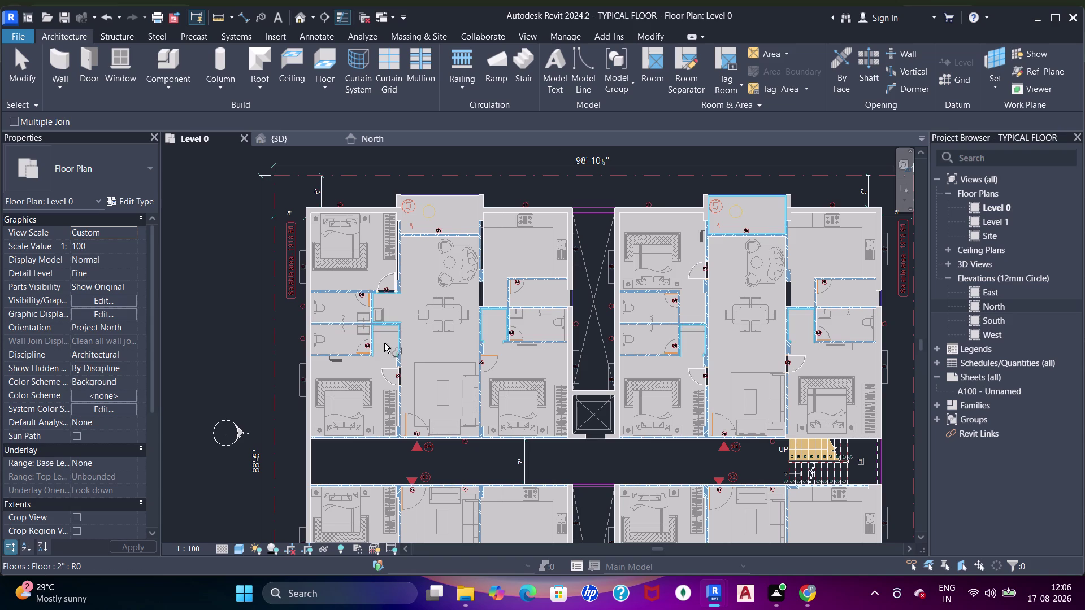
click(388, 342)
click(422, 302)
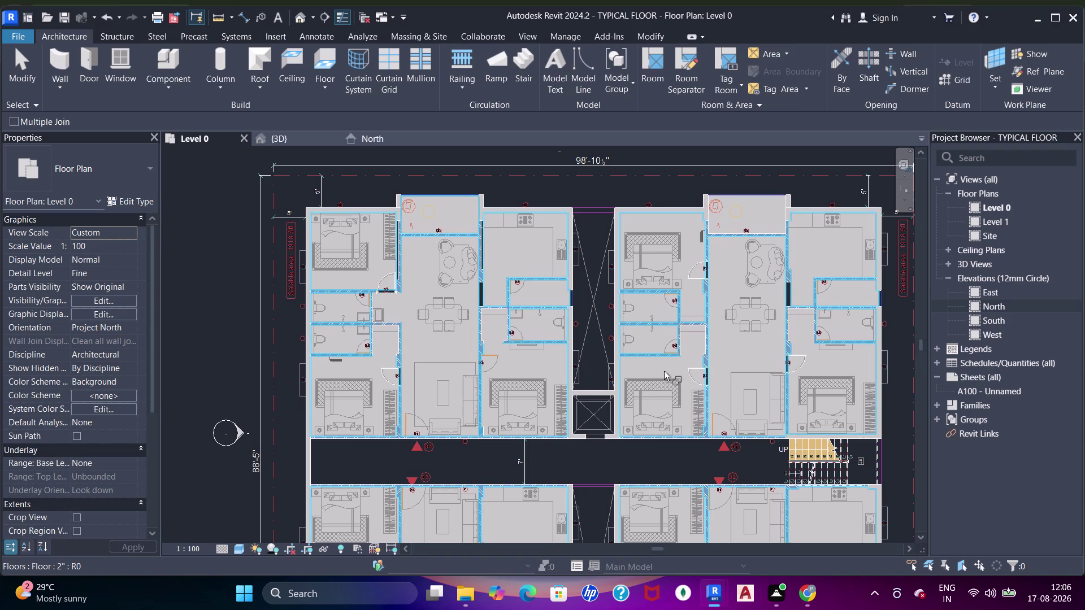
key(Escape)
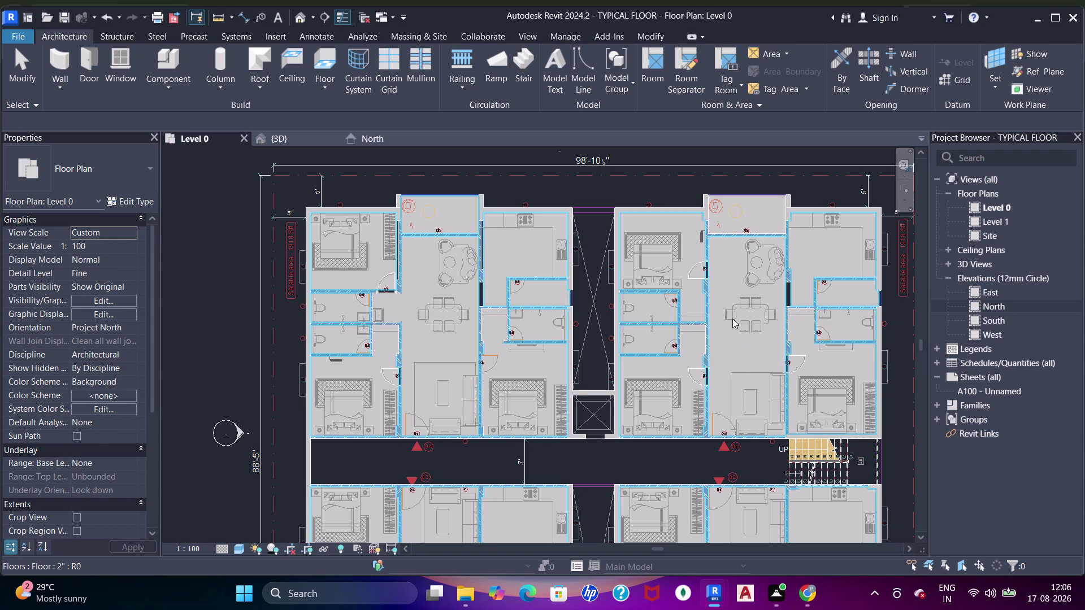
Run Join Geometry on the floor again, joining further walls and shaft walls.
click(733, 314)
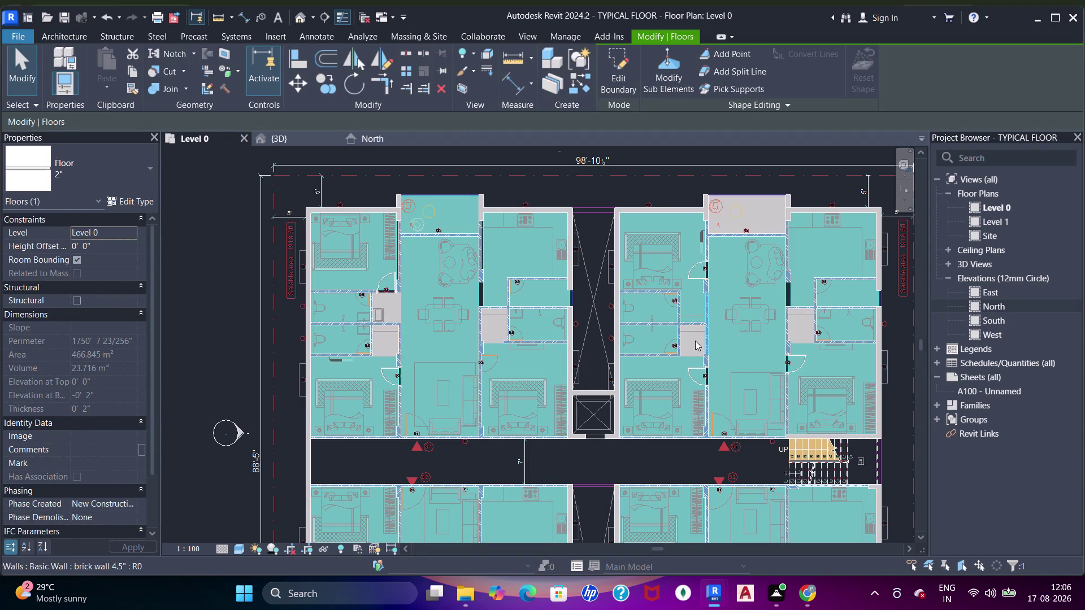
text(jj)
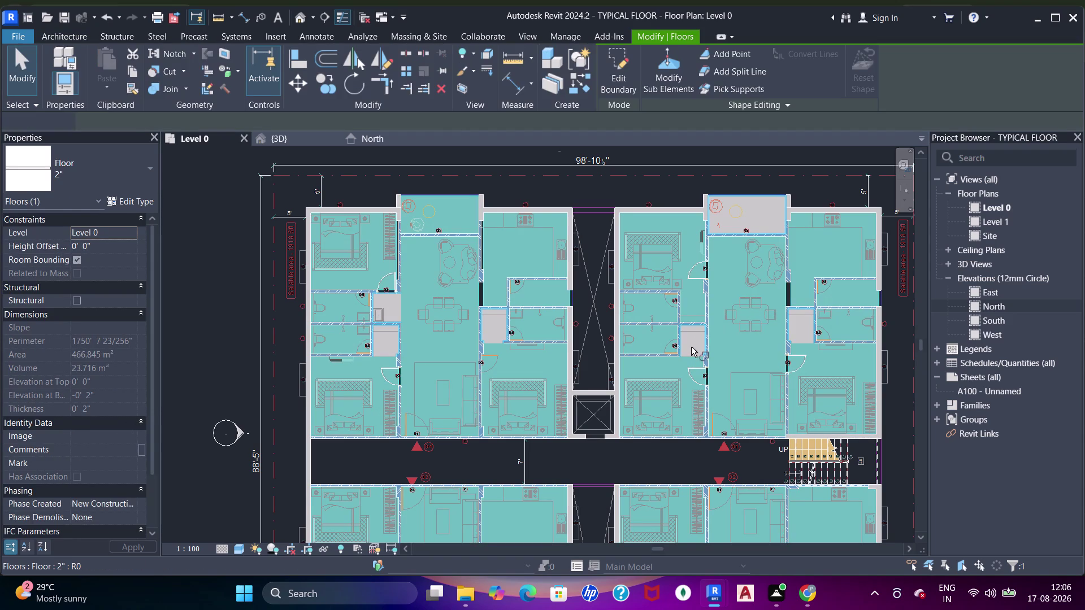
key(j)
click(691, 343)
key(j)
click(720, 338)
click(729, 308)
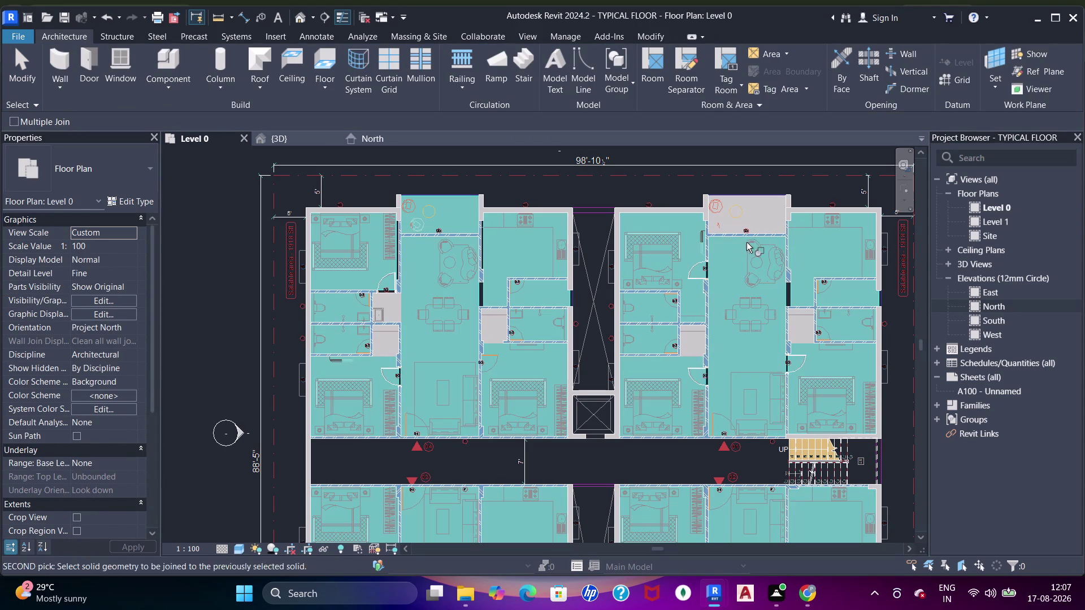
click(751, 220)
click(754, 220)
click(754, 249)
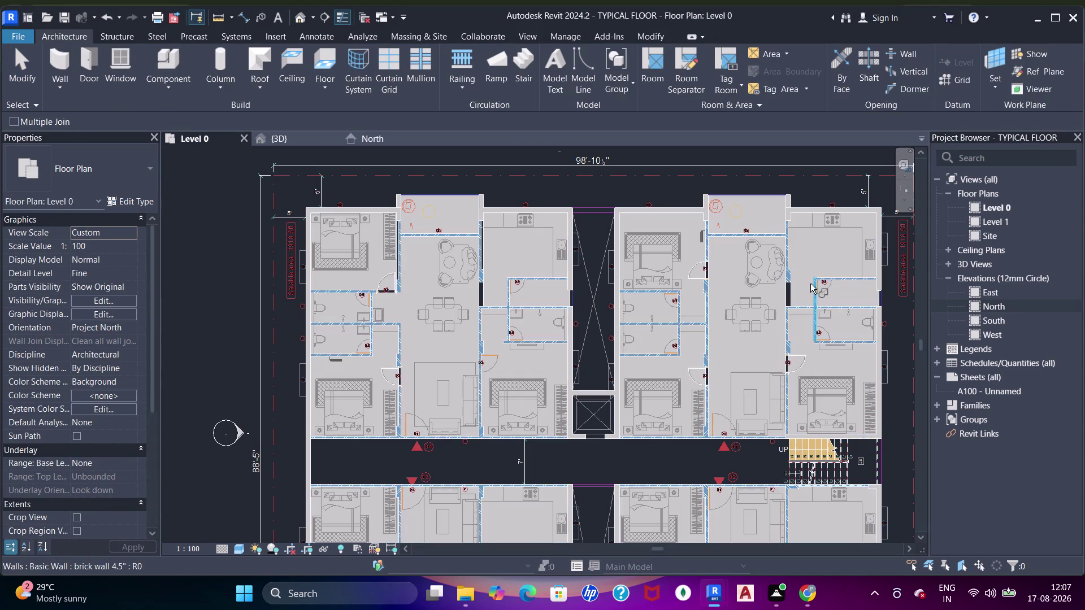
click(805, 273)
click(801, 325)
Join the two walls beside the shaft near the left apartment units.
scroll(down, 3)
middle_drag(803, 349, 794, 267)
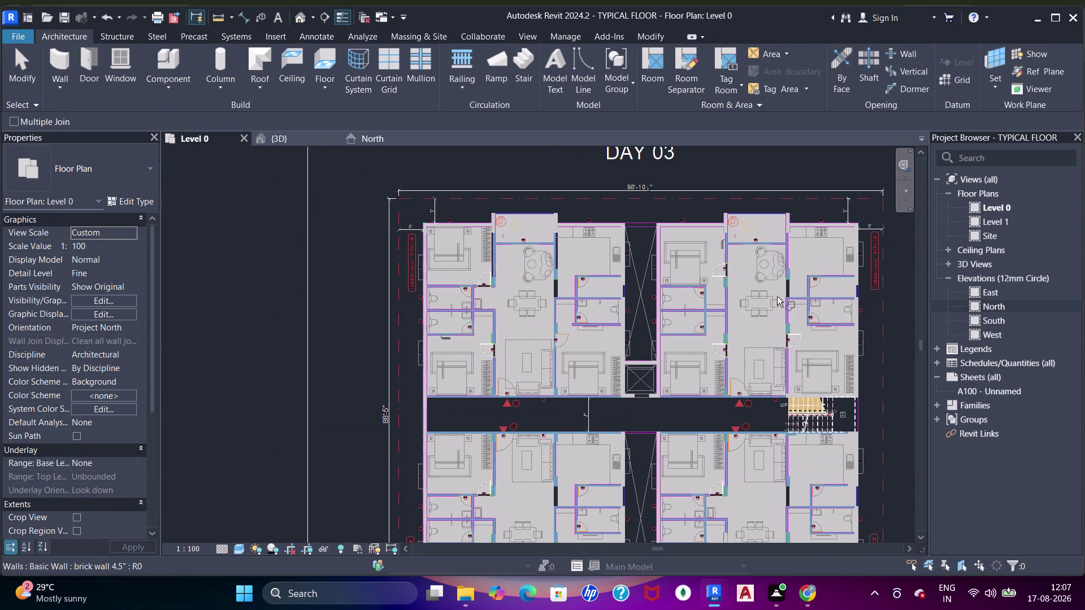
middle_drag(779, 347, 775, 273)
scroll(up, 3)
middle_drag(733, 395, 737, 359)
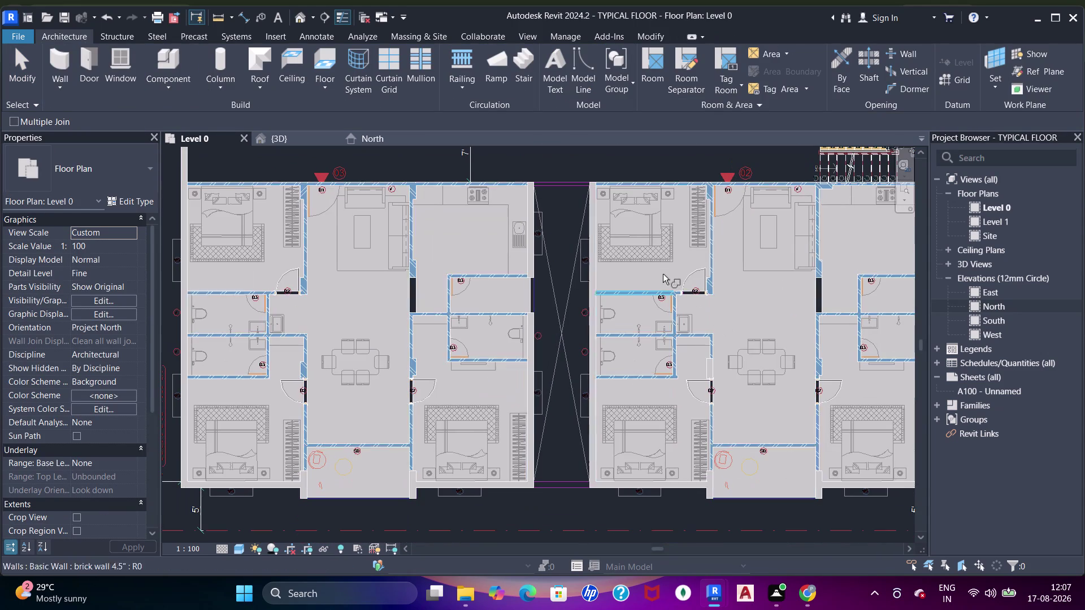
click(663, 265)
click(694, 313)
key(Escape)
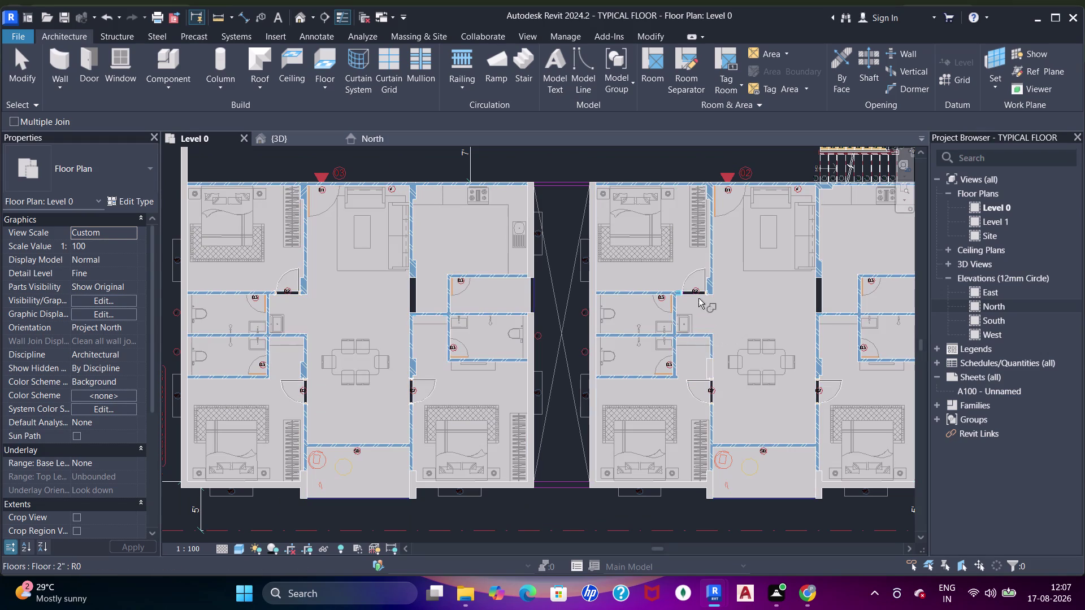
key(Escape)
Select the Level 0 floor to verify its shaft cutouts remain open.
click(690, 307)
key(Escape)
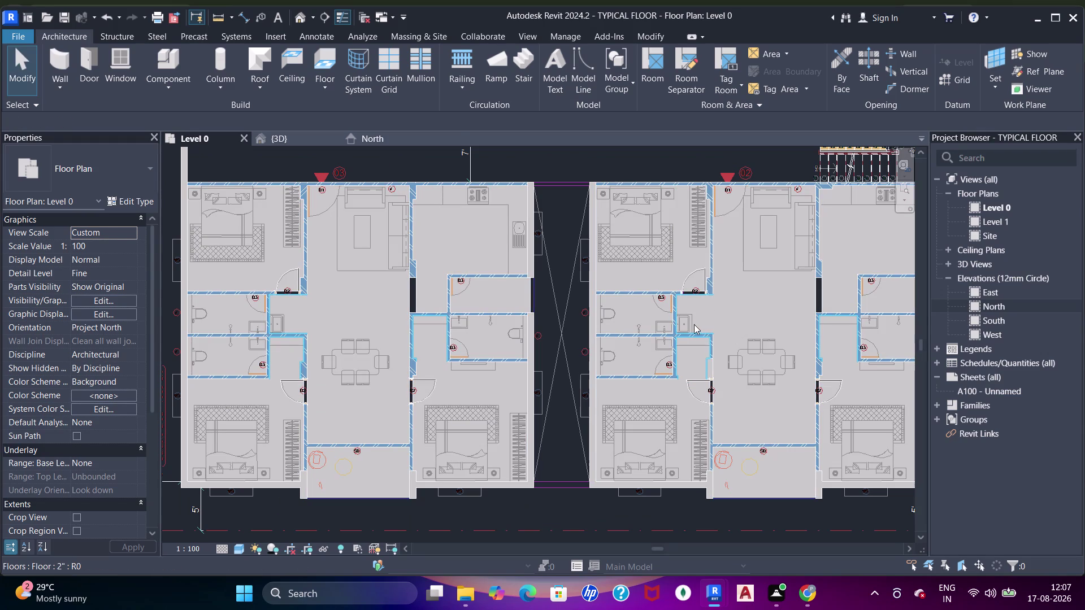
click(693, 324)
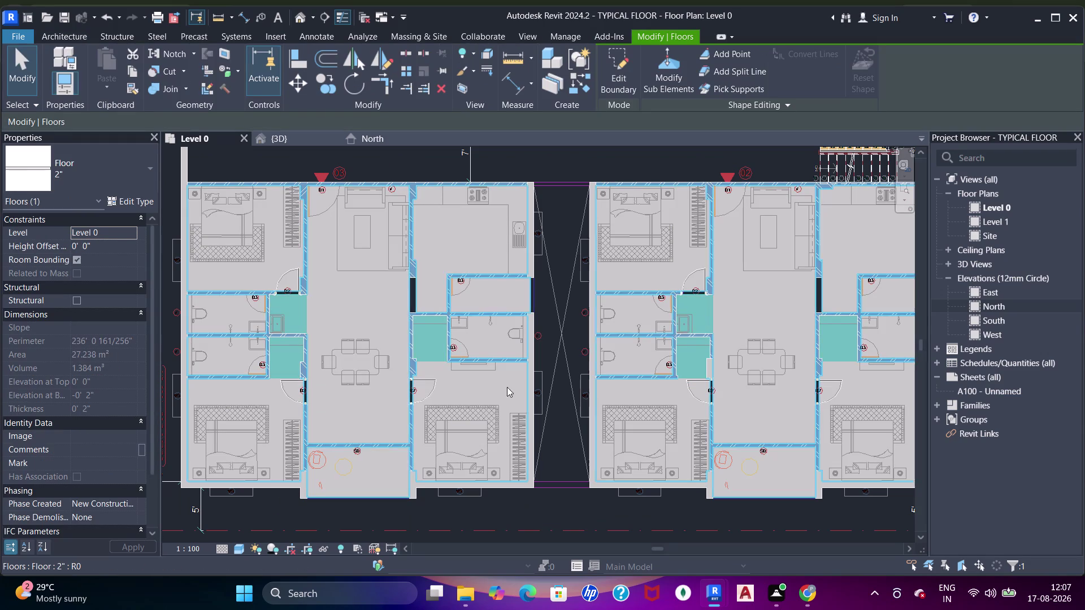
key(Escape)
click(440, 245)
click(284, 143)
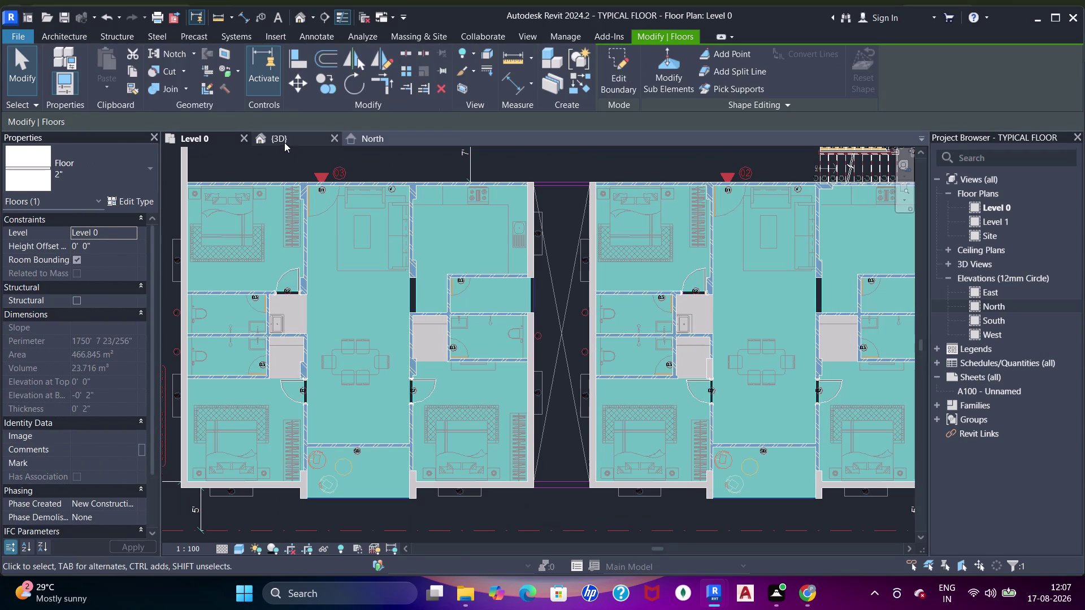
Orbit, pan and zoom the 3D model to inspect the Level 0 slab and shafts.
scroll(down, 3)
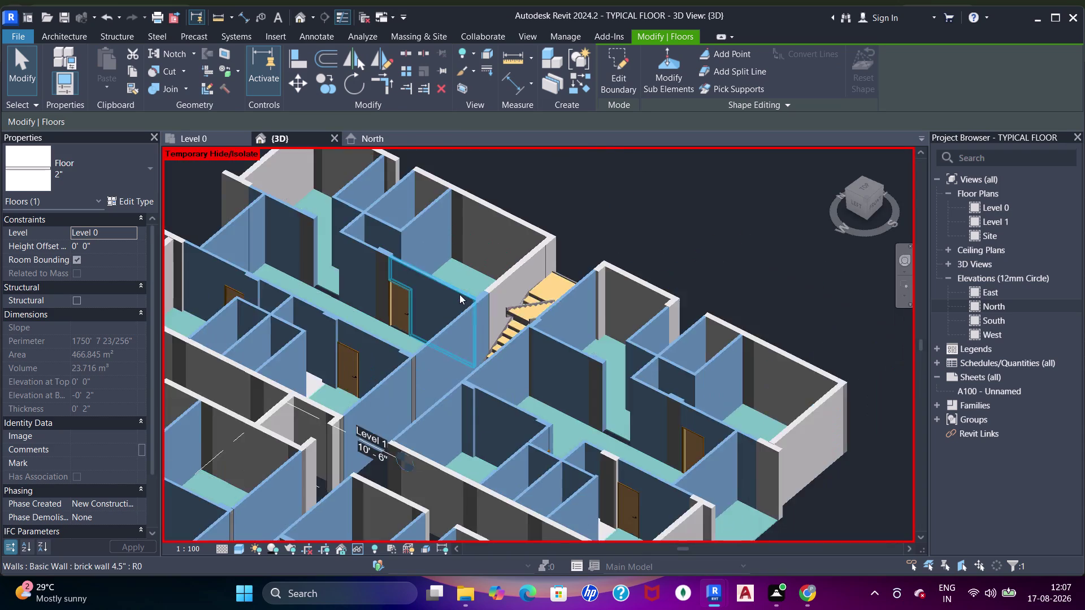
scroll(down, 3)
middle_drag(475, 309, 542, 295)
key(Escape)
middle_drag(618, 391, 564, 453)
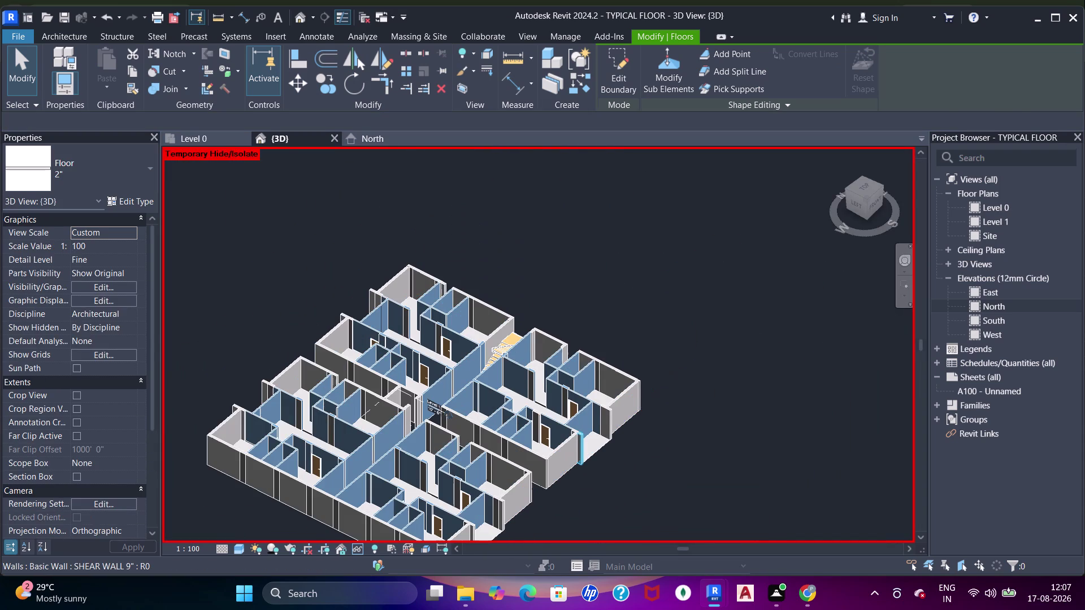
middle_drag(849, 218, 945, 63)
middle_drag(723, 299, 571, 437)
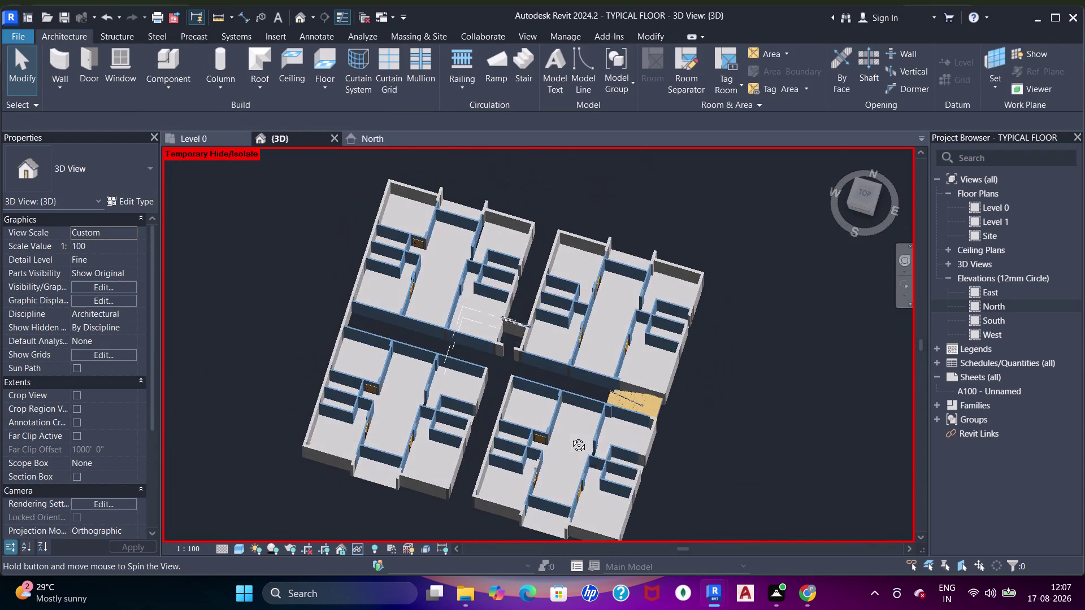
middle_drag(570, 437, 635, 411)
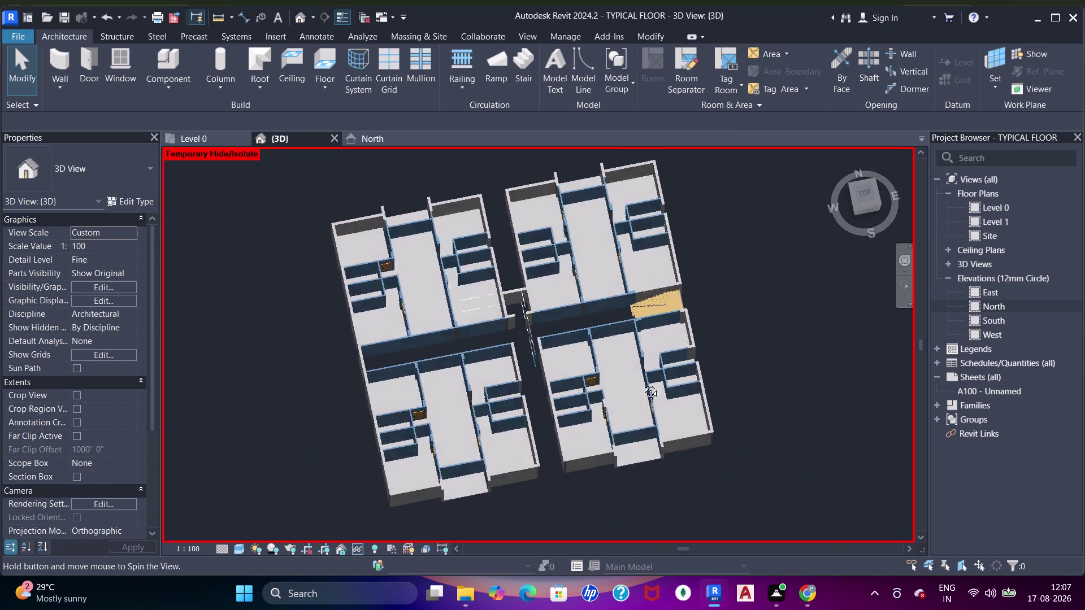
middle_drag(636, 410, 699, 178)
scroll(up, 3)
scroll(down, 3)
middle_drag(587, 309, 569, 525)
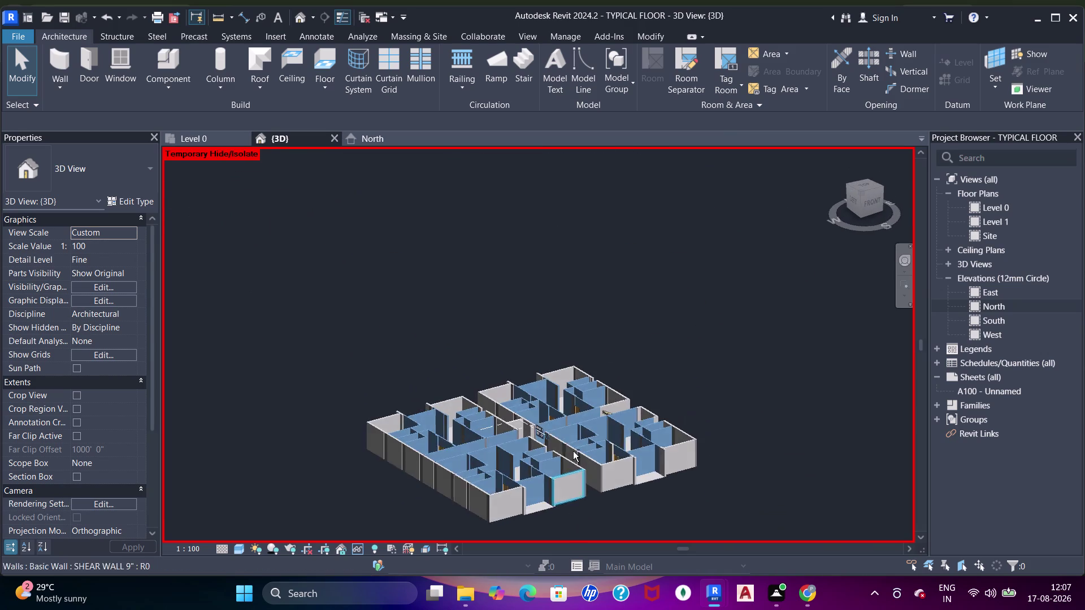
middle_drag(625, 332, 565, 495)
middle_drag(587, 319, 713, 83)
scroll(down, 3)
middle_drag(689, 240, 639, 415)
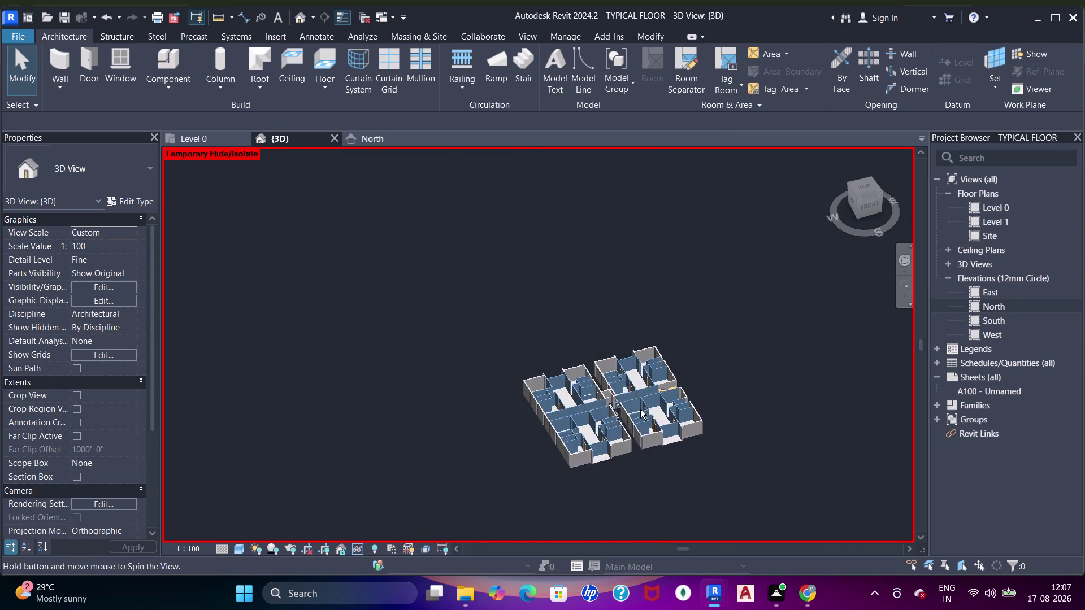
middle_drag(651, 342, 627, 435)
scroll(up, 3)
middle_drag(614, 451, 666, 142)
scroll(up, 3)
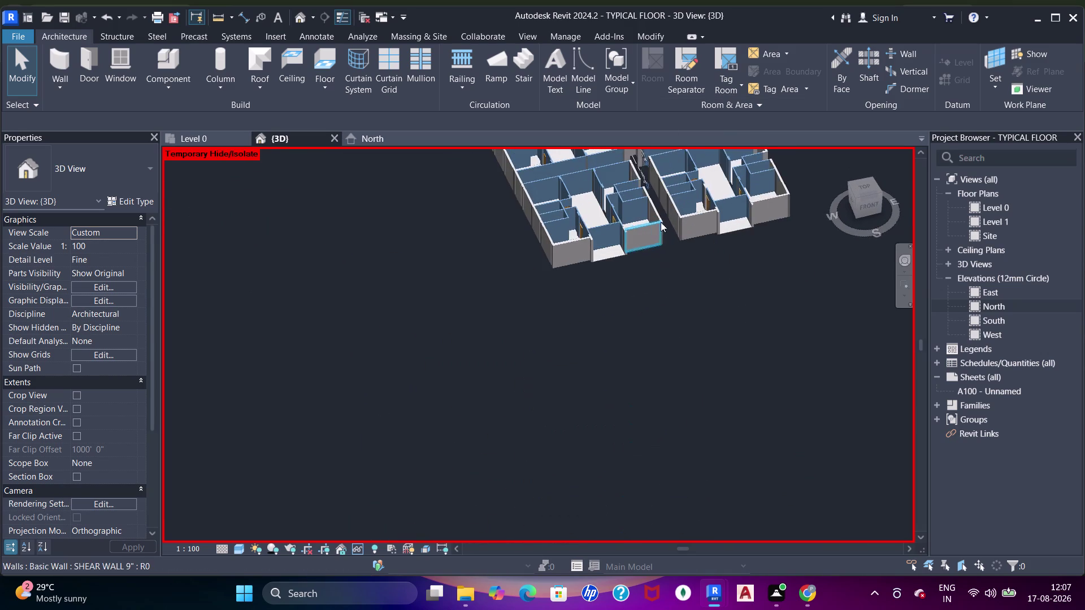
scroll(up, 3)
middle_drag(667, 219, 640, 346)
middle_drag(640, 322, 640, 361)
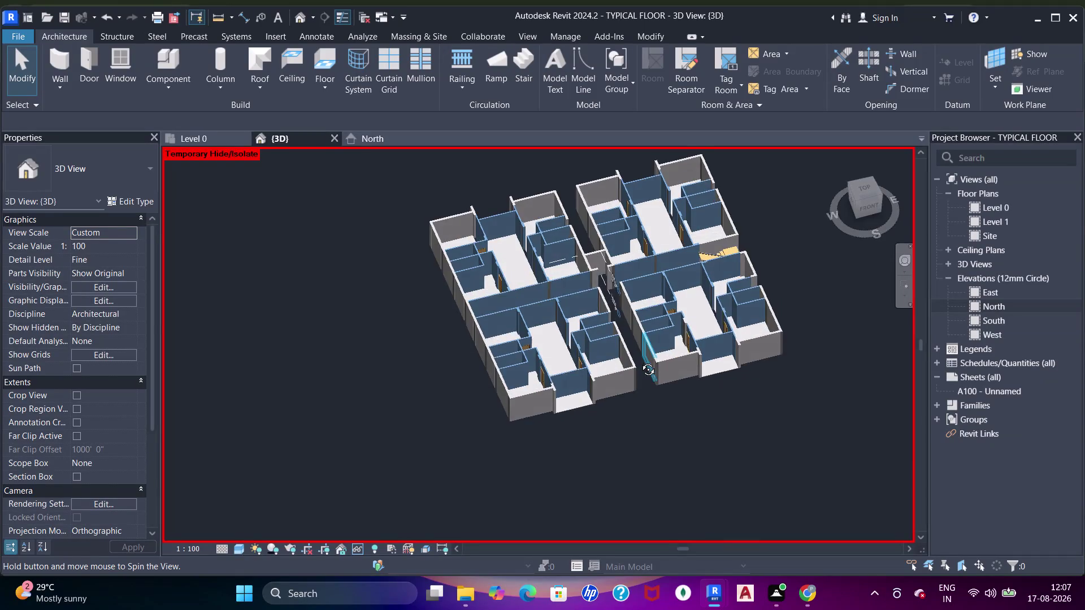
middle_drag(640, 361, 632, 433)
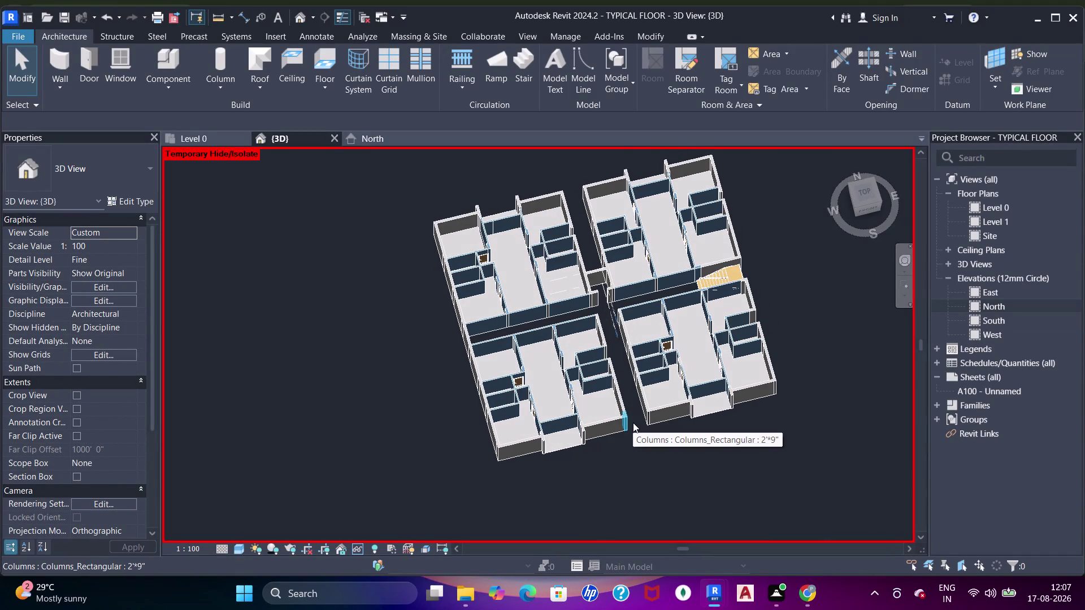